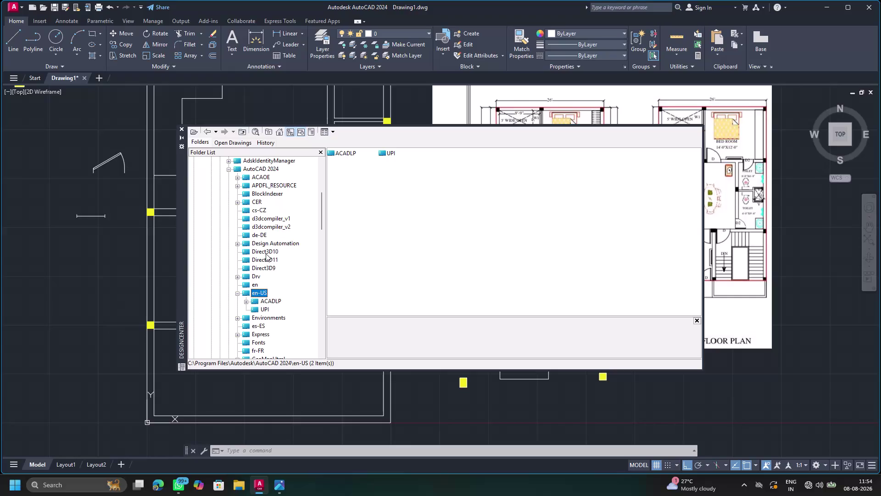
Scroll DesignCenter's Folder List down to the AutoCAD 2024 Sample folder and expand it.
scroll(up, 3)
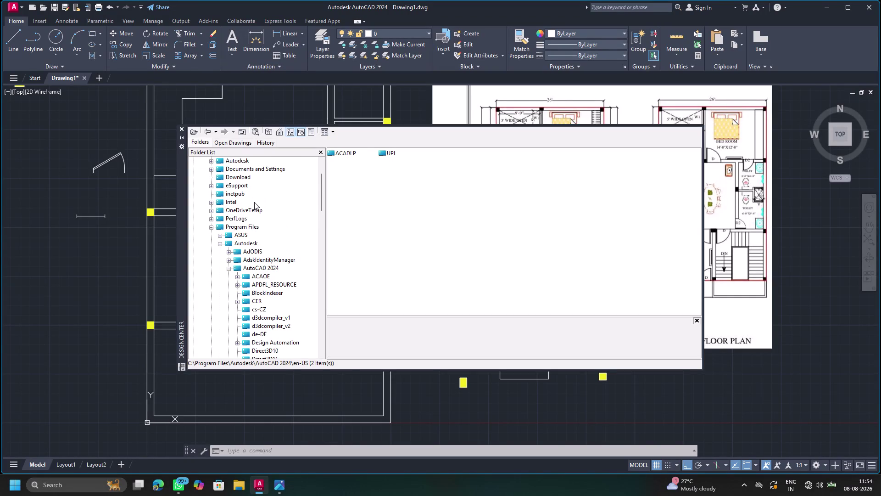
scroll(up, 3)
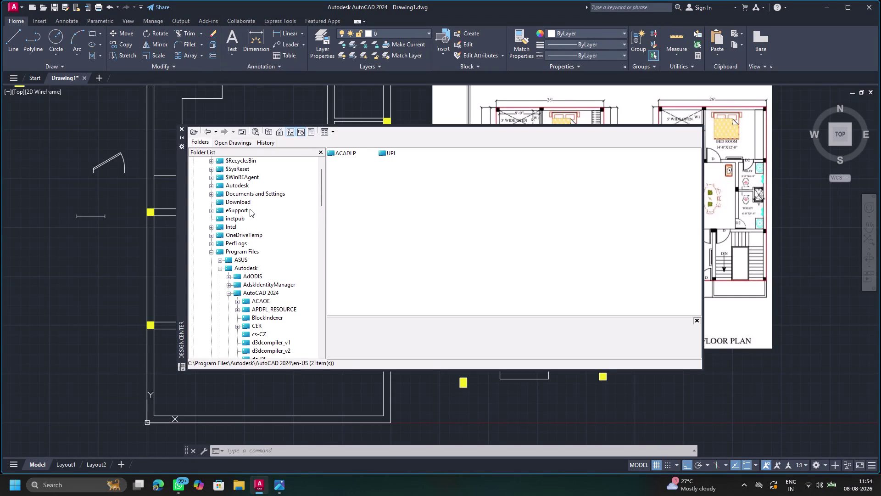
scroll(down, 3)
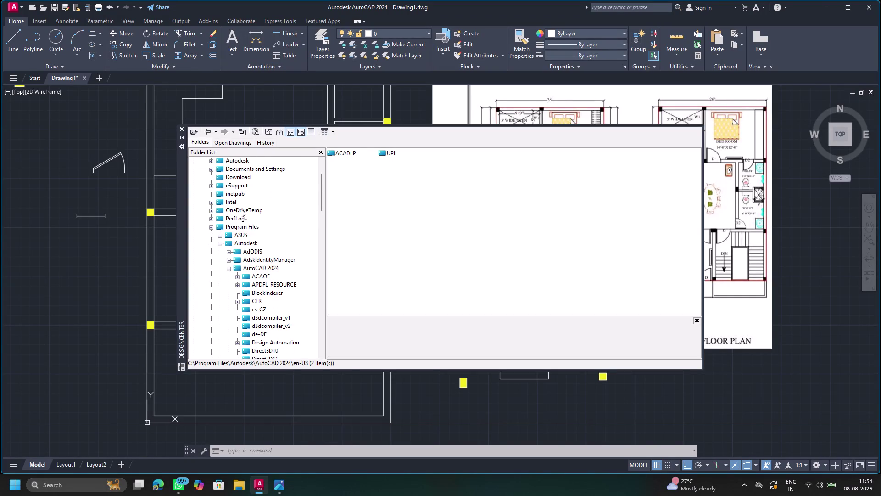
scroll(up, 3)
scroll(down, 3)
scroll(down, 3)
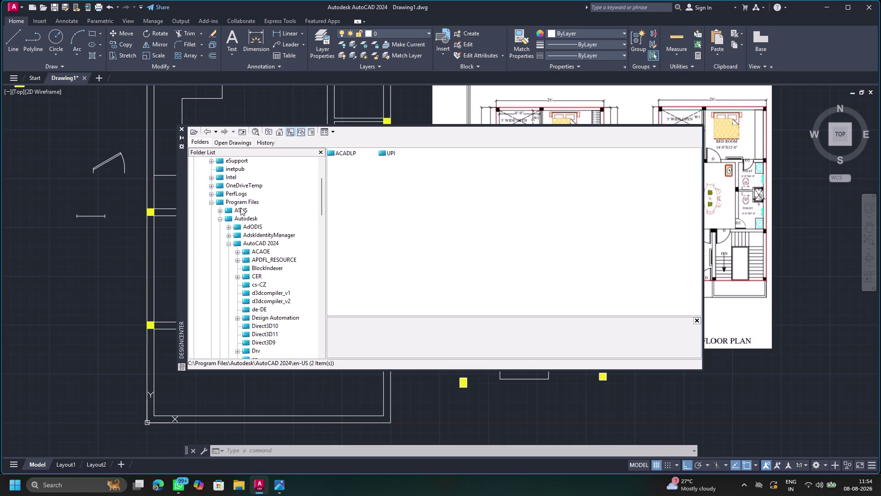
scroll(down, 3)
scroll(down, 3)
scroll(down, 3)
scroll(down, 3)
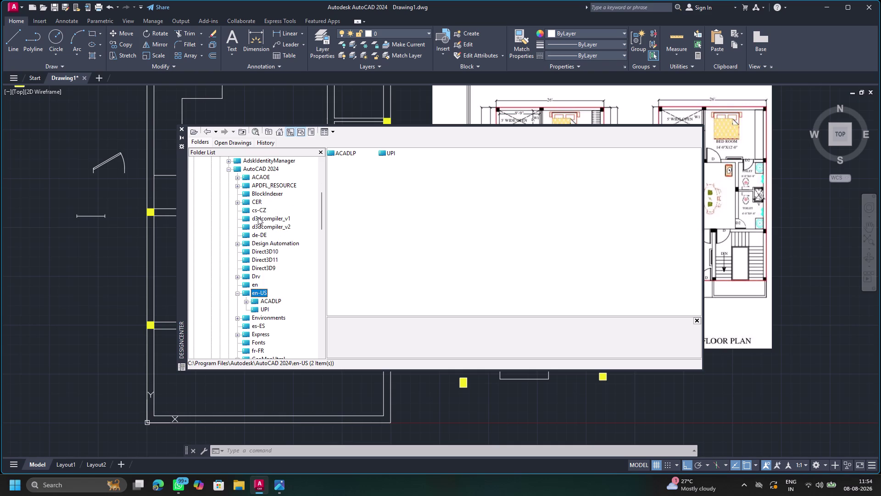
scroll(down, 3)
scroll(down, 3)
scroll(down, 3)
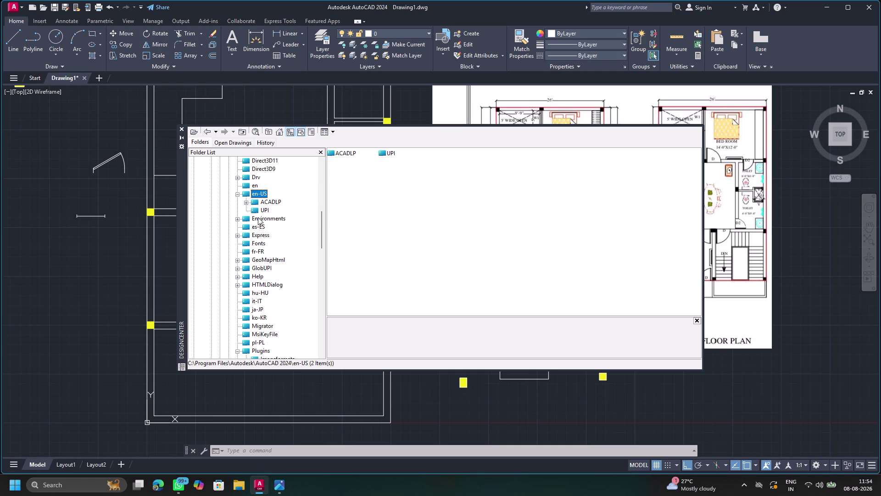
scroll(down, 3)
scroll(down, 3)
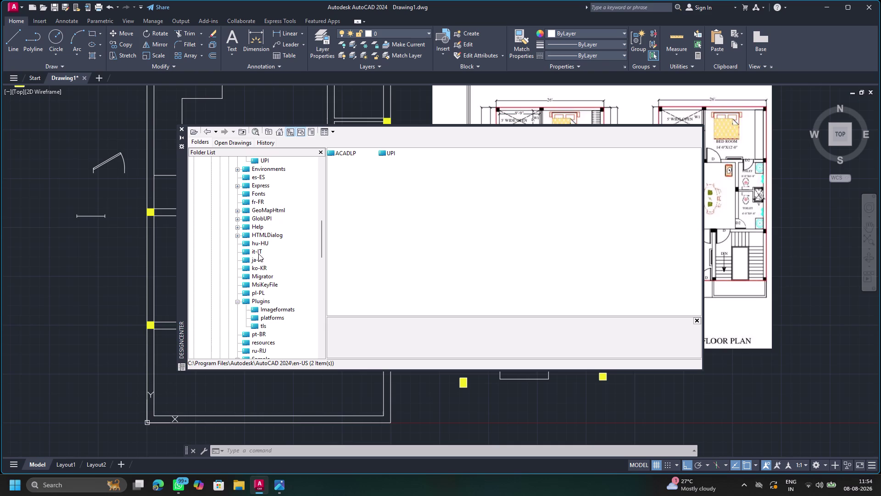
scroll(down, 3)
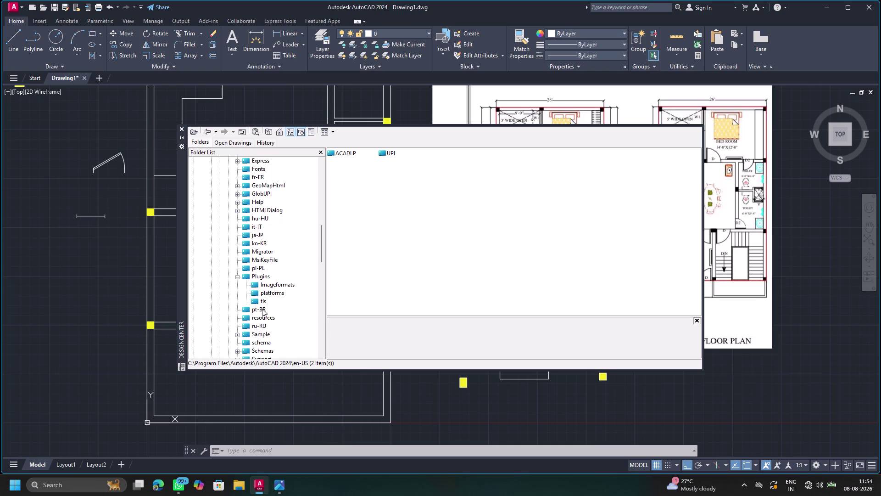
click(263, 335)
click(503, 151)
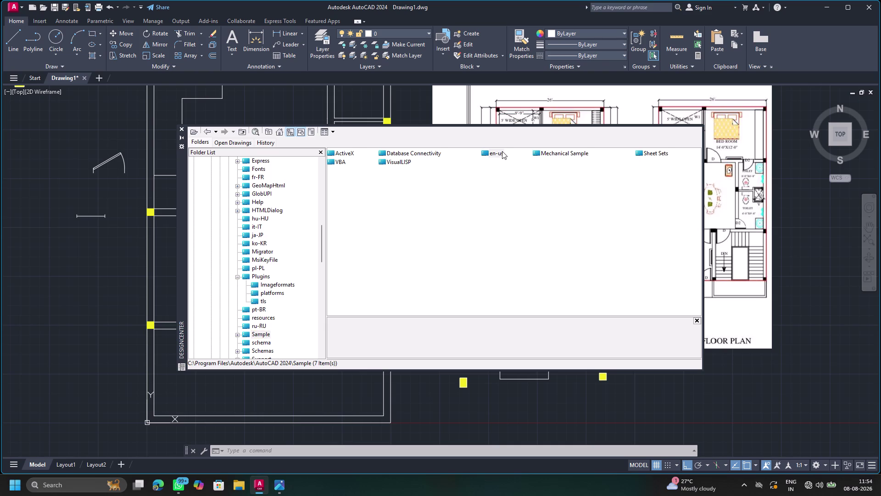
Browse en-us > DesignCenter > House Designer.dwg > Blocks, then show Home - Space Planner's blocks.
double_click(501, 151)
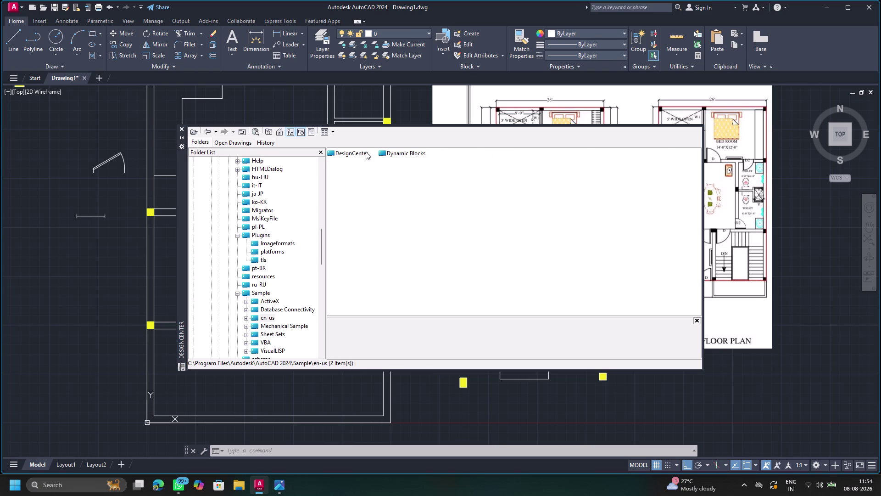
double_click(354, 150)
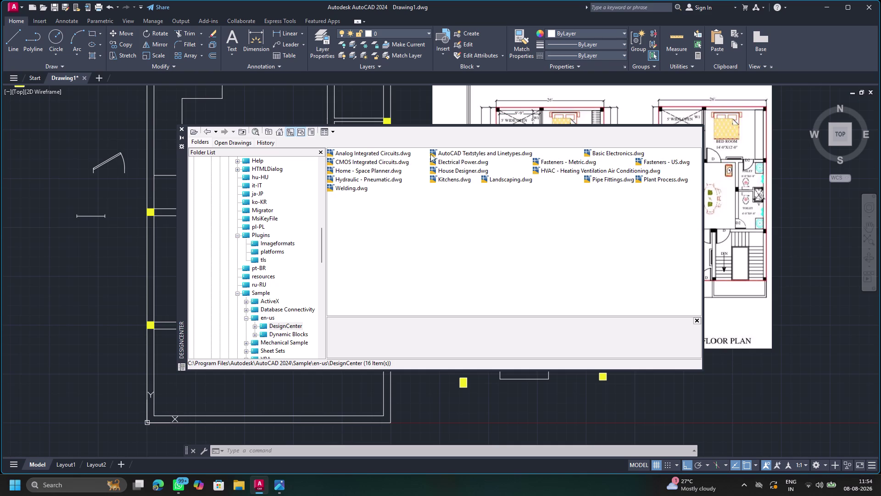
double_click(452, 170)
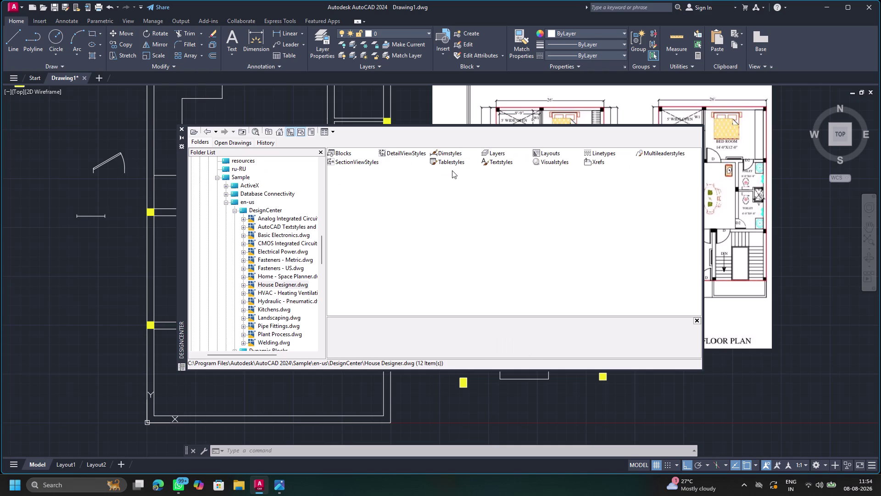
double_click(353, 151)
double_click(343, 152)
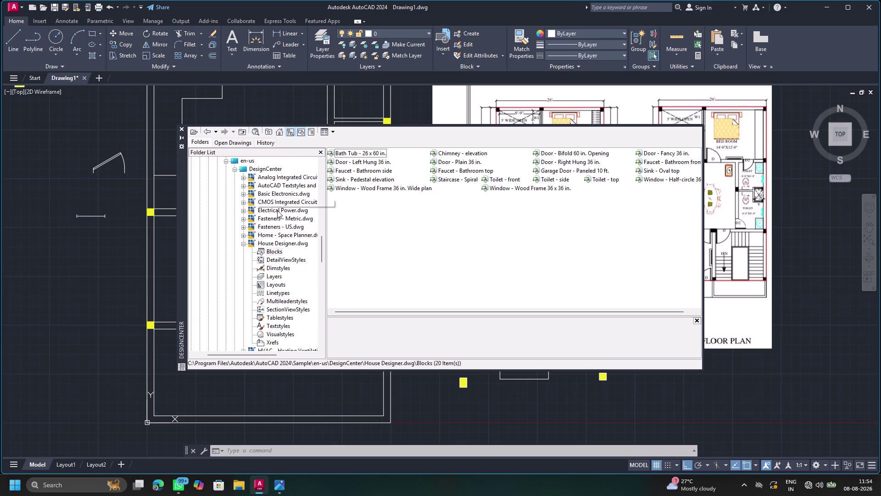
double_click(280, 234)
Drag the Bed - Queen and Dining Set blocks into the drawing below the floor plan.
double_click(333, 156)
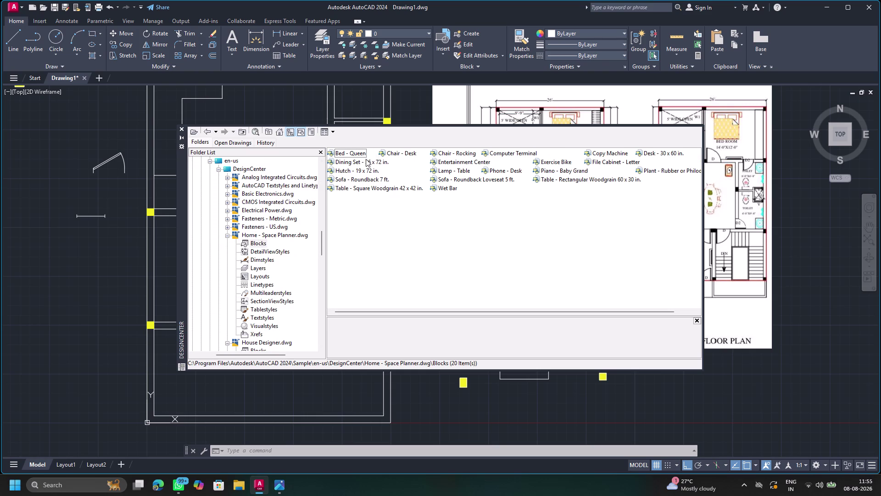
drag(351, 152, 525, 303)
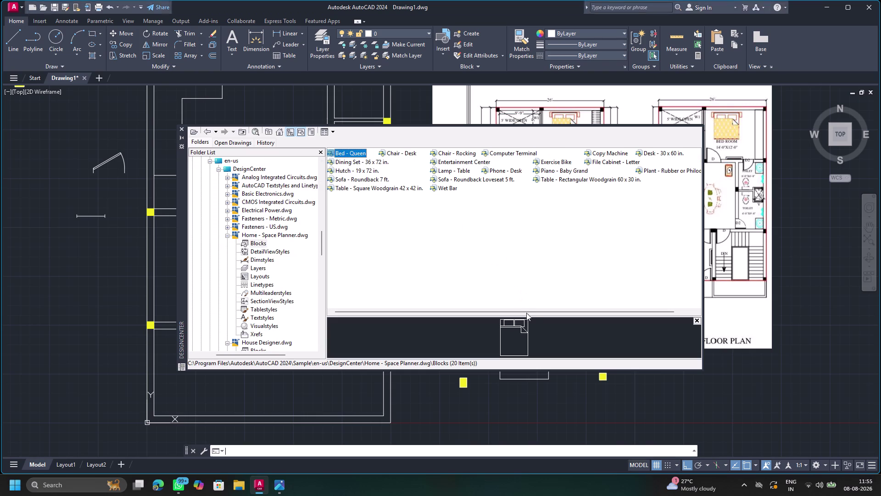
drag(522, 327, 752, 387)
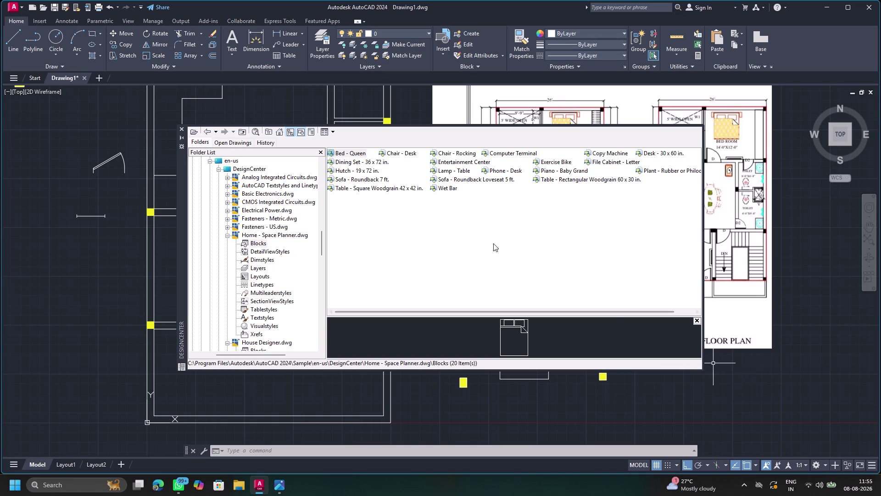
drag(350, 151, 723, 359)
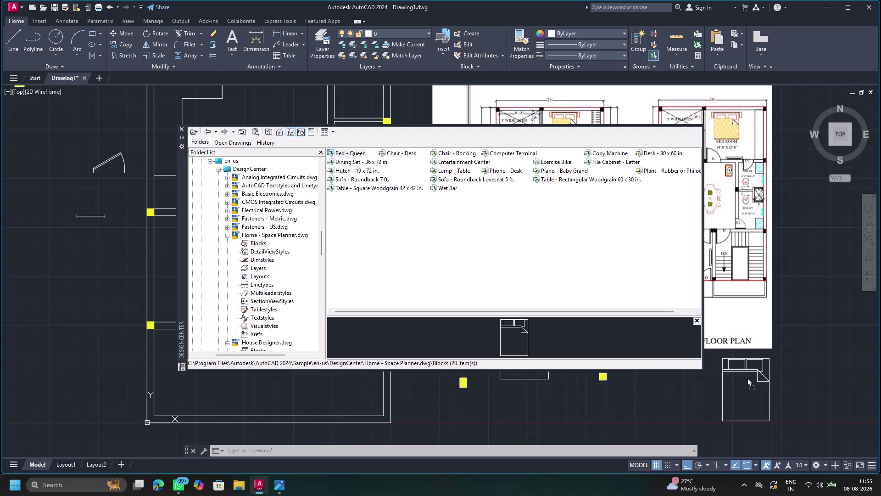
drag(722, 359, 772, 391)
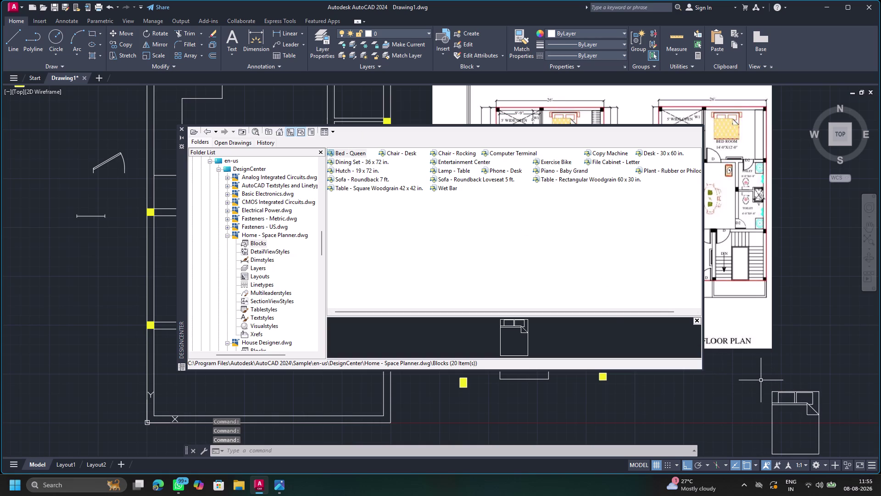
click(354, 162)
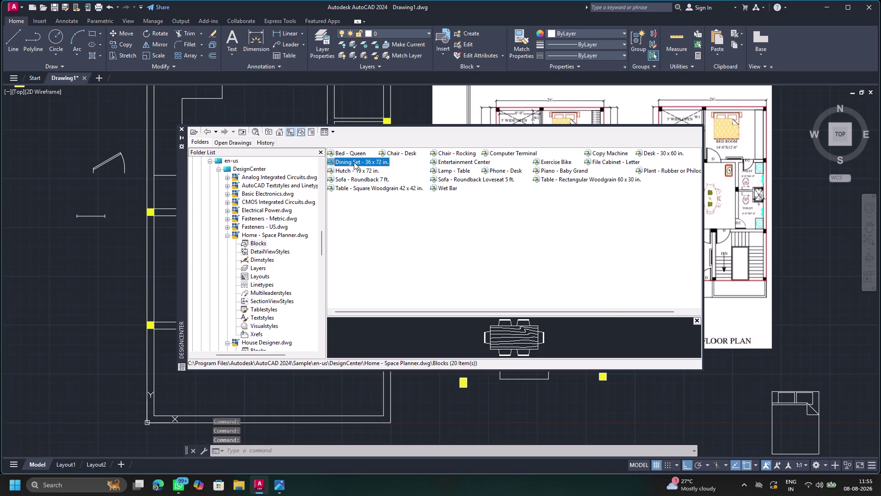
drag(512, 330, 731, 416)
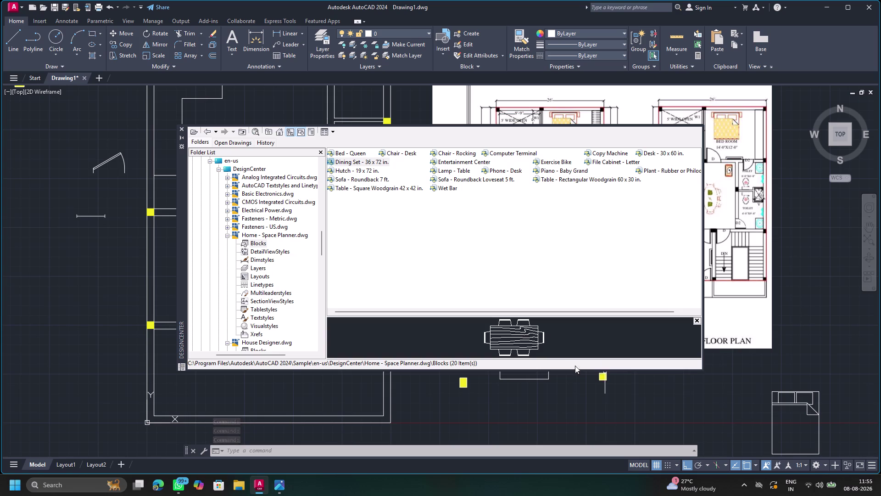
drag(514, 333, 739, 429)
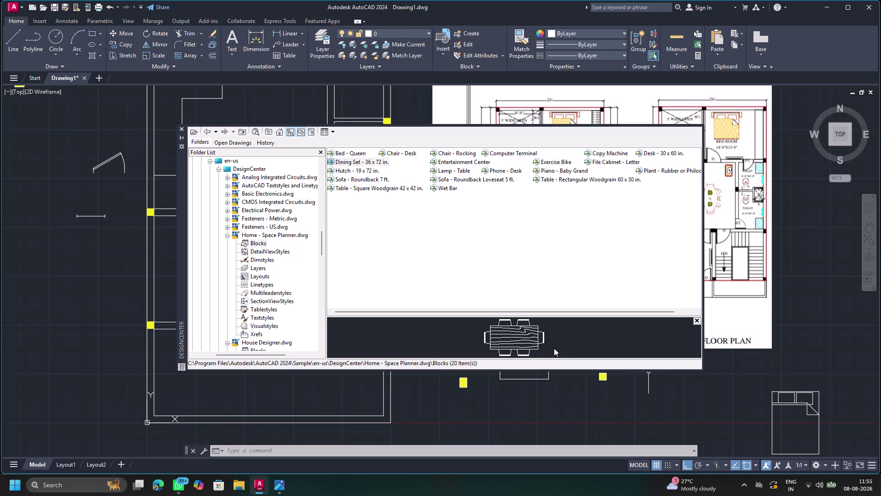
right_drag(501, 328, 724, 407)
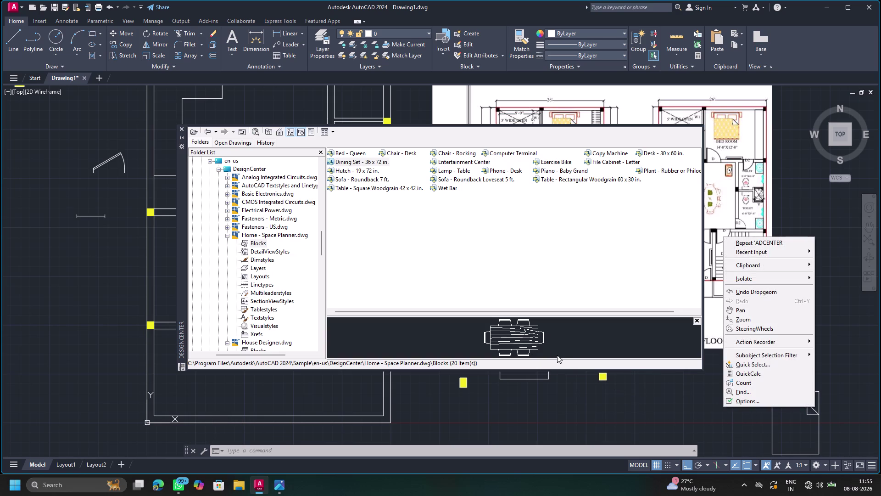
drag(518, 335, 645, 391)
click(517, 334)
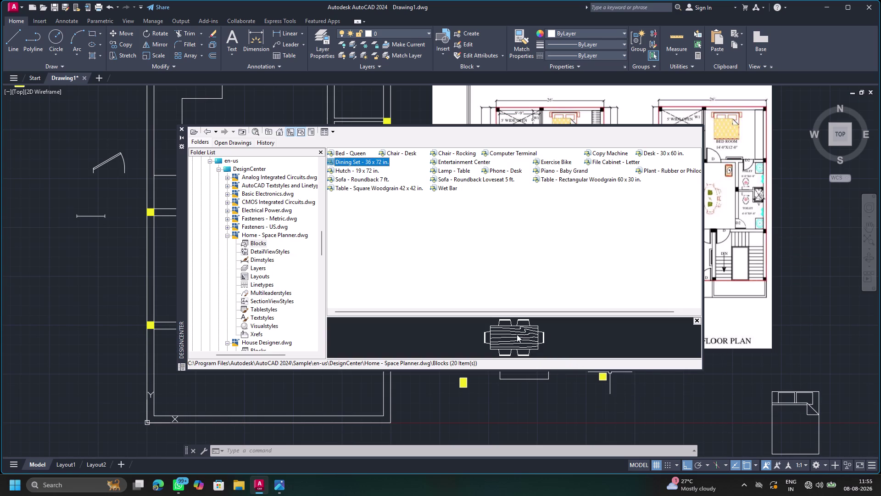
drag(517, 334, 669, 409)
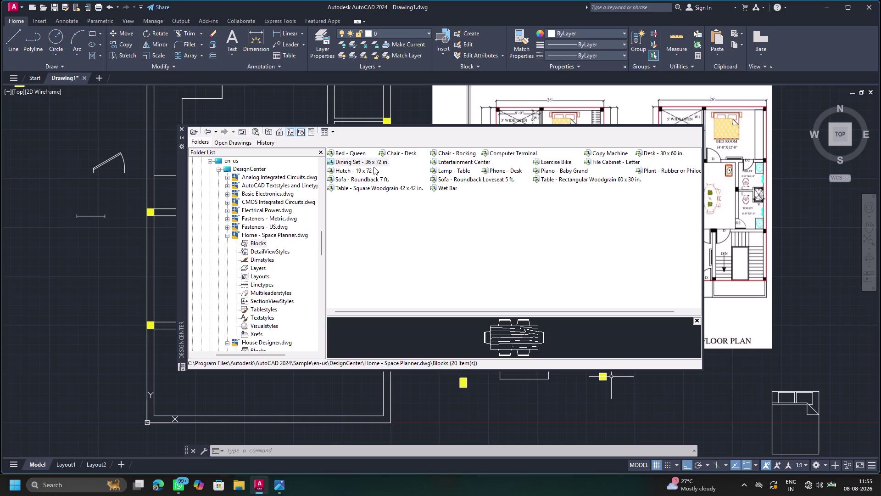
drag(372, 161, 687, 421)
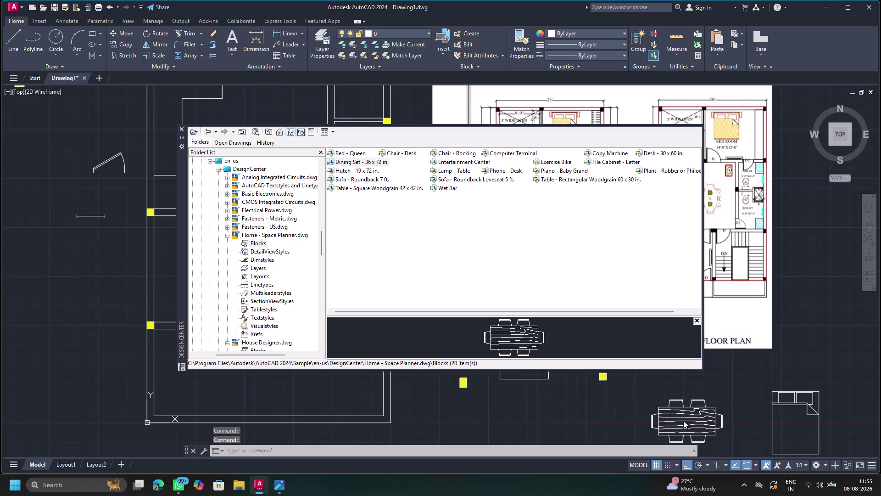
Place Sofa - Roundback 7 ft. and Table - Square Woodgrain to the left, then close DesignCenter.
drag(687, 421, 685, 421)
click(353, 179)
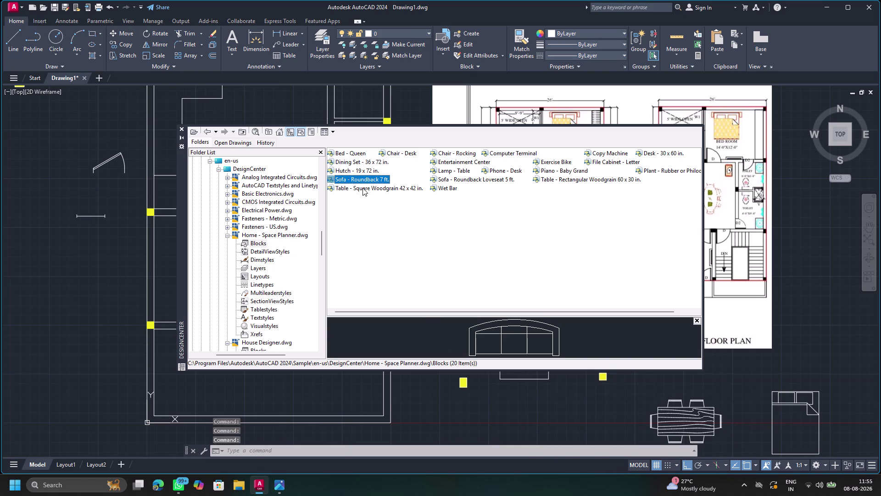
drag(504, 339, 561, 406)
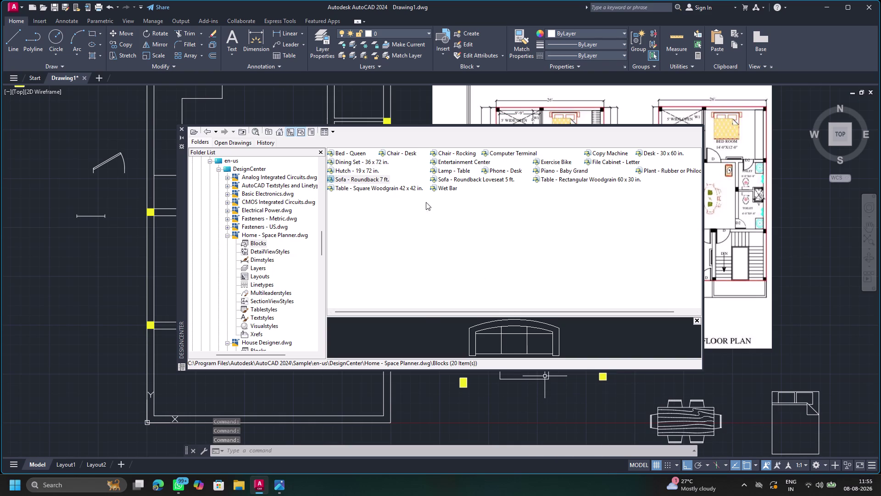
drag(368, 177, 613, 408)
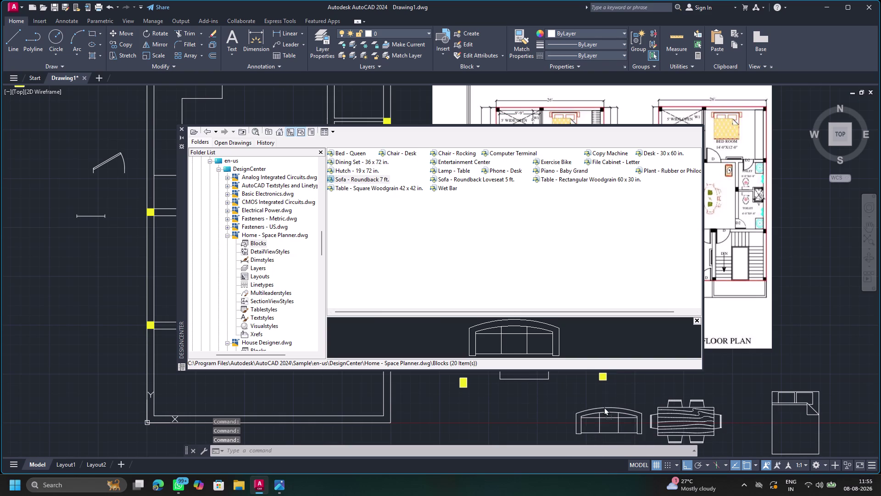
drag(612, 408, 598, 406)
click(390, 187)
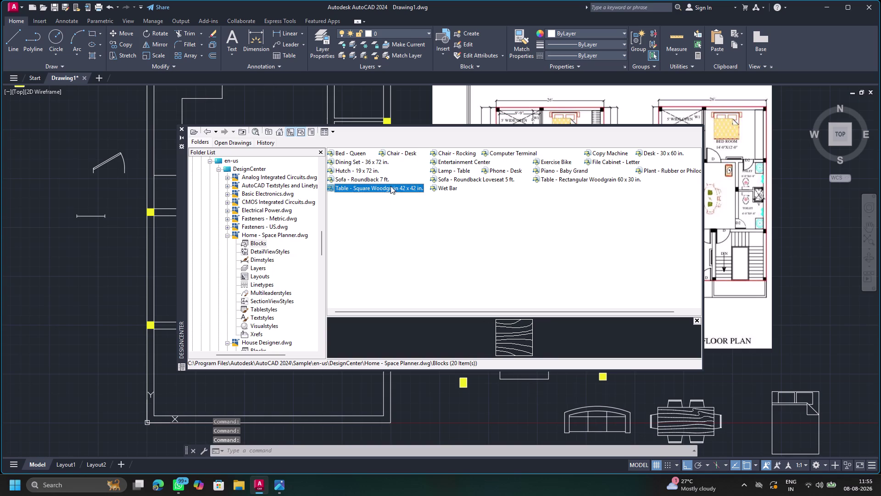
drag(511, 341, 507, 413)
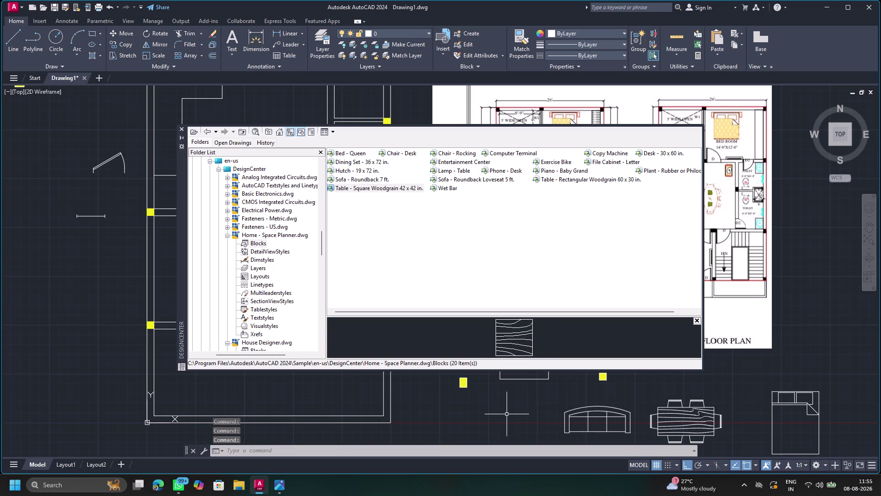
drag(506, 412, 505, 420)
drag(394, 189, 457, 405)
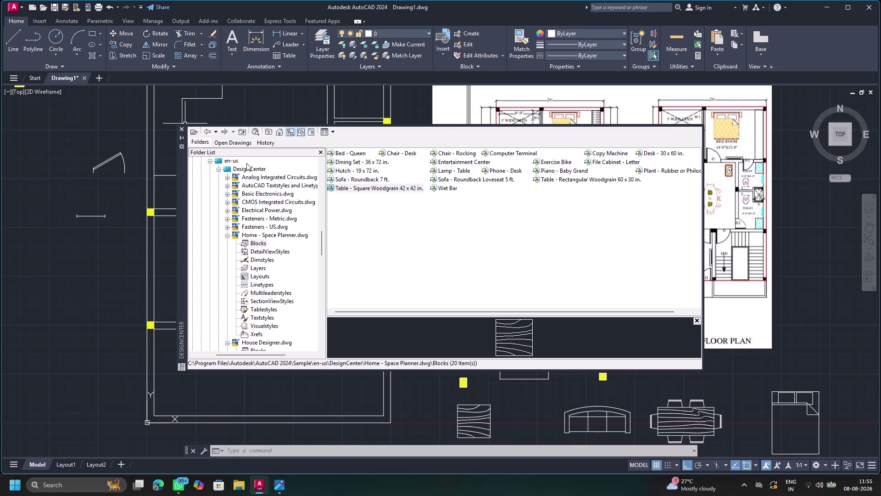
click(182, 128)
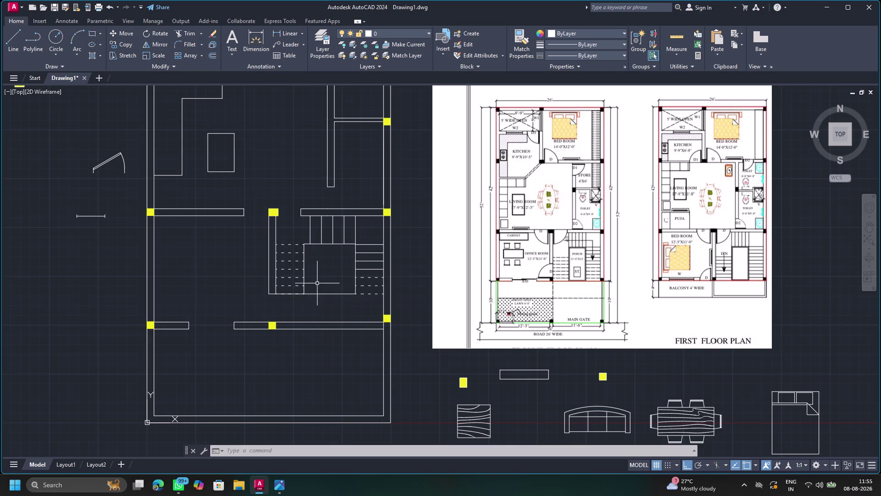
scroll(down, 3)
scroll(down, 3)
middle_drag(332, 237, 349, 289)
scroll(down, 3)
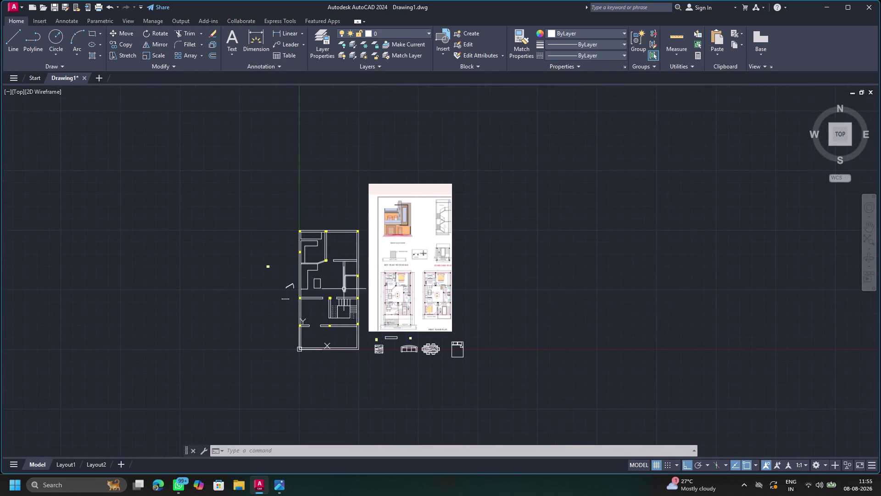
scroll(up, 3)
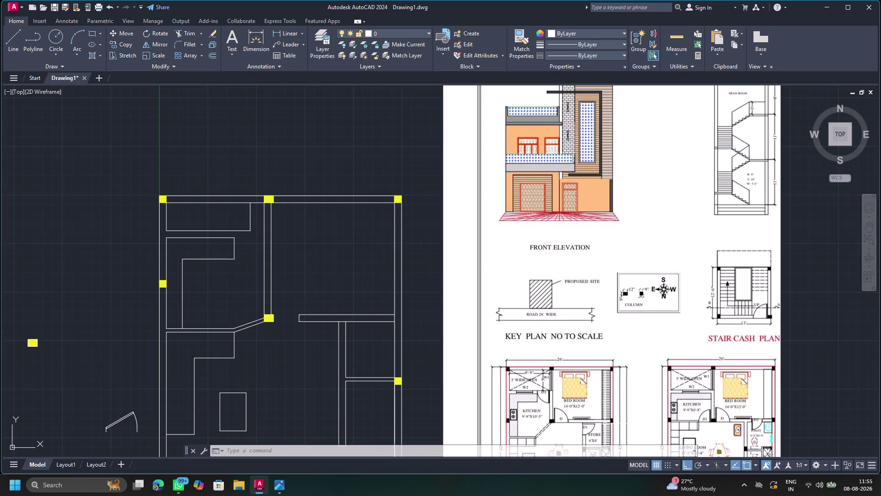
scroll(up, 3)
scroll(down, 3)
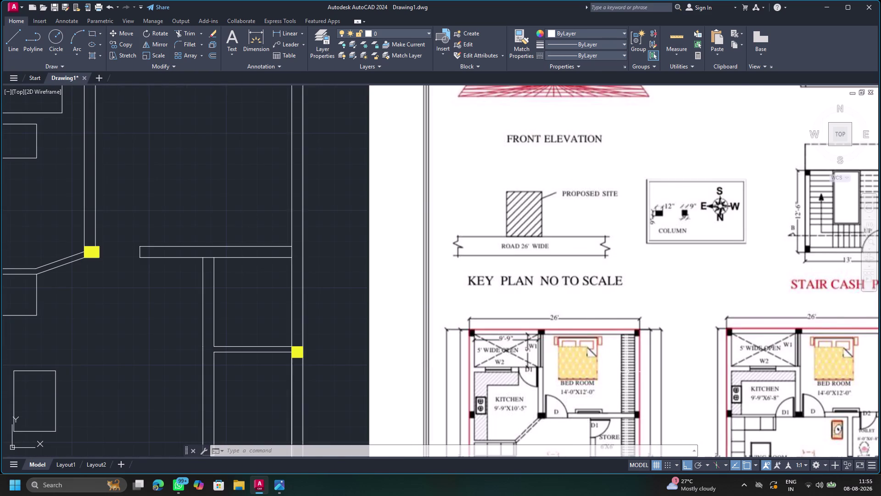
scroll(down, 3)
middle_drag(635, 404, 640, 320)
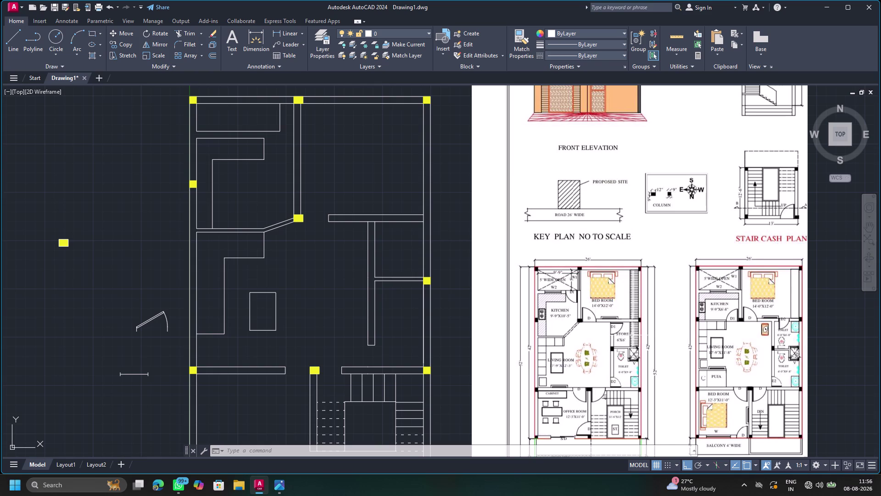
scroll(up, 3)
scroll(up, 3)
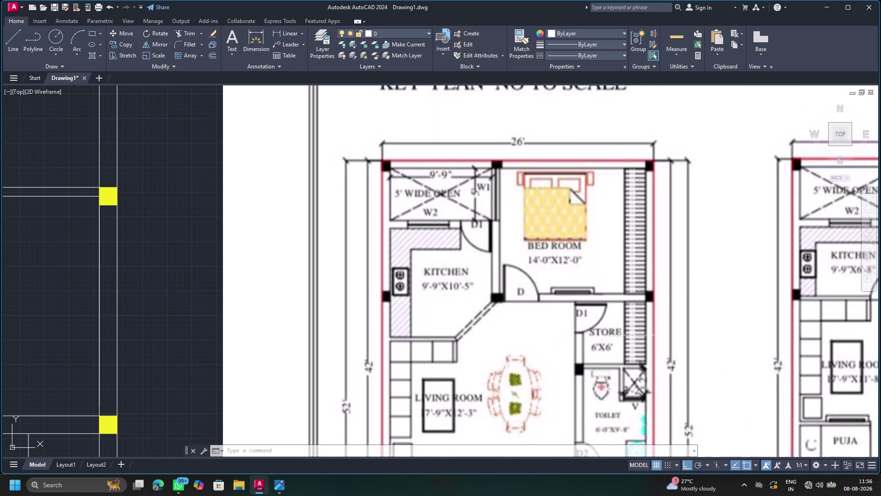
scroll(down, 3)
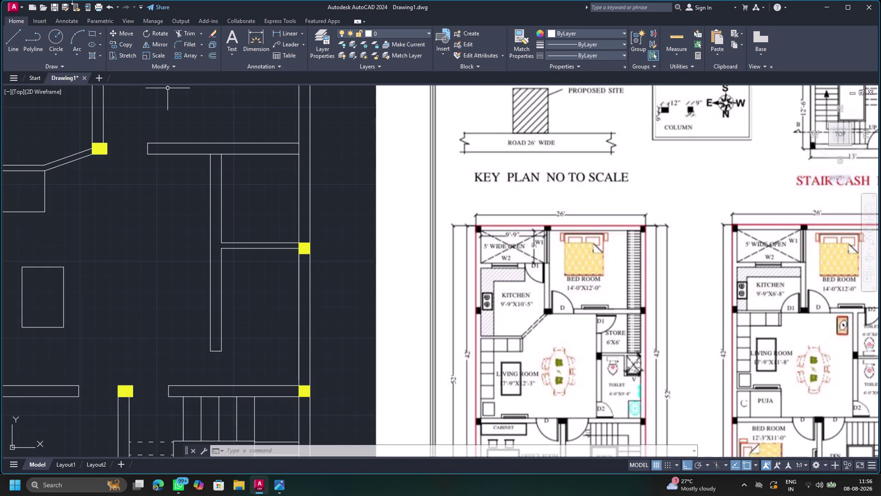
middle_drag(222, 113, 246, 276)
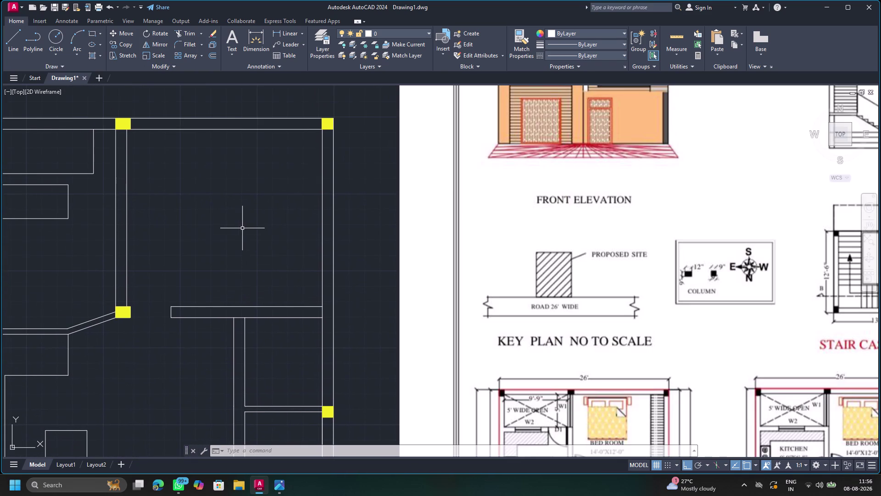
key(o)
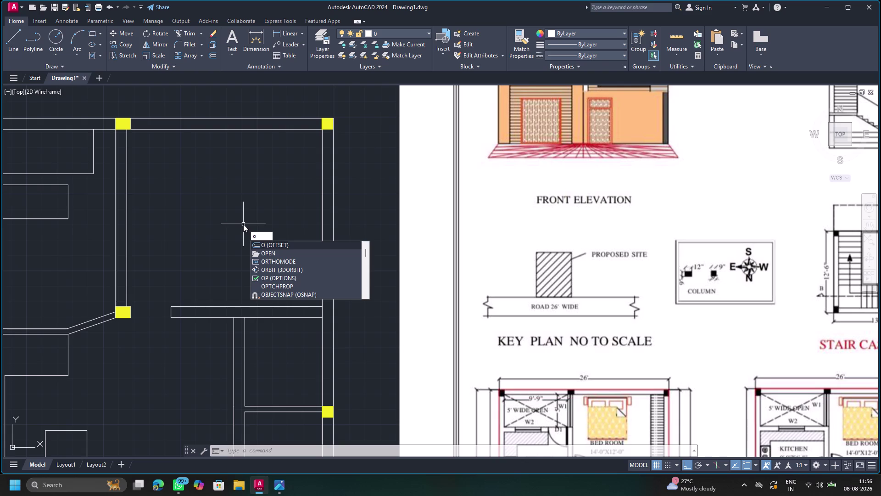
Offset the right outer wall line 2'5" inward into the top-right room.
key(Return)
key(Return)
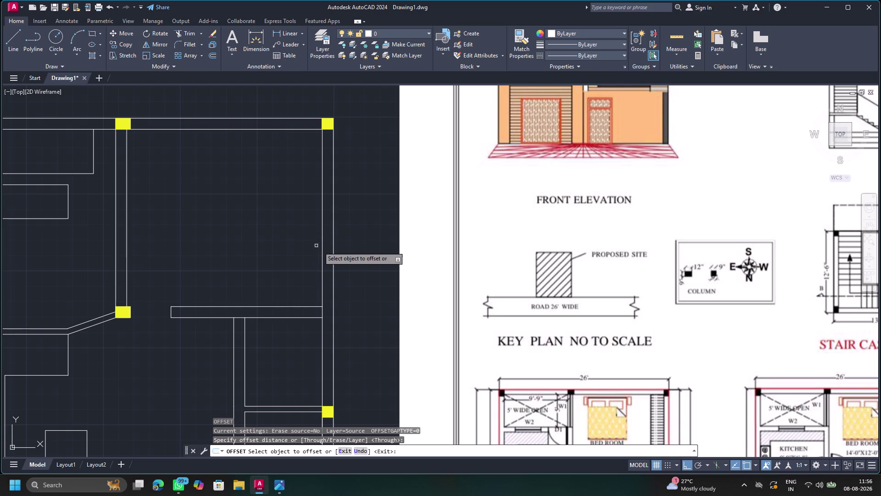
click(322, 250)
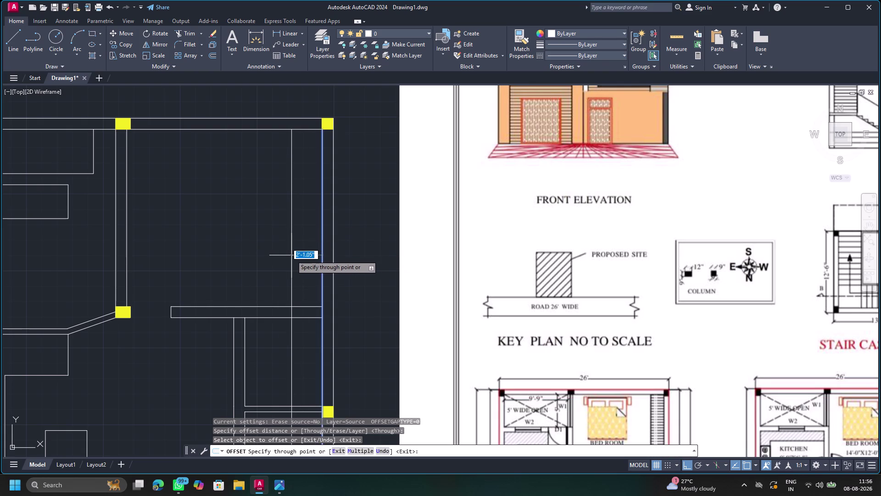
text(2.)
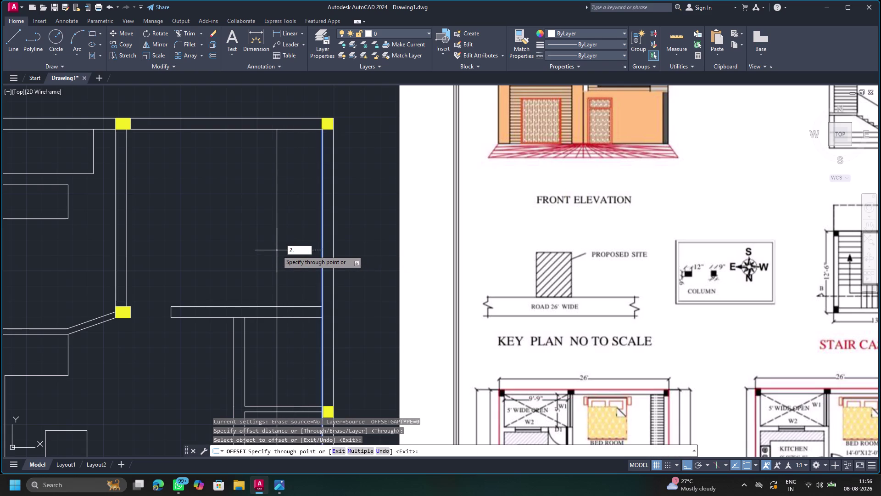
key(BackSpace)
key(apostrophe)
key(5)
key(shift+quotedbl)
key(Return)
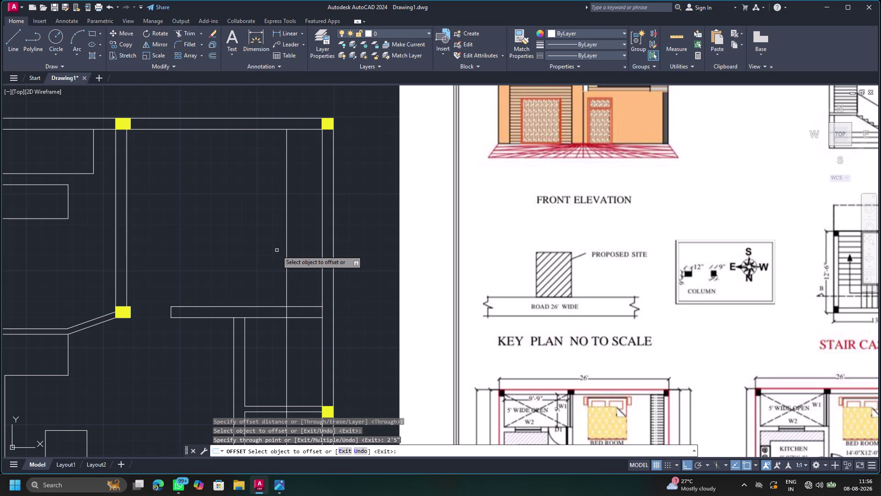
middle_drag(305, 343, 351, 61)
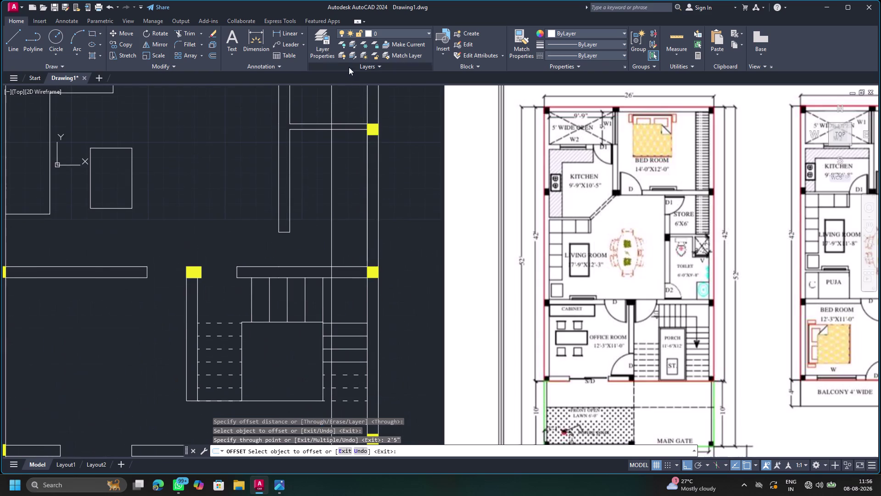
scroll(down, 3)
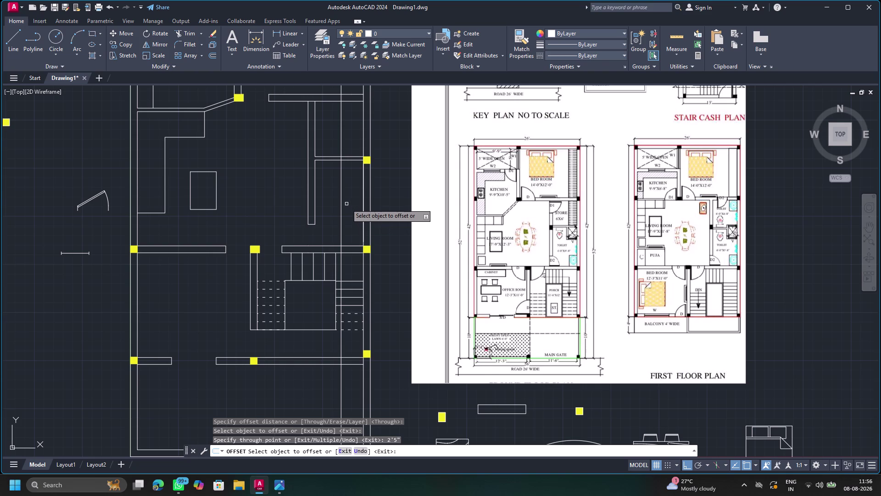
Trim the four stray overlapping line pieces beside the staircase.
key(Escape)
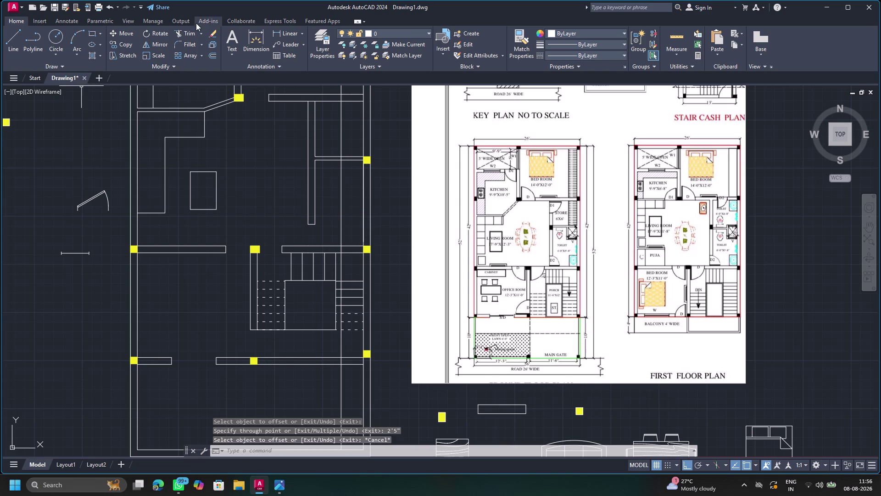
click(189, 34)
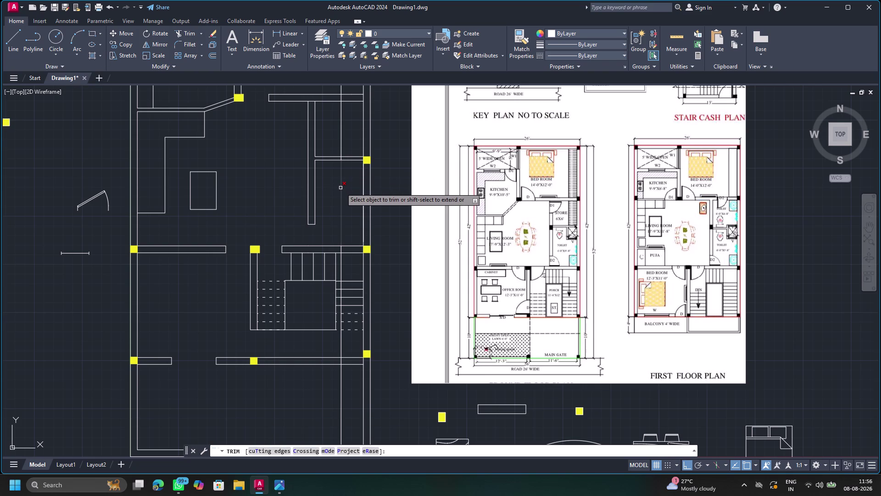
click(341, 188)
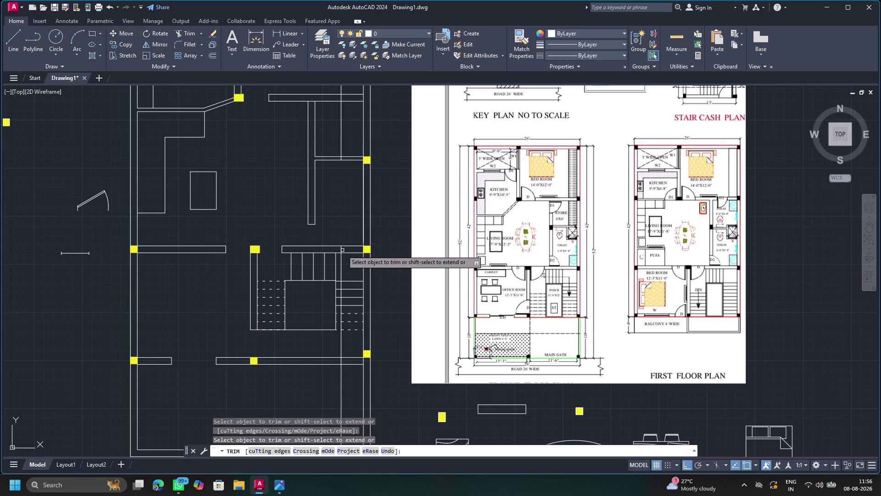
click(340, 251)
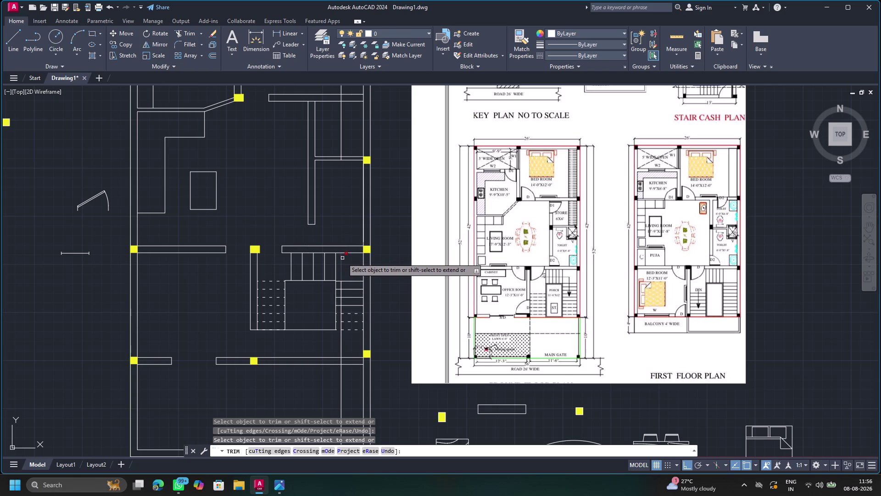
click(343, 258)
click(341, 286)
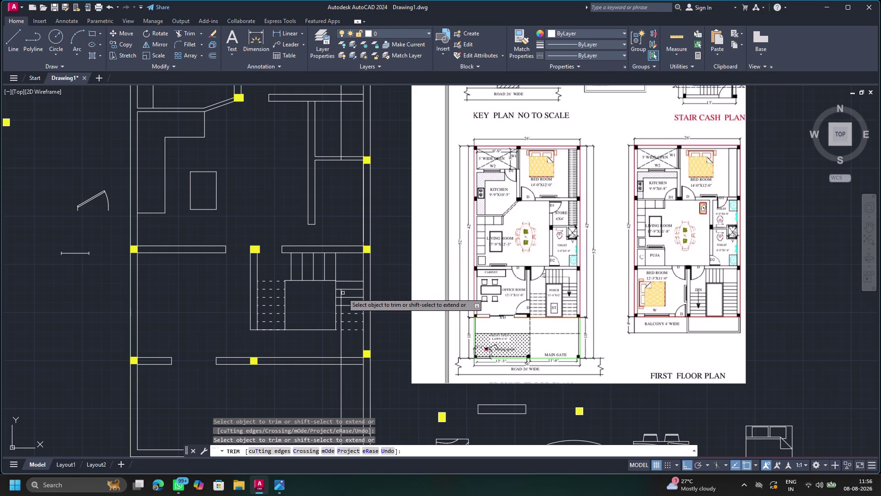
key(Escape)
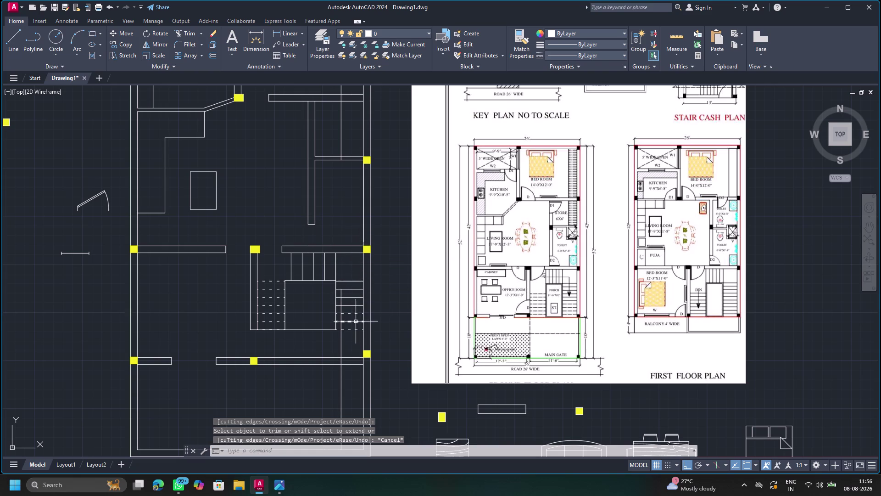
Erase the leftover vertical line below the stairs.
click(341, 348)
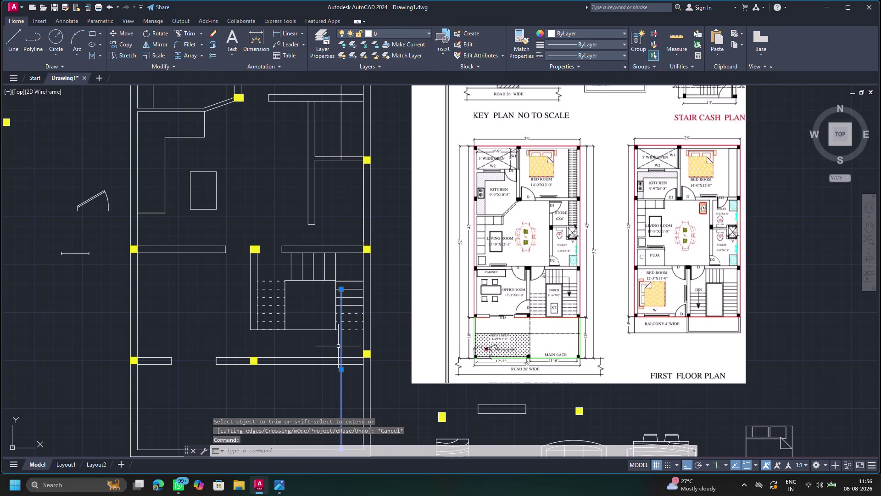
key(Delete)
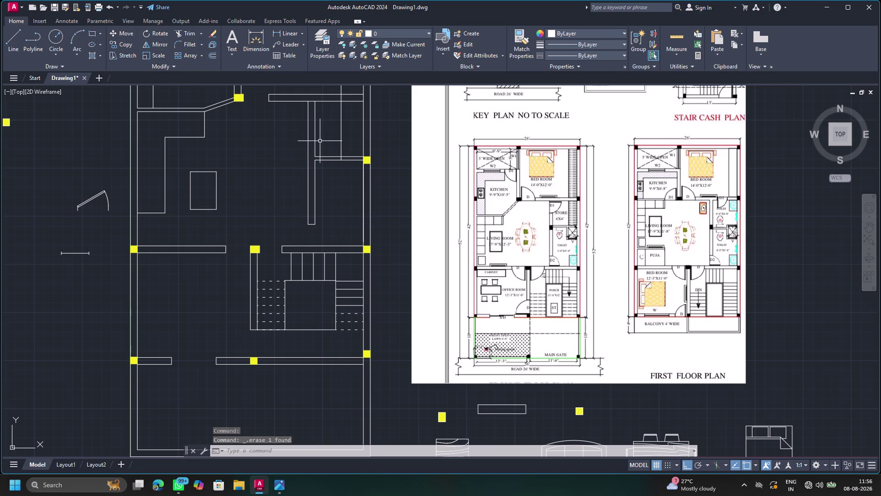
middle_drag(316, 145, 297, 246)
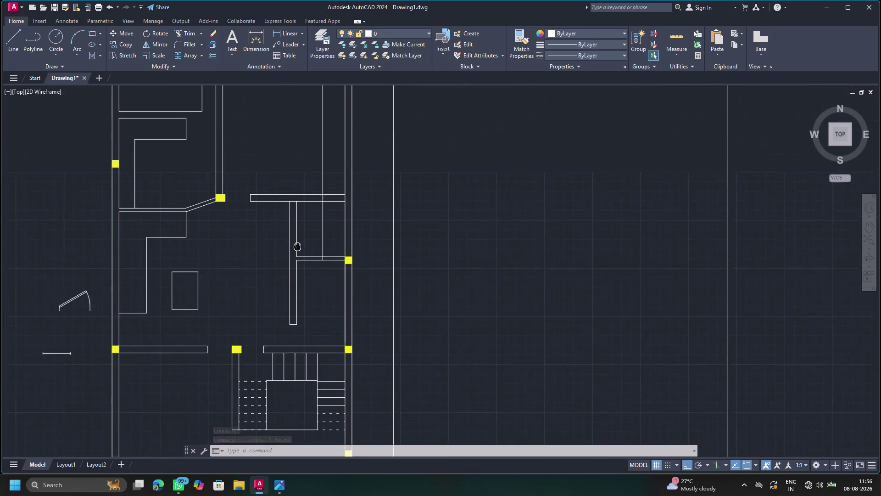
Draw a short tread line across the stair strip at the horizontal wall.
middle_drag(298, 246, 284, 320)
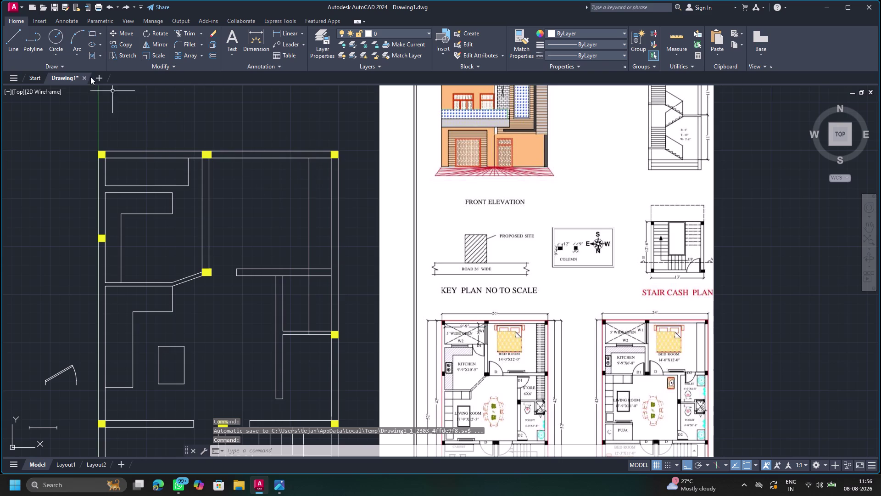
click(17, 39)
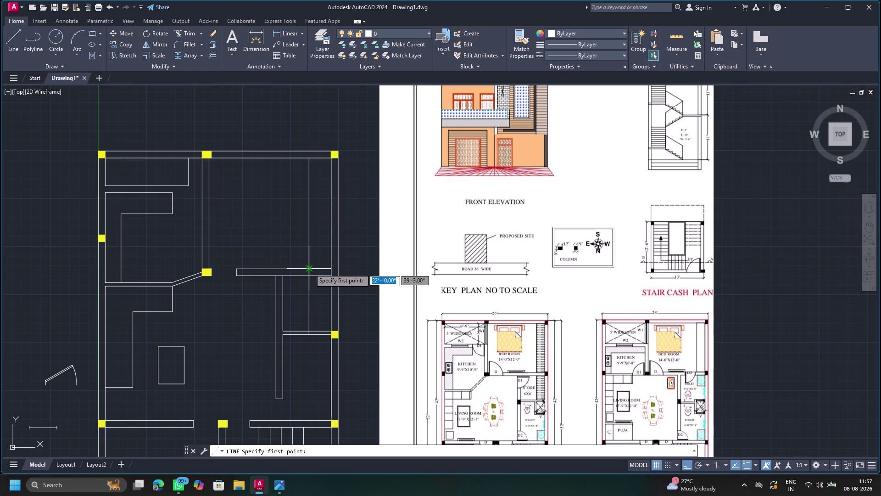
click(310, 269)
click(330, 269)
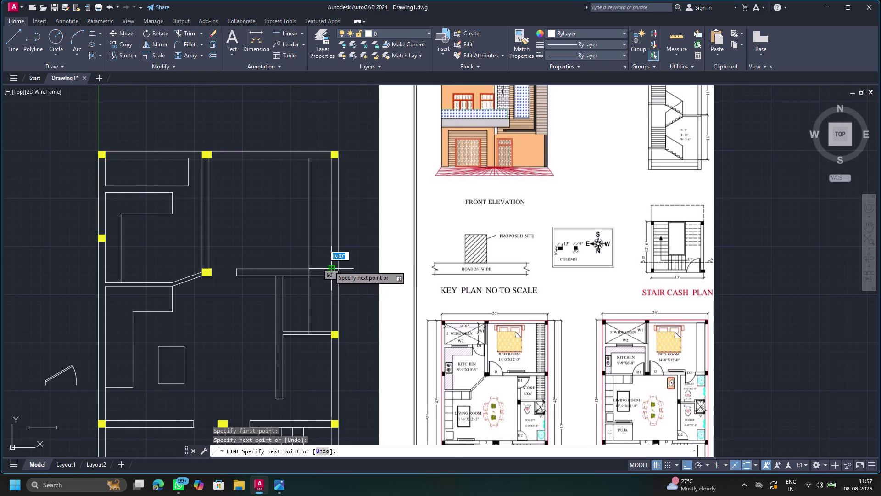
key(Escape)
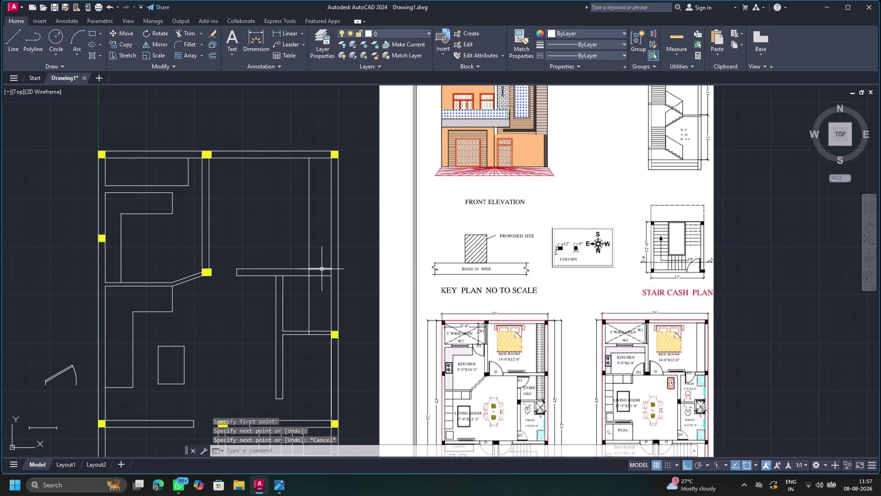
Copy the tread line as a 20-item array along the upper flight.
click(322, 269)
key(c)
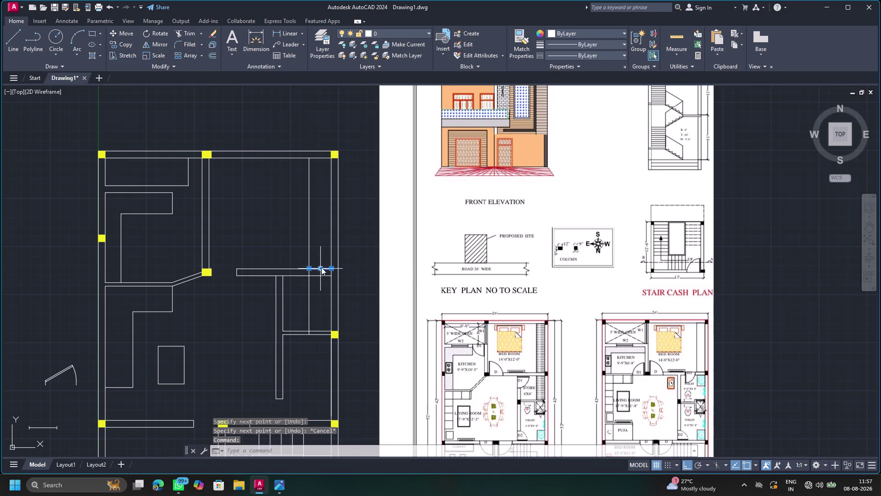
click(345, 293)
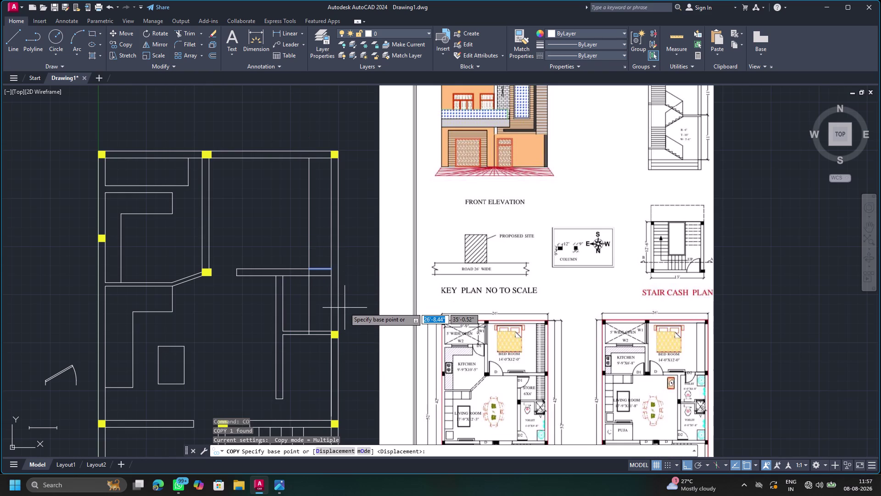
click(311, 269)
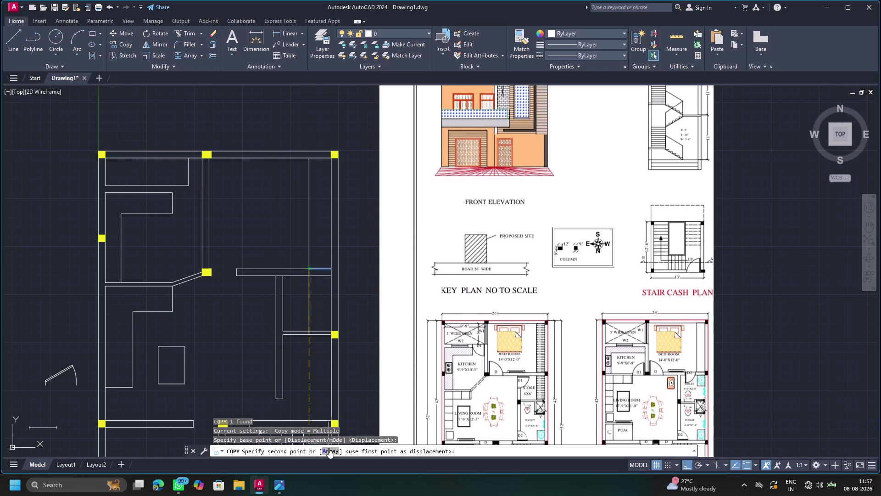
click(328, 448)
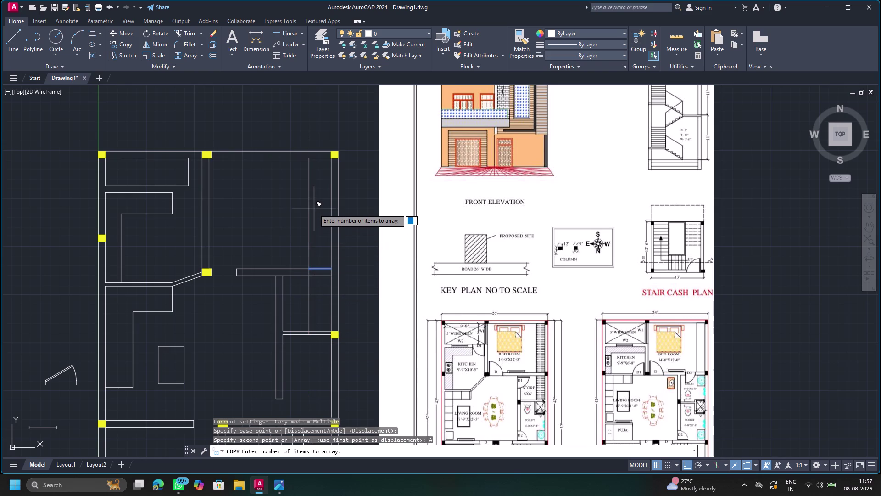
key(2)
key(0)
key(Return)
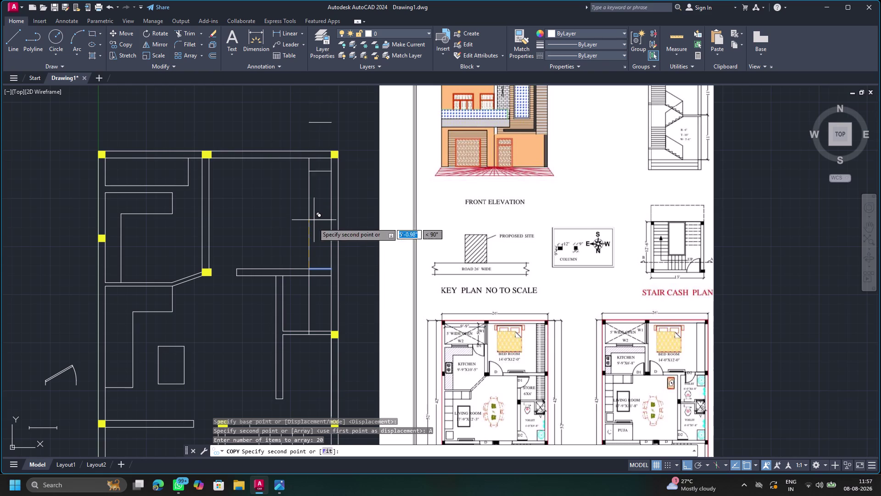
click(310, 263)
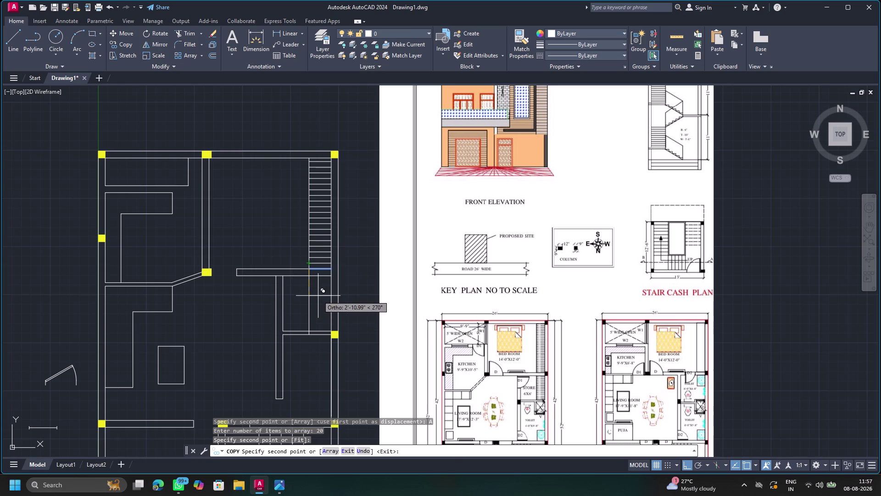
key(Escape)
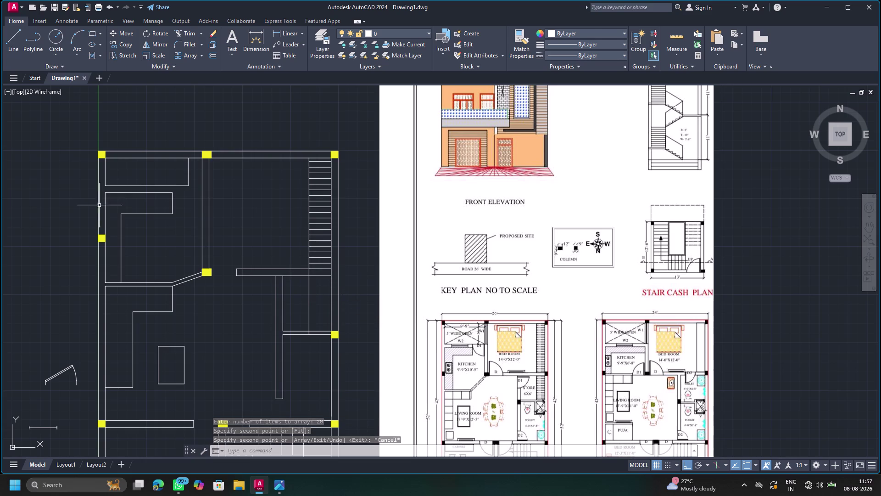
Draw a tread line across the stair at the landing corner.
click(10, 41)
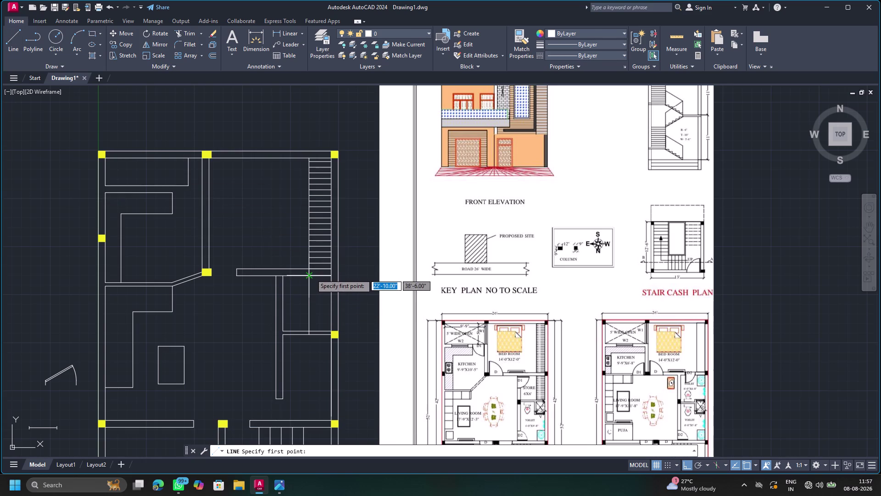
click(311, 274)
click(334, 278)
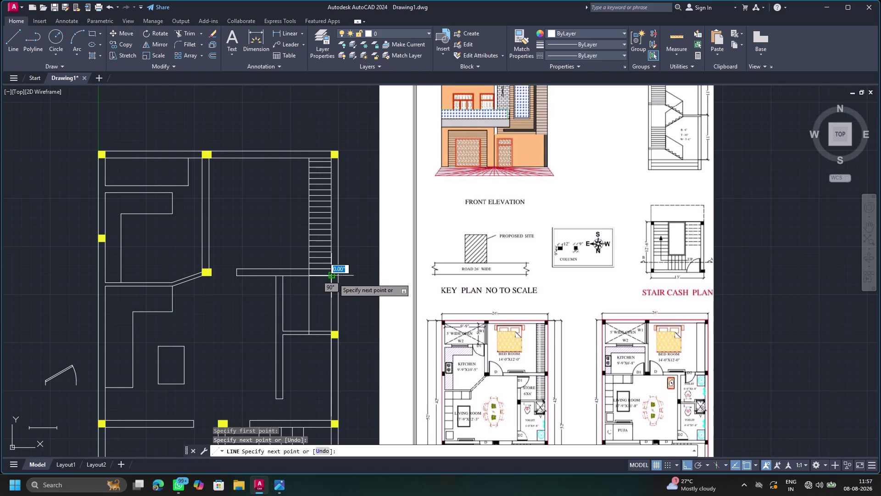
key(Escape)
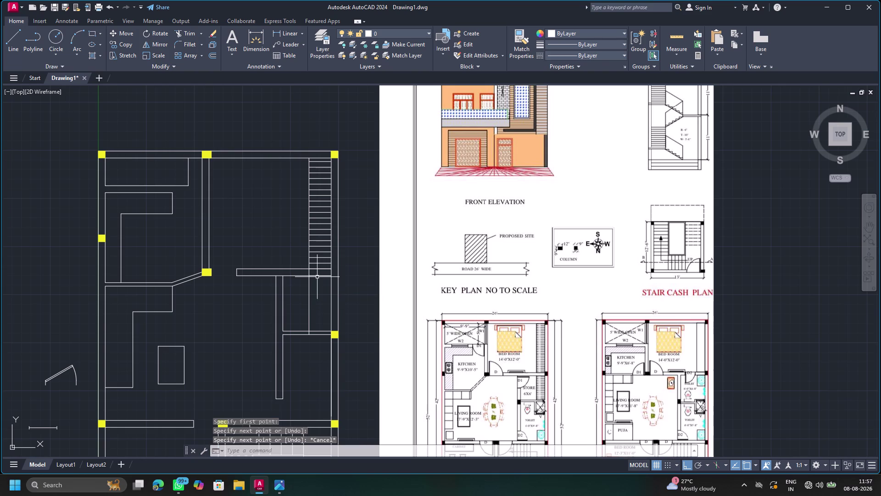
Copy the landing tread as a 12-item array down the lower flight.
click(317, 275)
key(c)
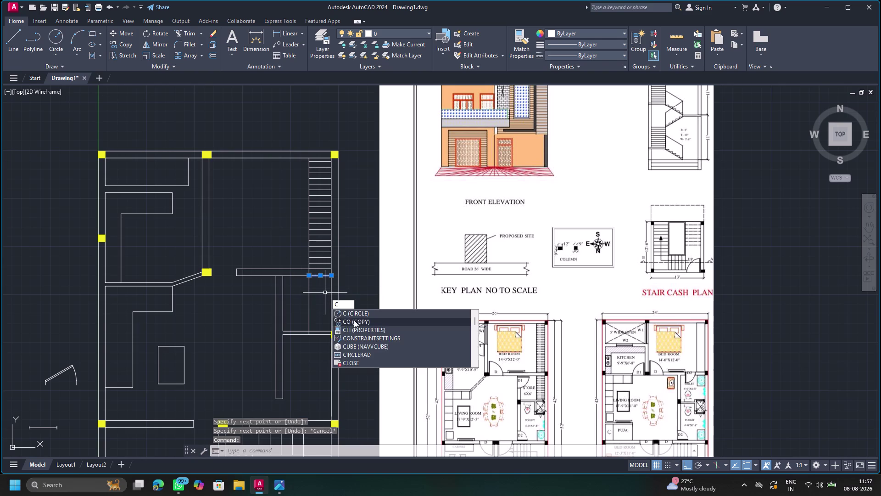
click(353, 320)
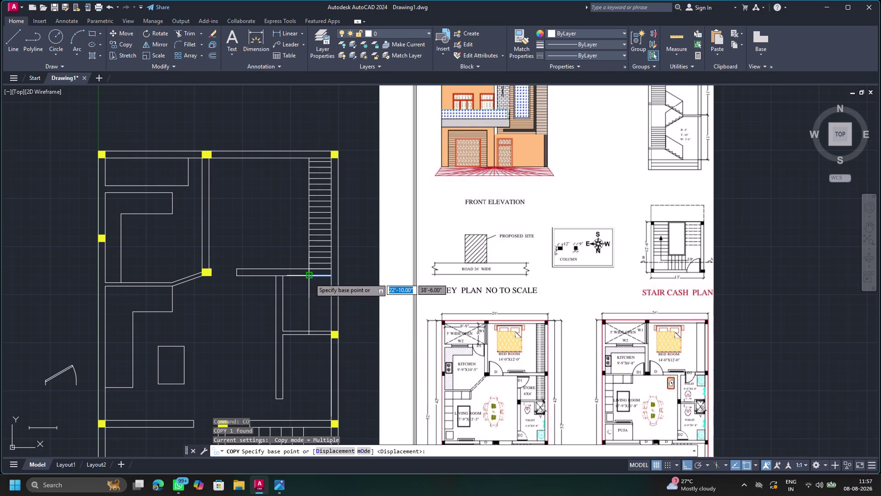
click(309, 278)
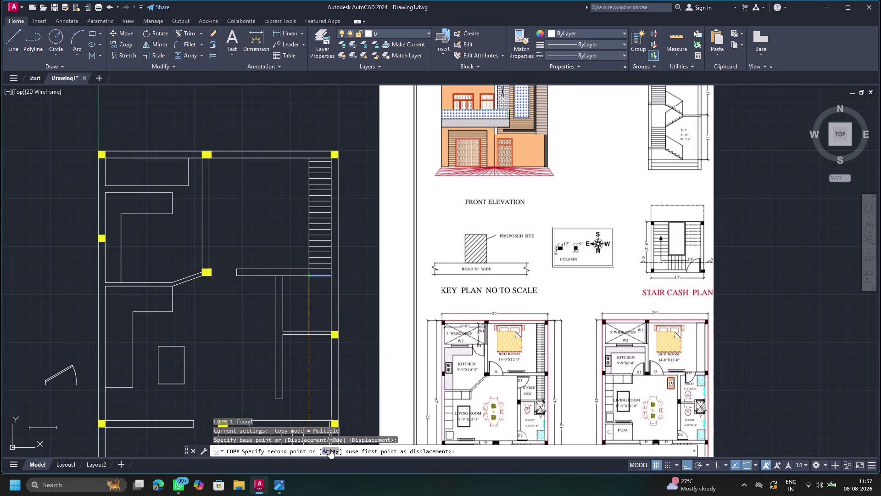
click(329, 448)
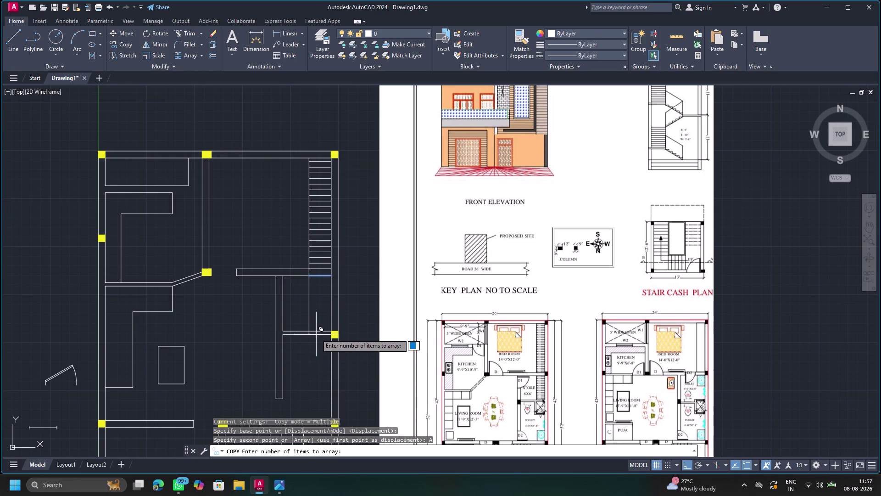
text(12)
key(Return)
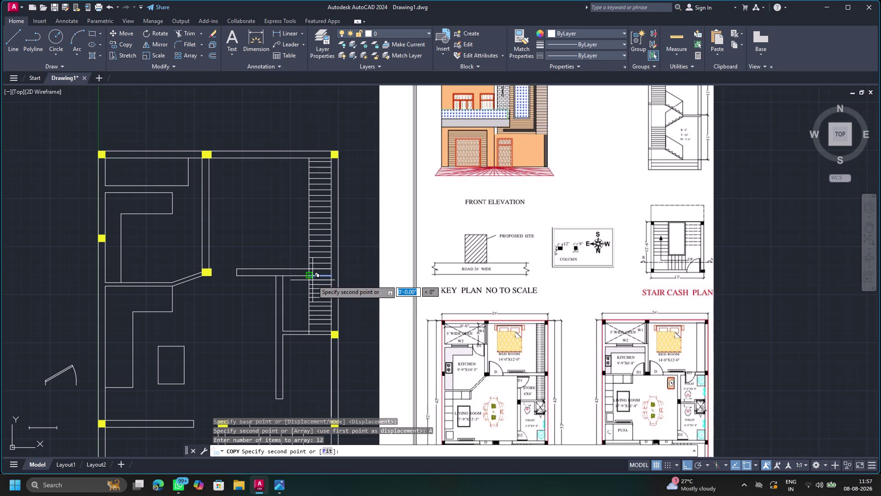
scroll(up, 3)
scroll(up, 3)
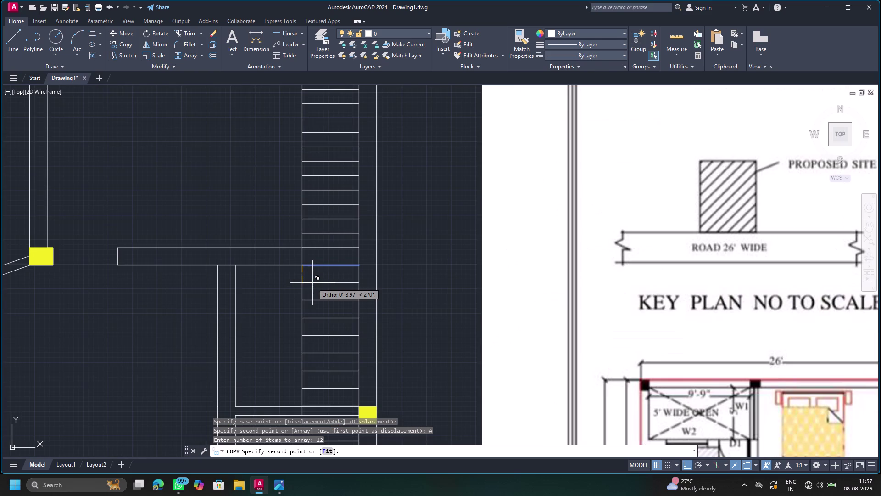
middle_drag(313, 283, 327, 155)
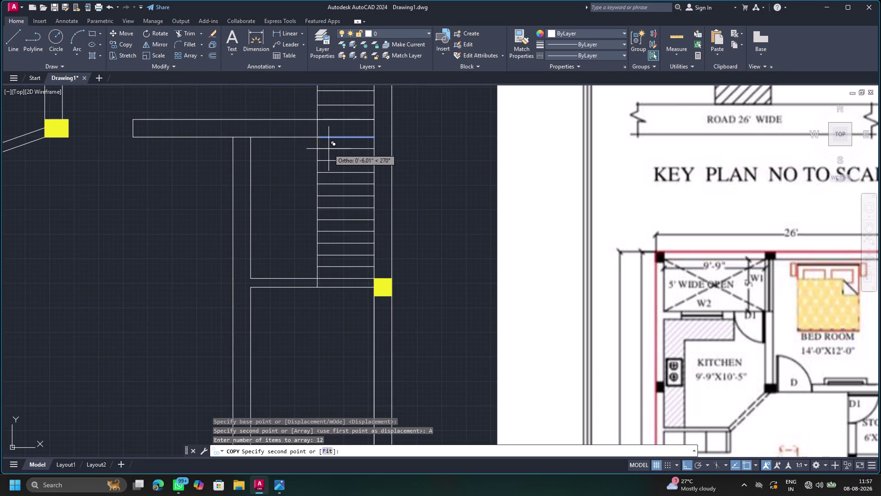
click(329, 149)
key(Escape)
scroll(down, 3)
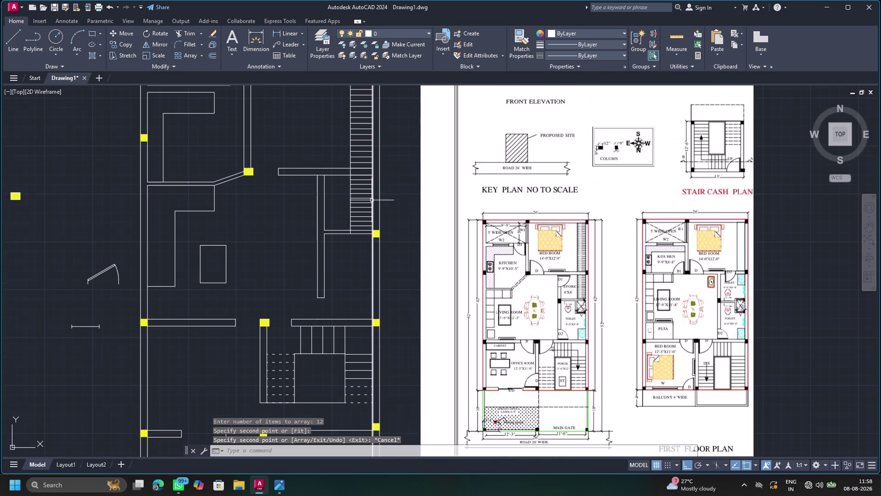
scroll(down, 3)
middle_drag(386, 161, 351, 221)
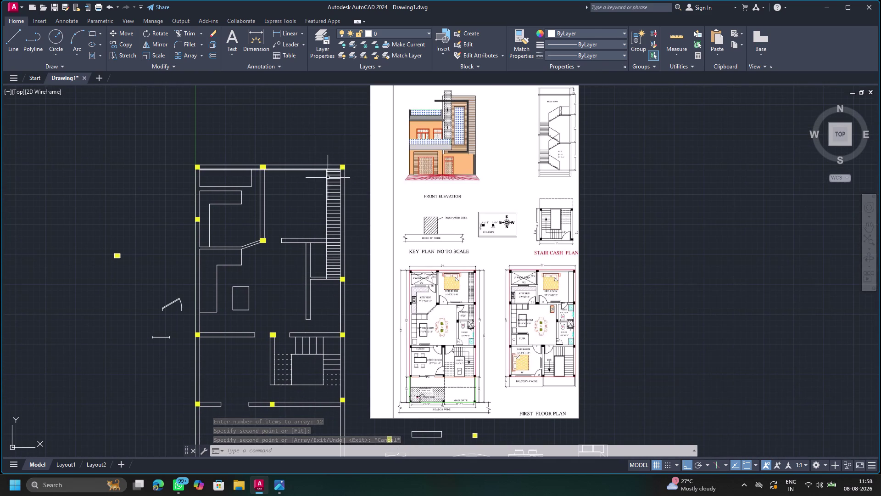
scroll(down, 3)
scroll(up, 3)
click(341, 153)
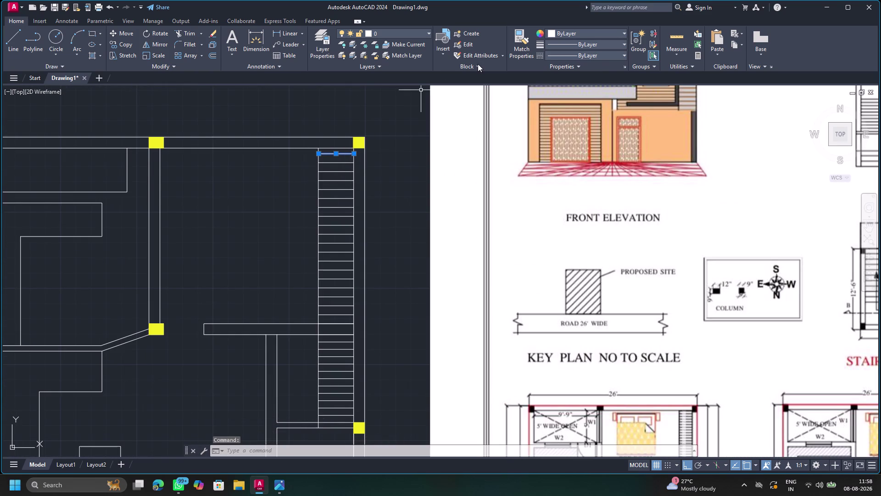
From the Linetype dropdown's Other option, browse the Load list to find ACAD_ISO06W100.
click(623, 55)
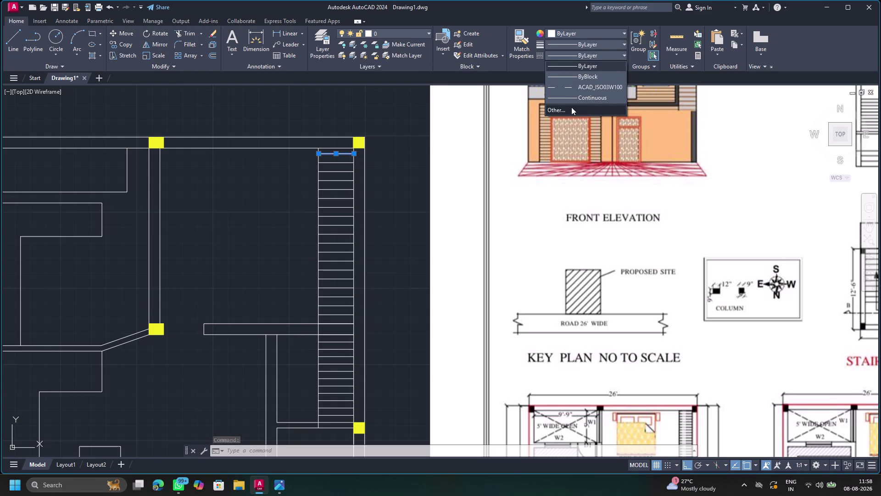
click(571, 107)
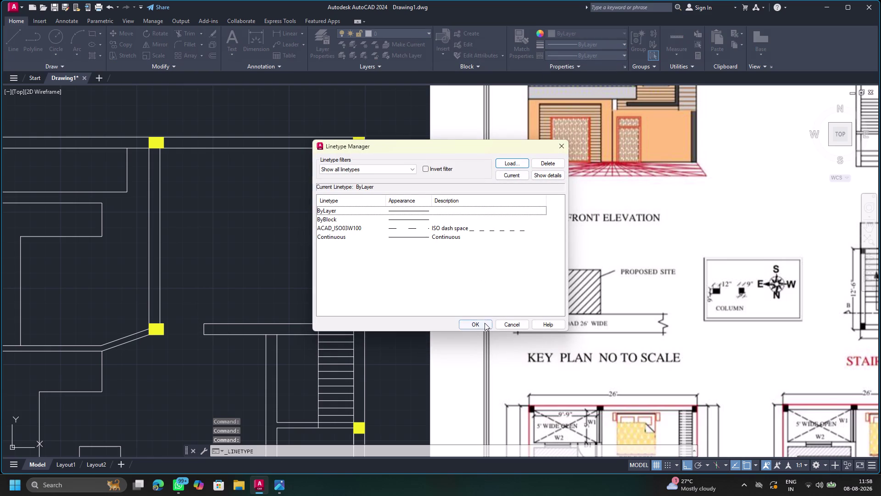
click(509, 161)
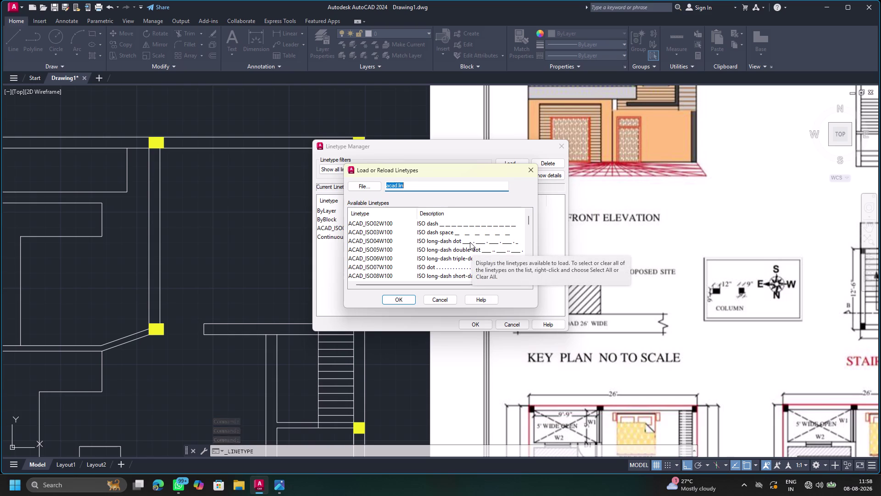
scroll(down, 3)
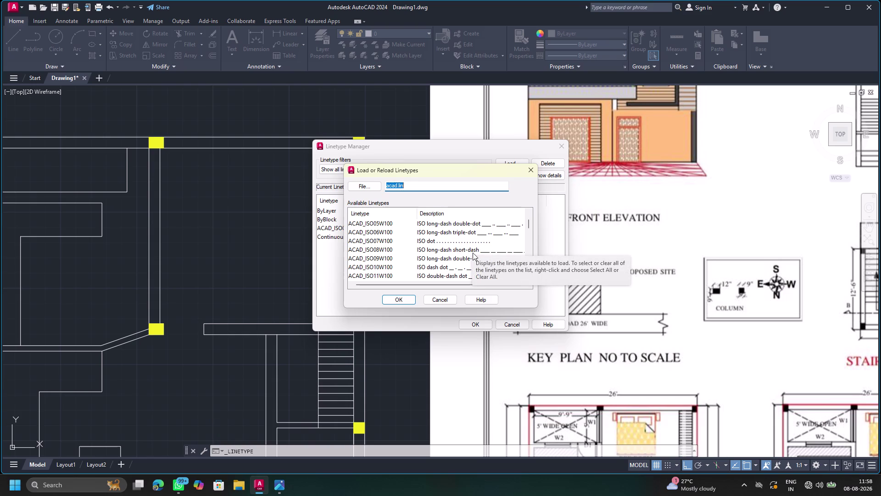
scroll(down, 3)
scroll(down, 3)
scroll(down, 3)
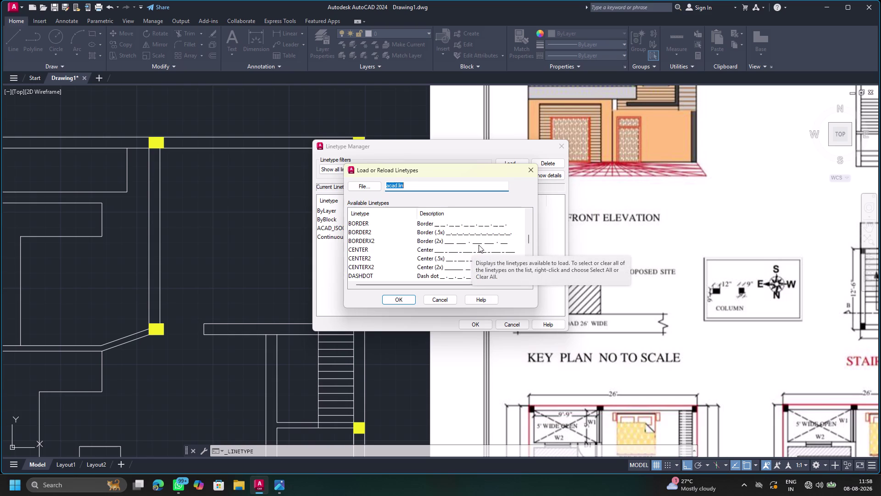
scroll(down, 3)
scroll(up, 3)
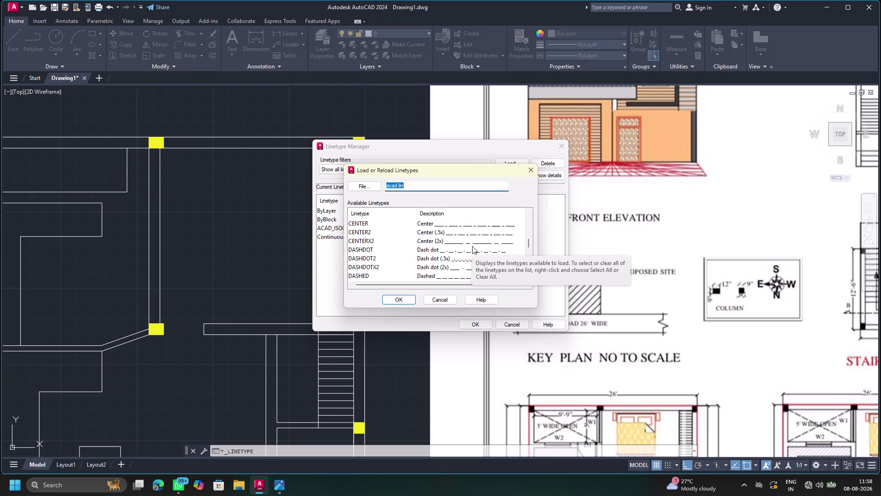
scroll(down, 3)
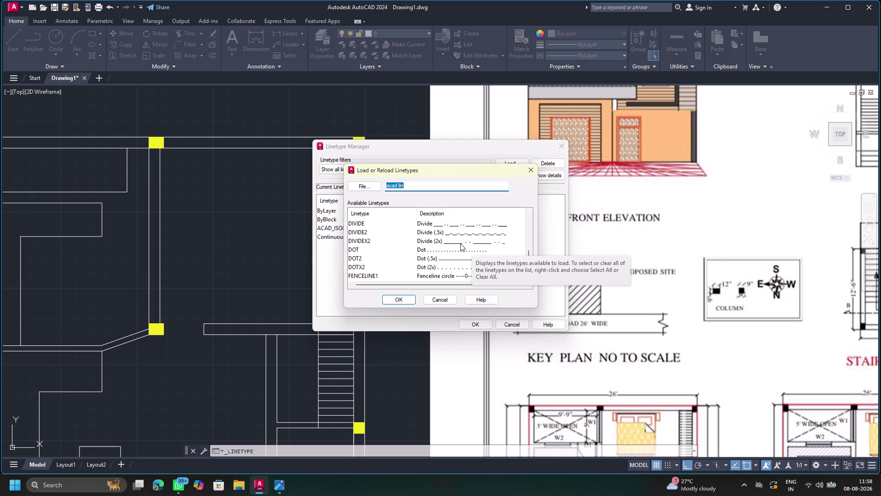
scroll(down, 3)
scroll(down, 3)
scroll(down, 3)
scroll(down, 3)
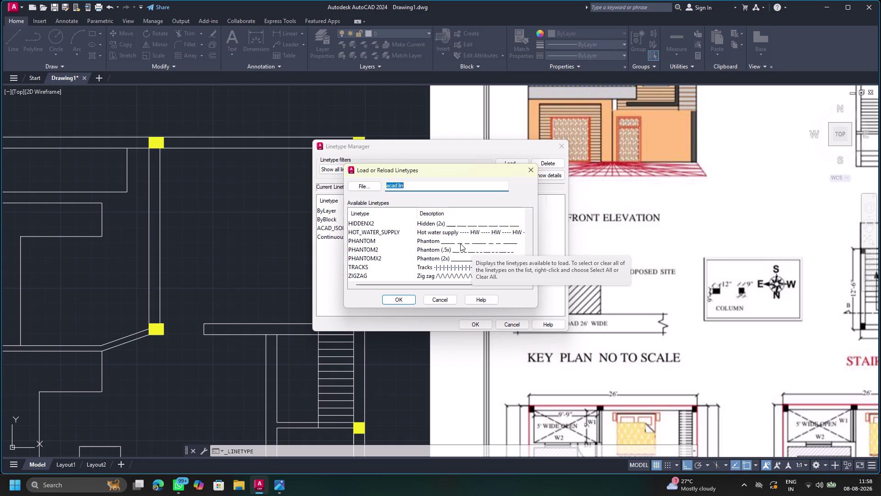
scroll(down, 3)
scroll(up, 3)
scroll(up, 3)
scroll(up, 3)
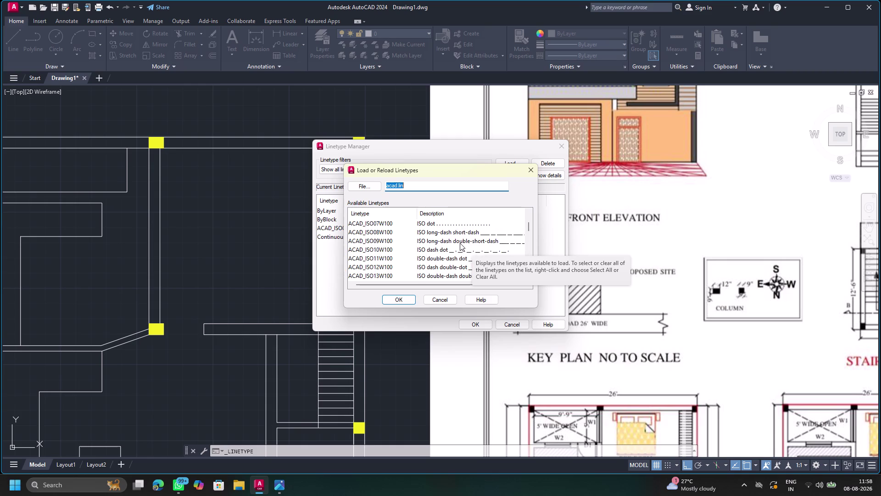
scroll(up, 3)
scroll(up, 3)
scroll(up, 3)
scroll(down, 3)
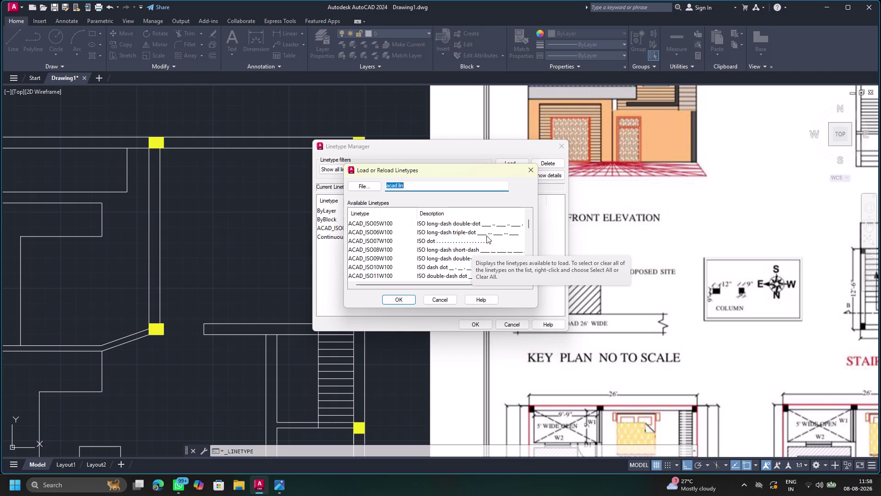
Load the ACAD_ISO06W100 long-dash triple-dot linetype and make it current.
double_click(487, 235)
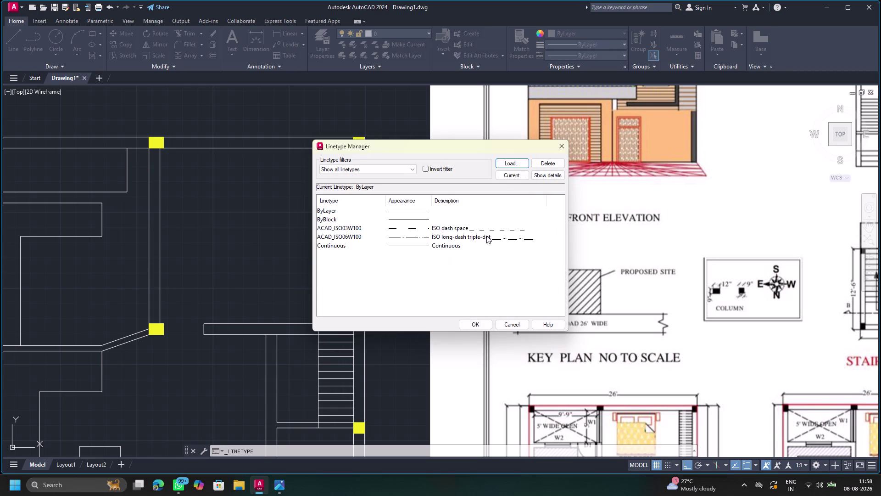
double_click(407, 236)
click(478, 323)
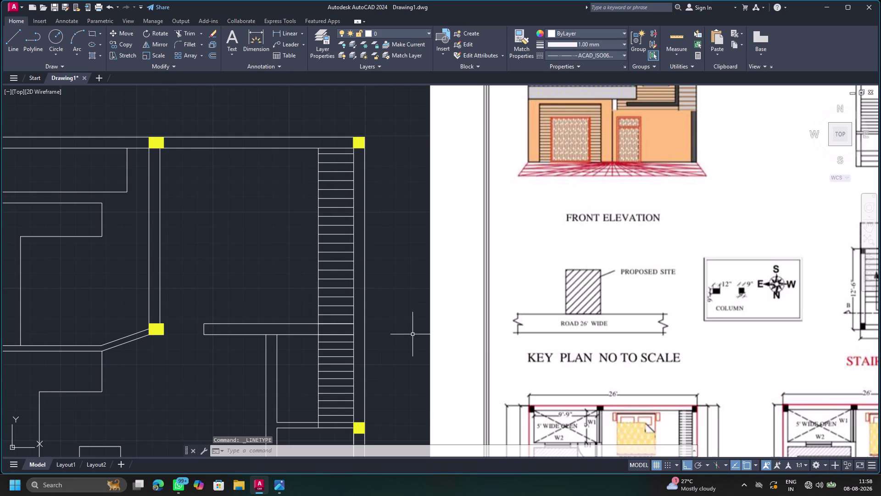
click(340, 154)
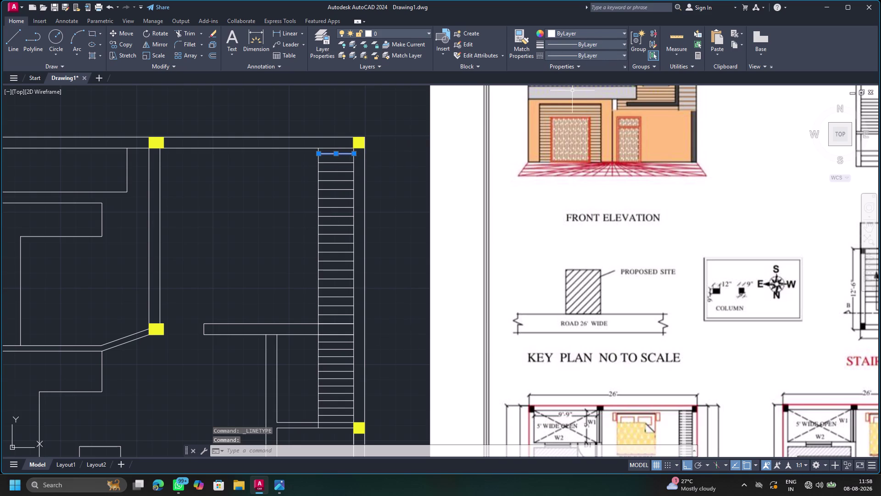
Select the short line at the top of the stairs and open its Properties palette with PR.
click(600, 54)
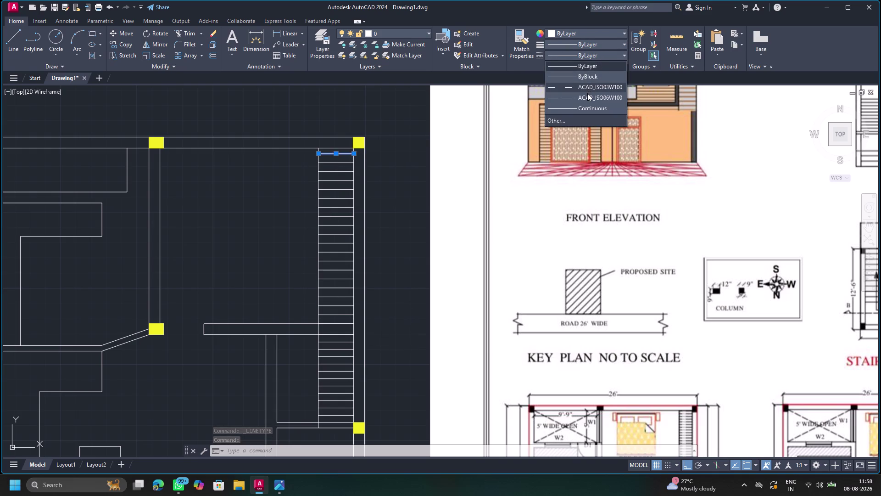
click(587, 94)
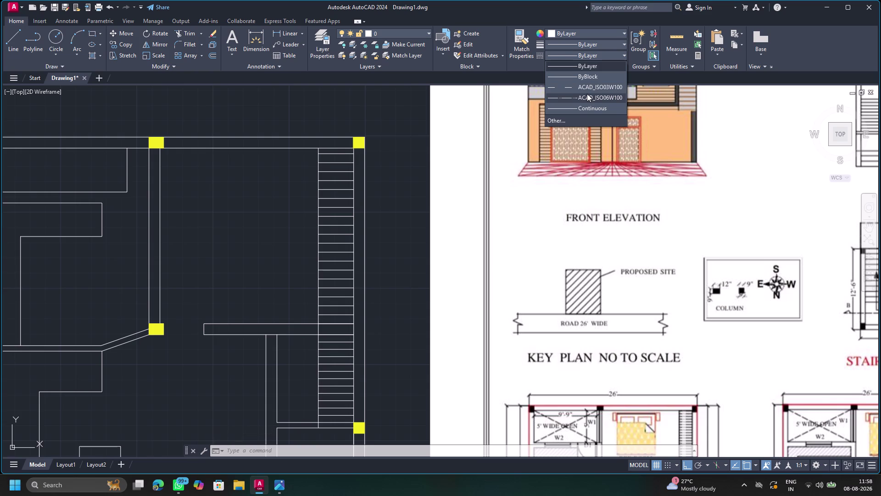
key(Escape)
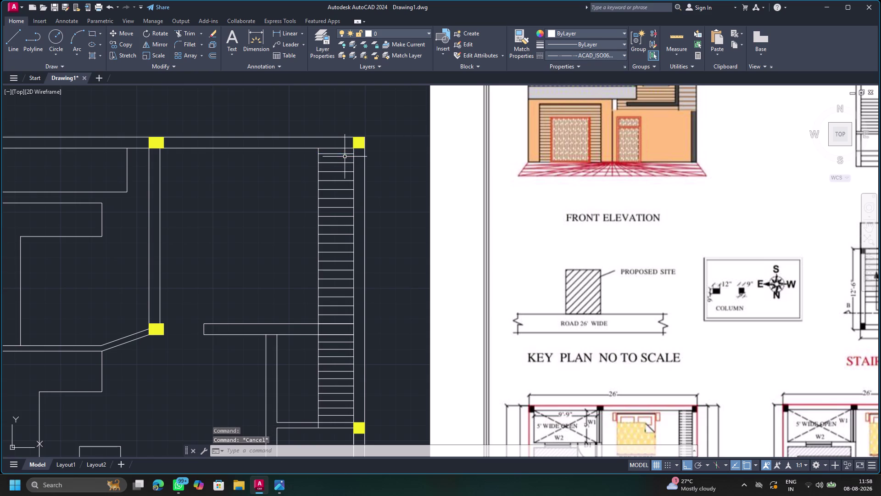
click(339, 154)
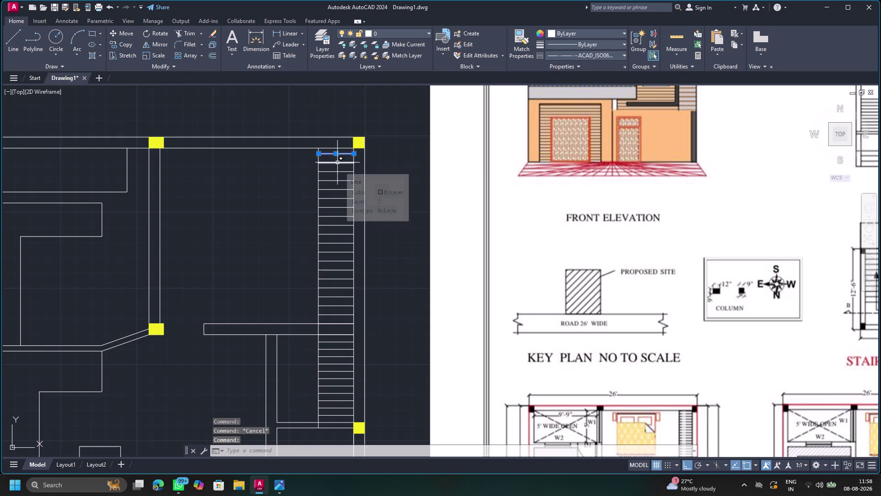
key(p)
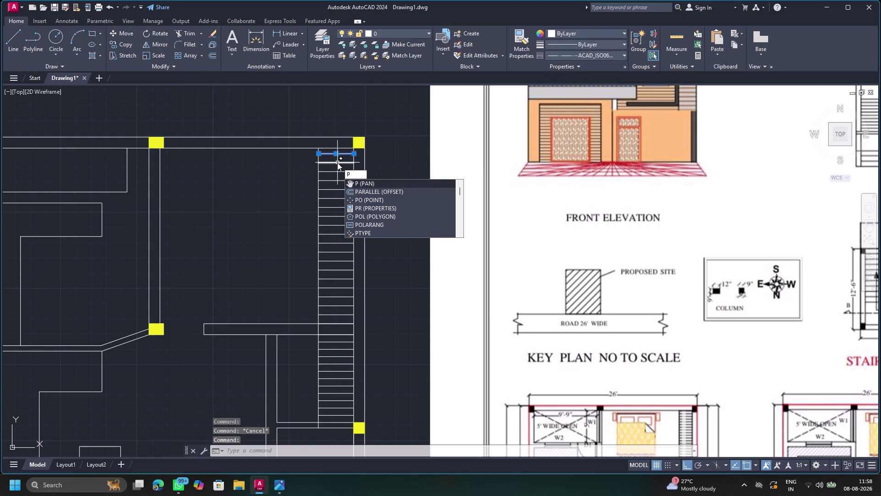
key(e)
key(BackSpace)
key(r)
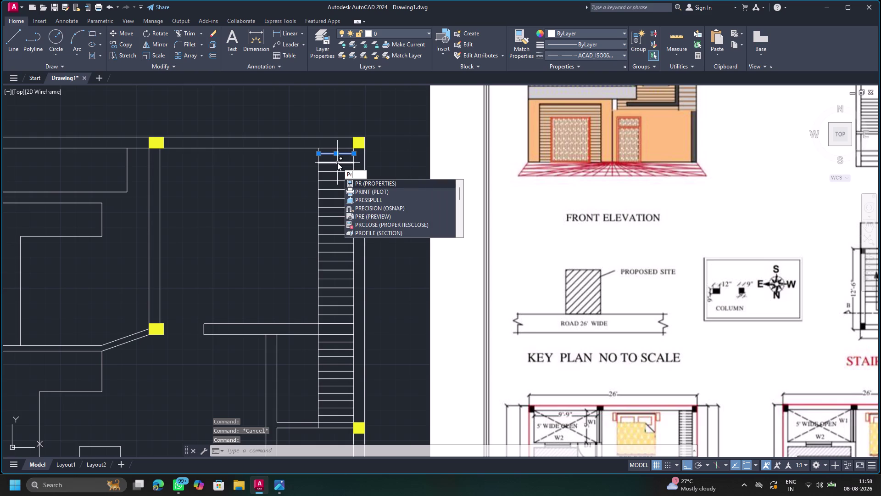
key(Return)
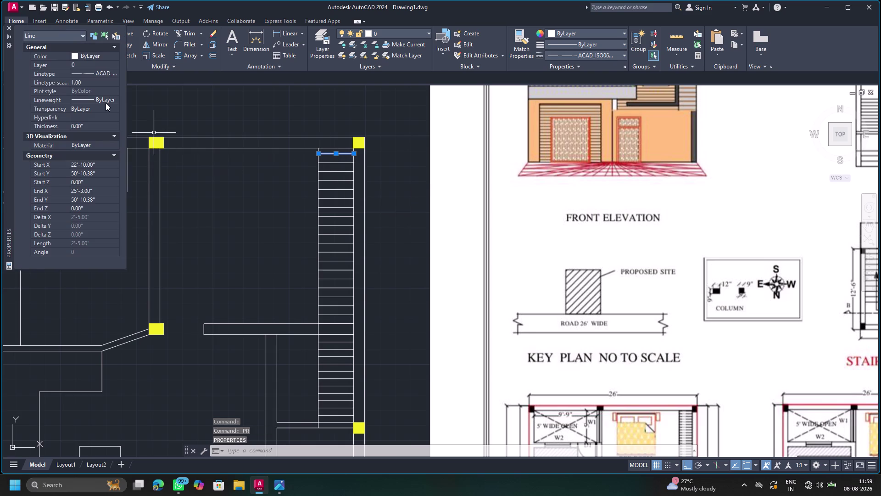
Set the top stair line's linetype scale to 0.30, deselect it, and close the Properties palette.
click(91, 82)
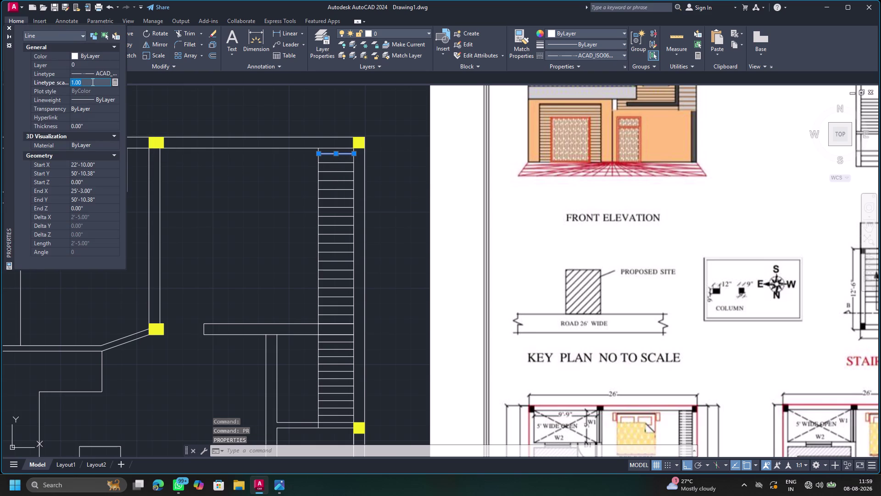
key(Delete)
text(0)
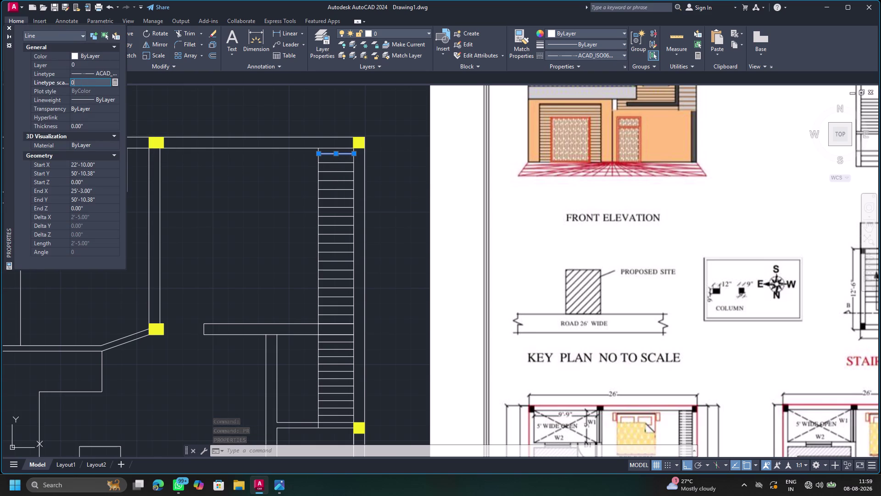
text(.3)
key(Return)
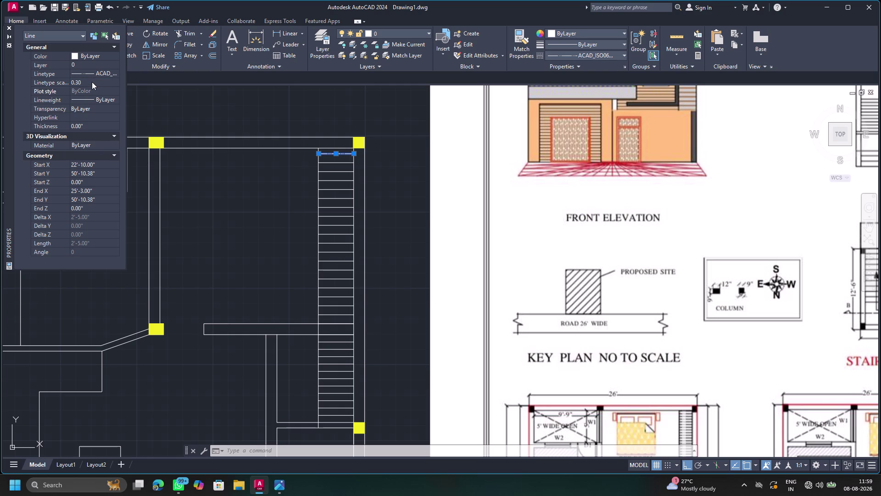
key(Escape)
key(Escape)
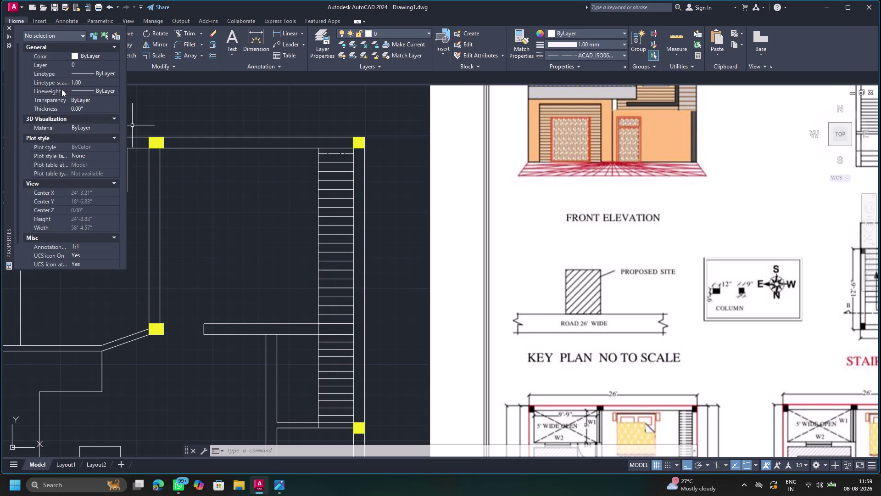
click(7, 25)
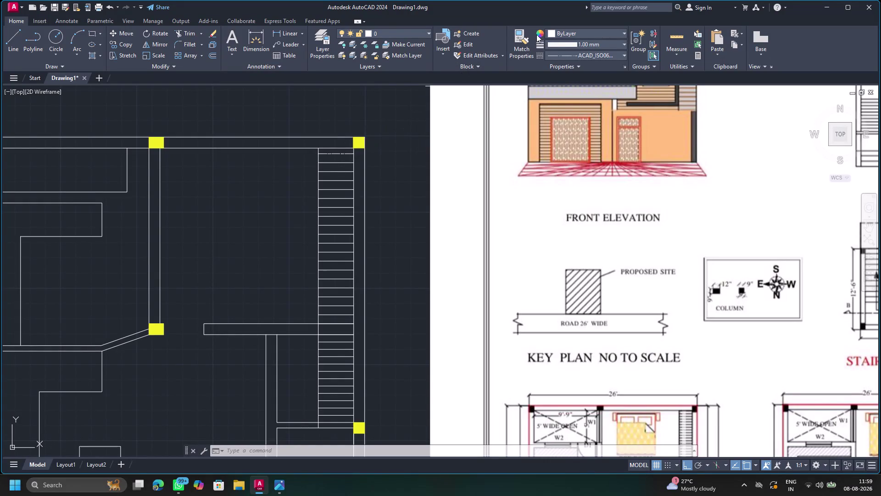
Match the dashed top stair line's properties onto the upper flight's tread lines.
click(524, 37)
click(341, 154)
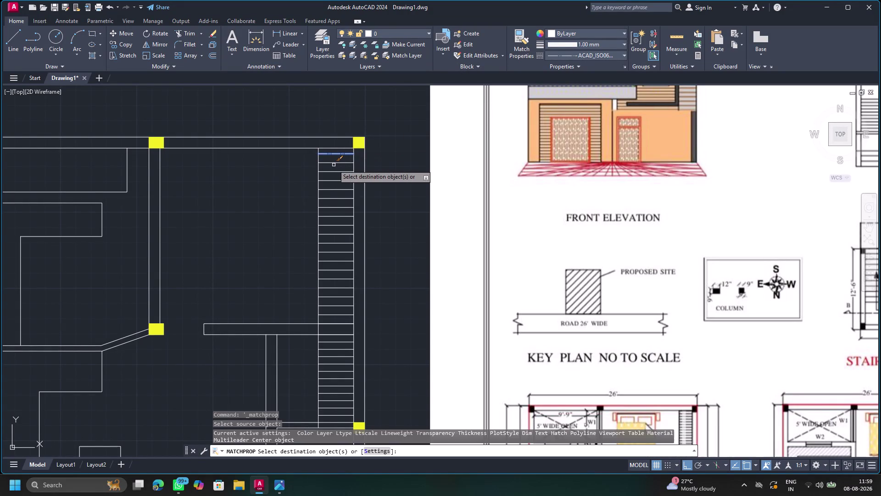
click(334, 162)
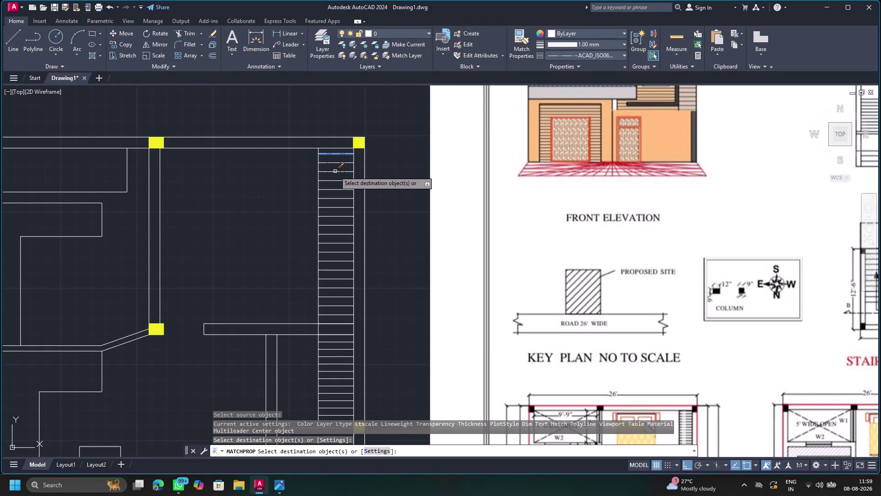
click(335, 171)
drag(336, 179, 338, 188)
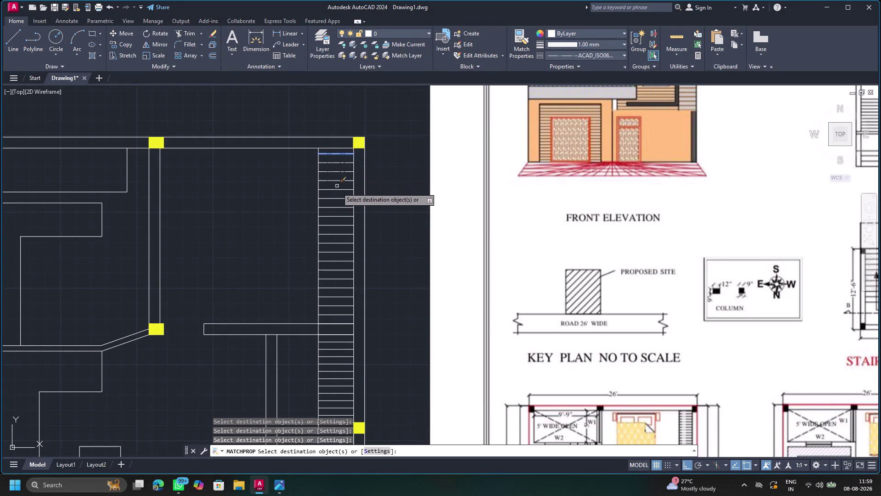
drag(338, 189, 337, 208)
drag(331, 173, 346, 294)
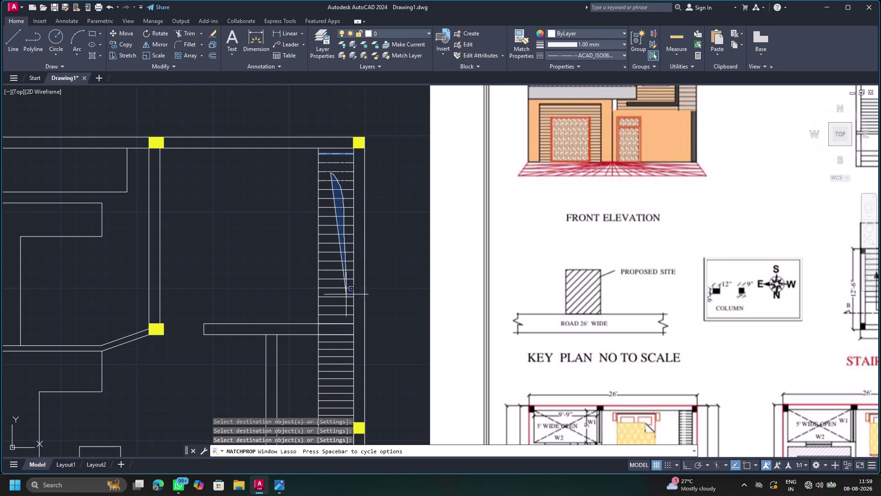
drag(345, 294, 342, 321)
click(340, 319)
click(337, 223)
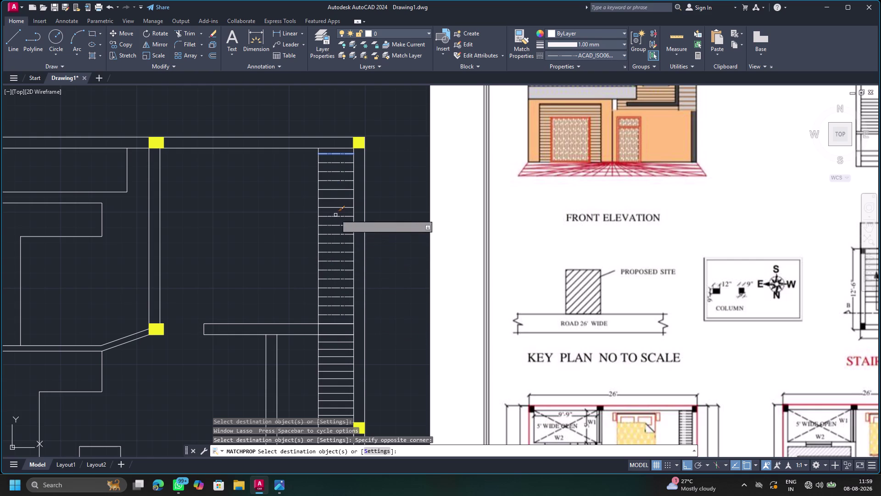
click(336, 189)
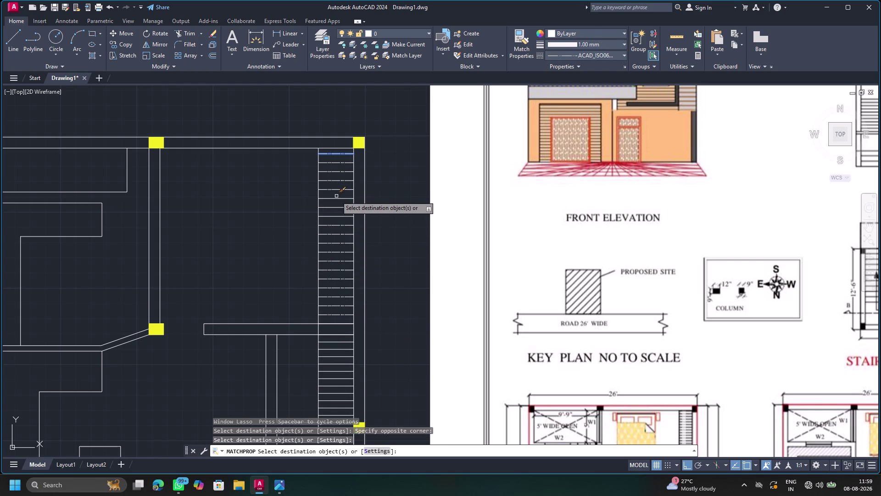
click(336, 199)
click(336, 209)
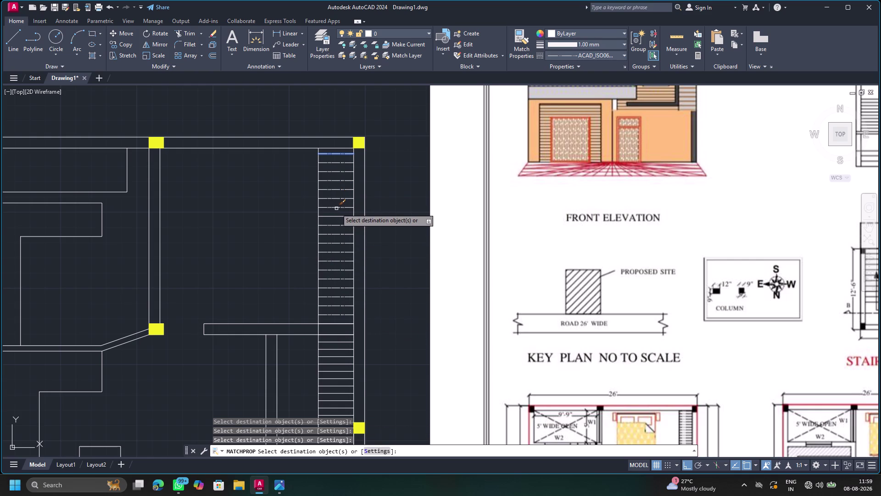
click(336, 215)
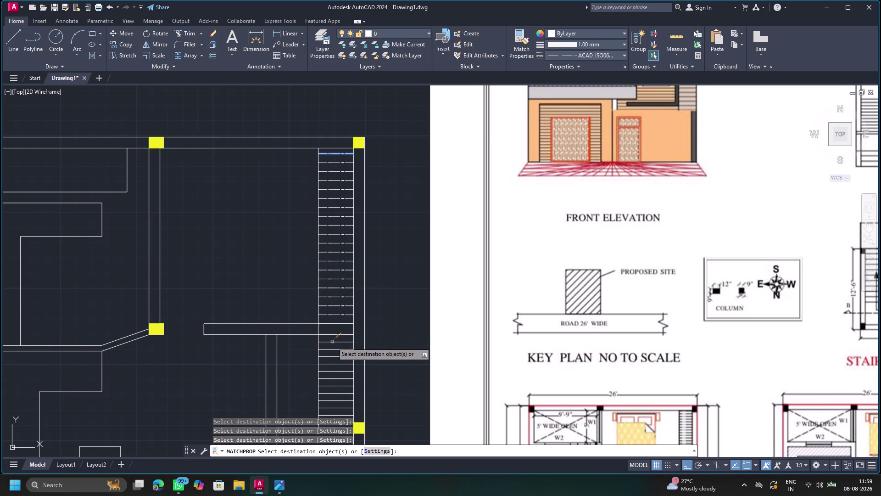
Make the lower flight's tread lines dashed too, then end Match Properties.
middle_drag(332, 344, 341, 233)
drag(337, 226, 337, 225)
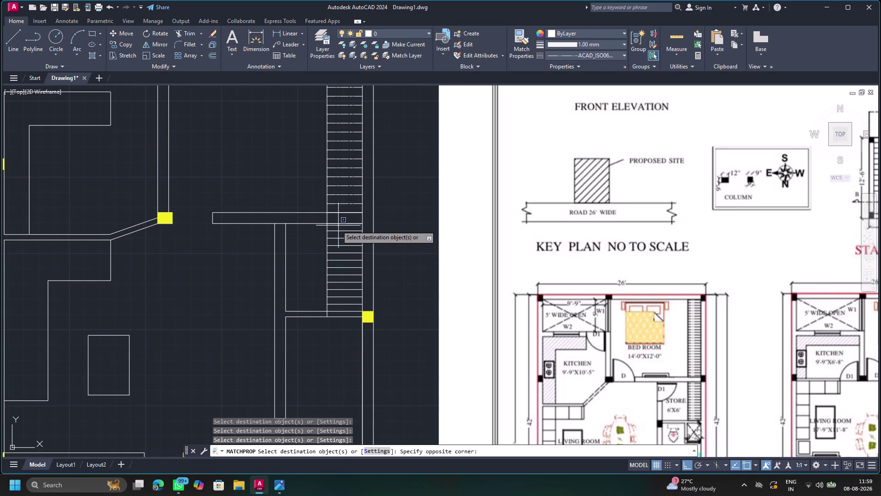
drag(337, 225, 341, 307)
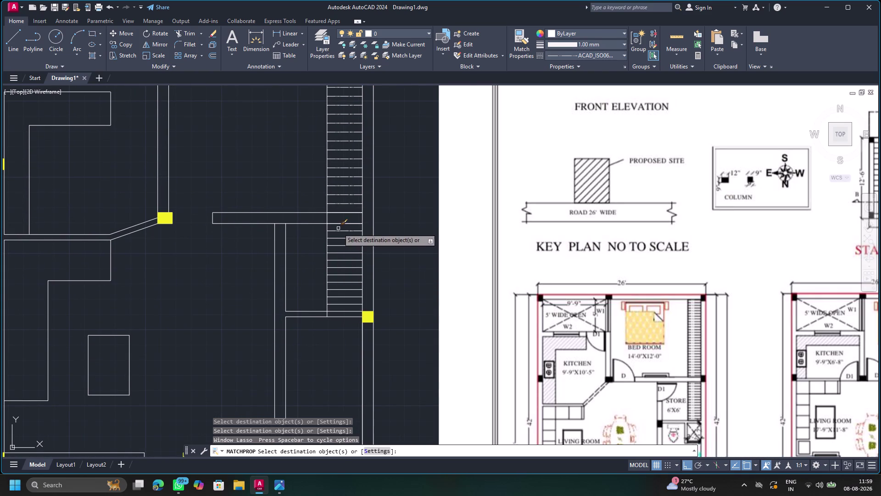
drag(338, 227, 348, 265)
click(347, 266)
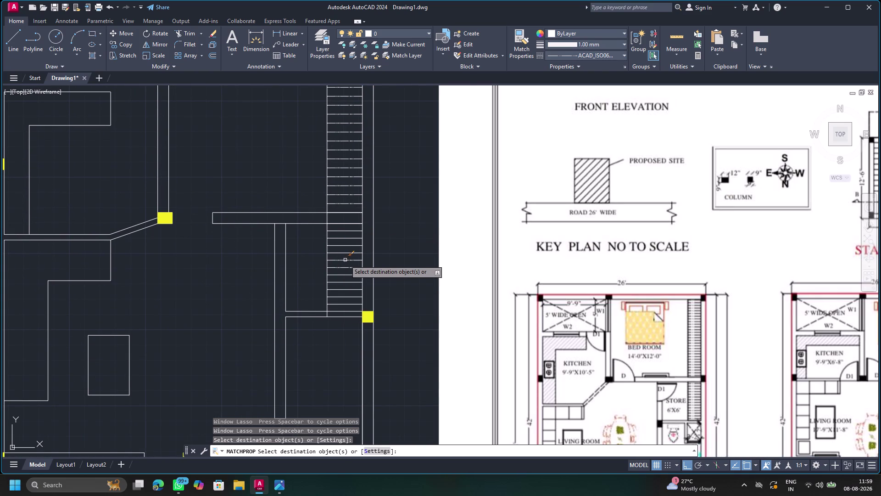
click(345, 261)
click(345, 253)
click(346, 247)
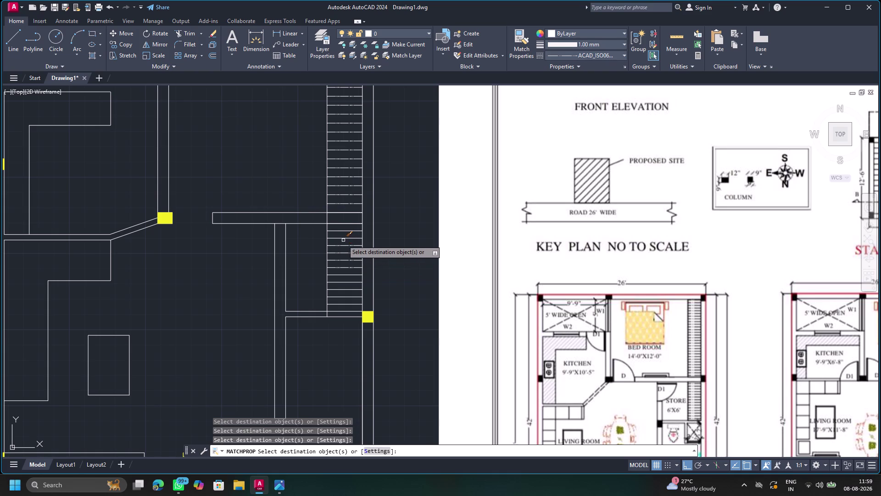
click(343, 238)
click(343, 230)
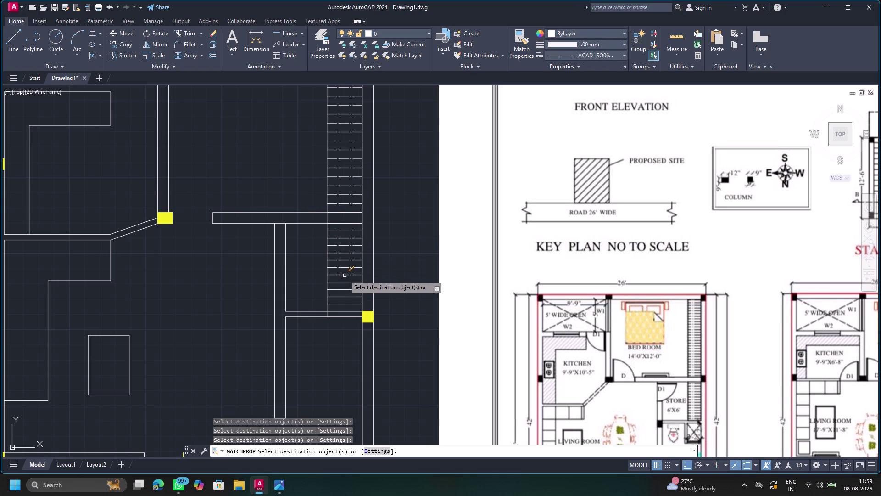
click(344, 274)
click(345, 281)
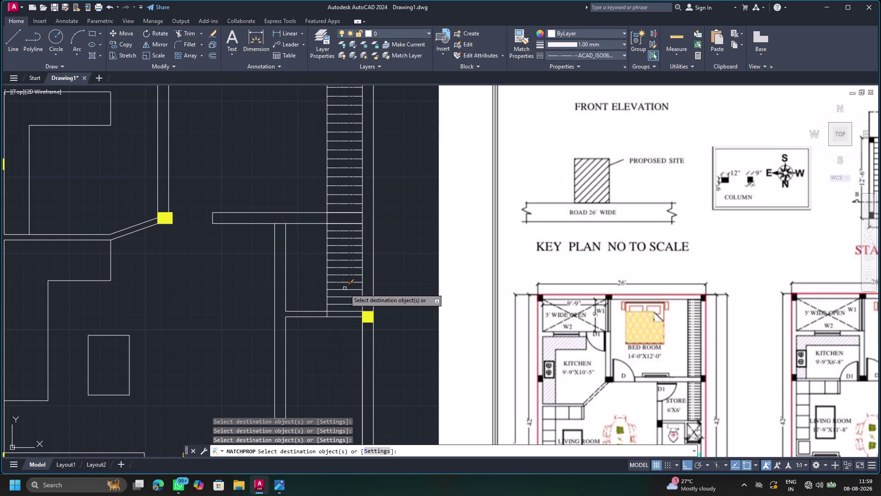
click(345, 289)
click(345, 296)
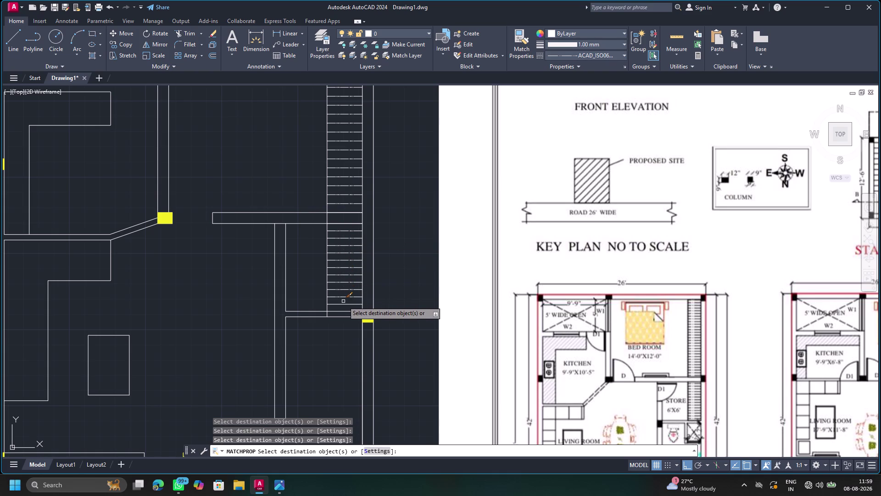
click(343, 305)
key(Escape)
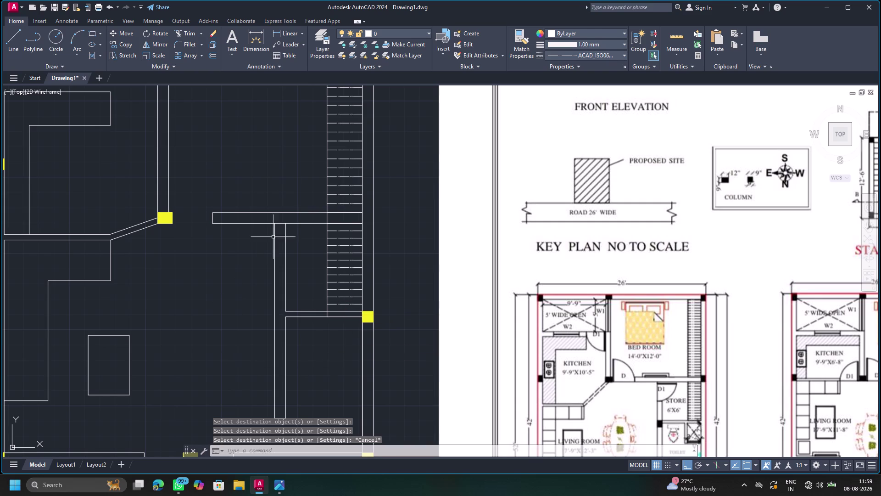
Trim the three overhanging line pieces at the stair landing beside the column.
click(194, 34)
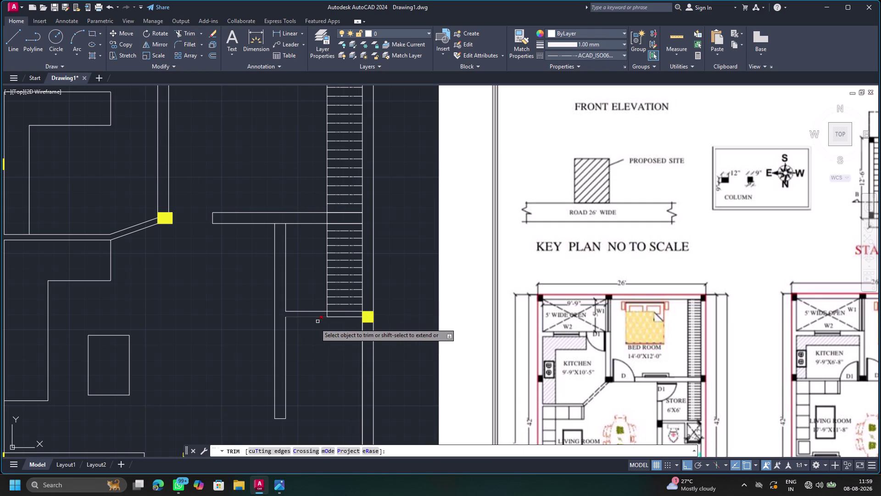
scroll(up, 3)
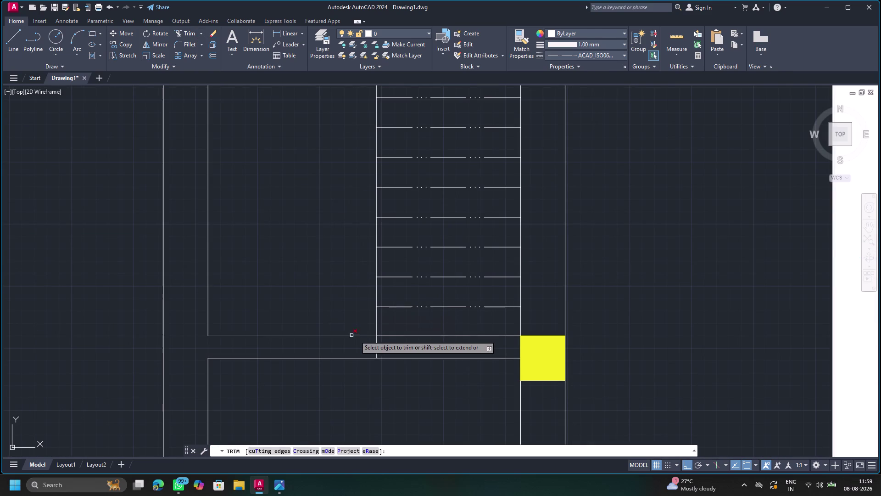
click(378, 348)
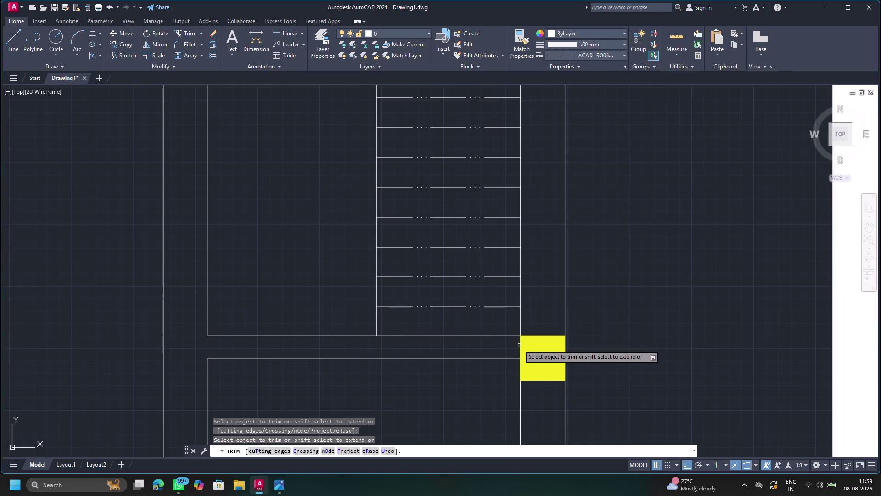
scroll(down, 3)
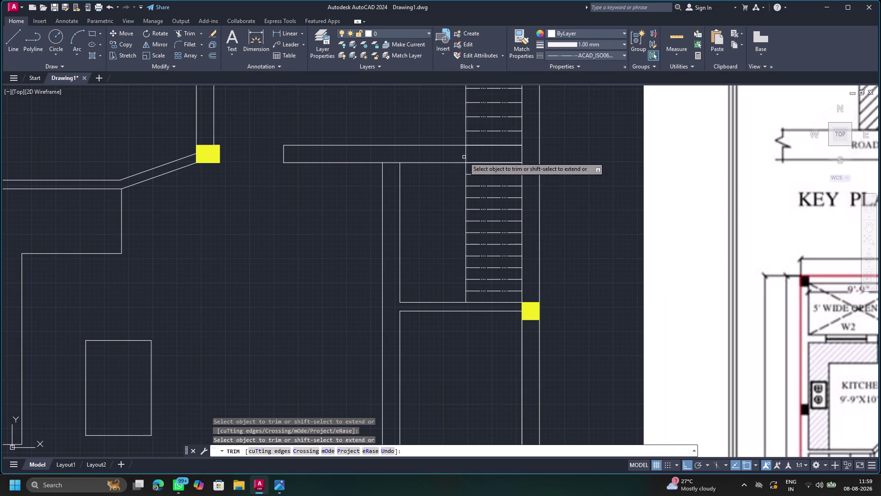
click(466, 154)
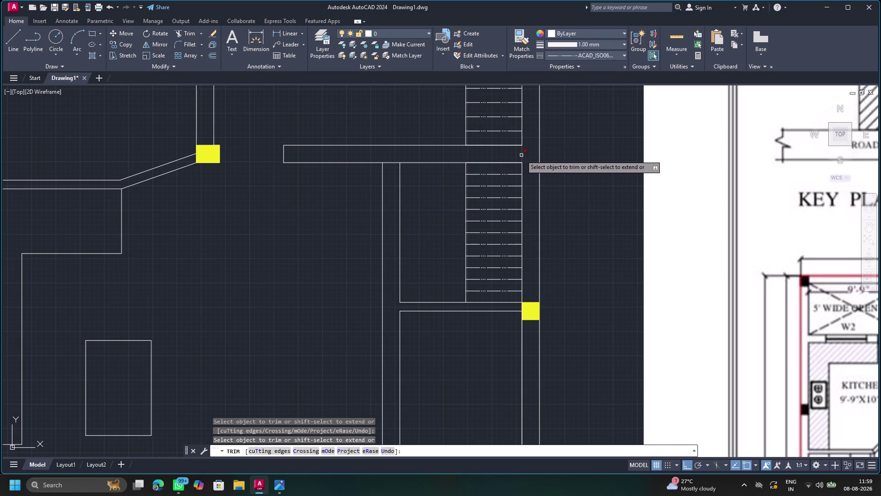
click(522, 155)
key(Escape)
scroll(down, 3)
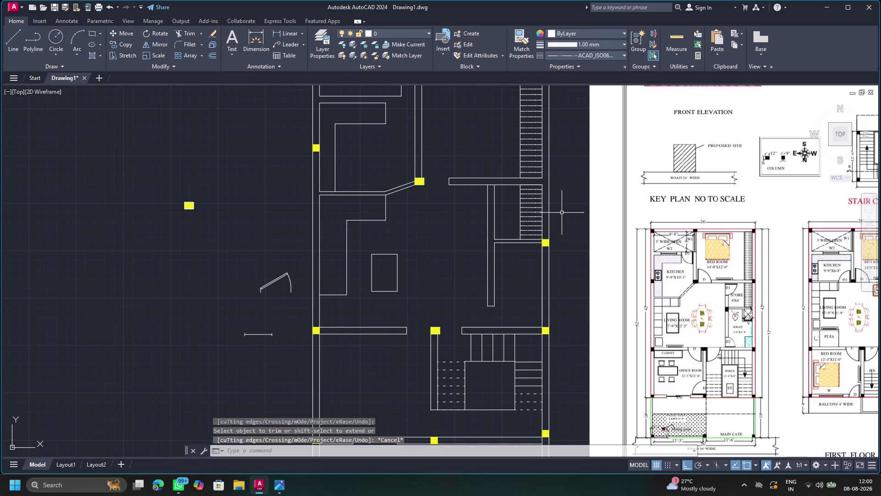
click(546, 244)
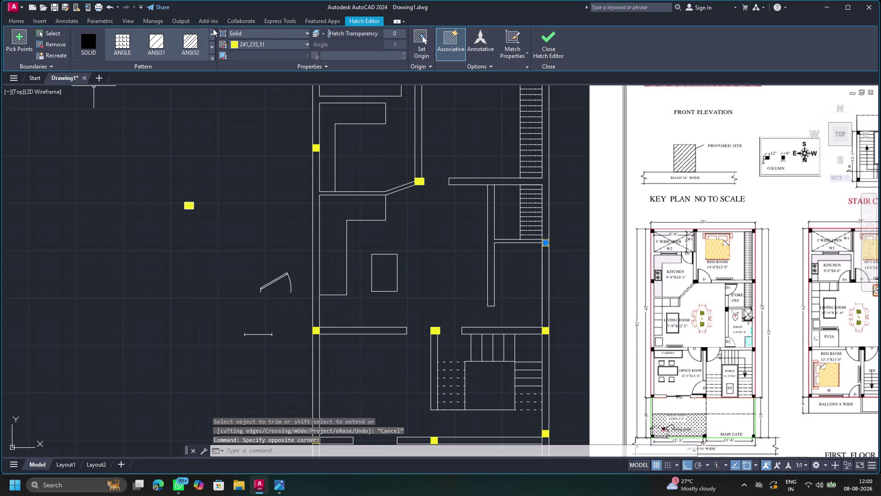
Copy the column up onto the right-hand wall near the top of the stairs.
click(20, 18)
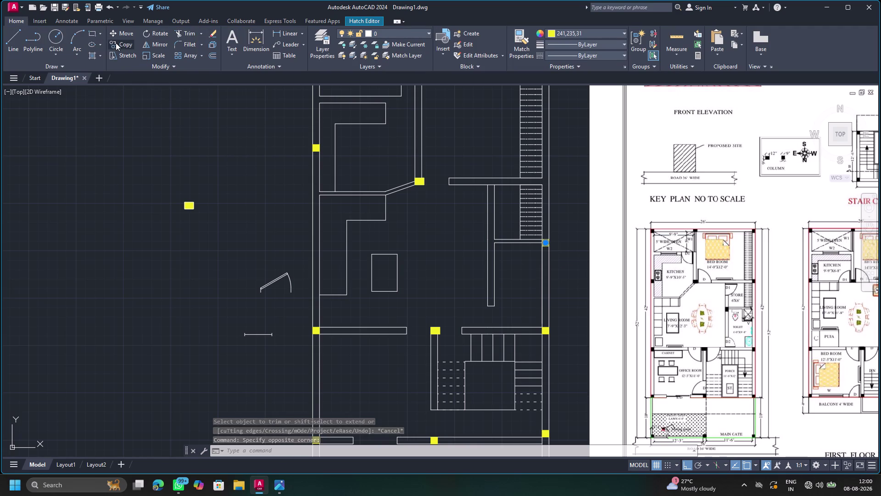
click(115, 43)
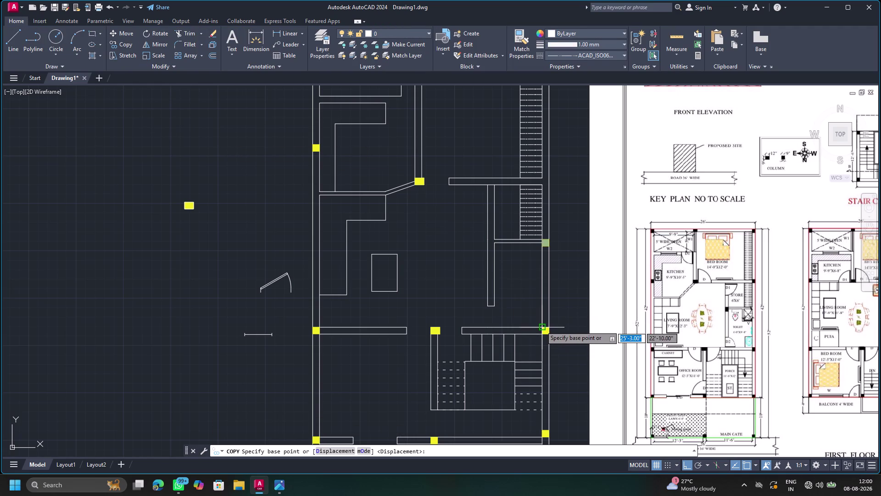
drag(541, 325, 537, 261)
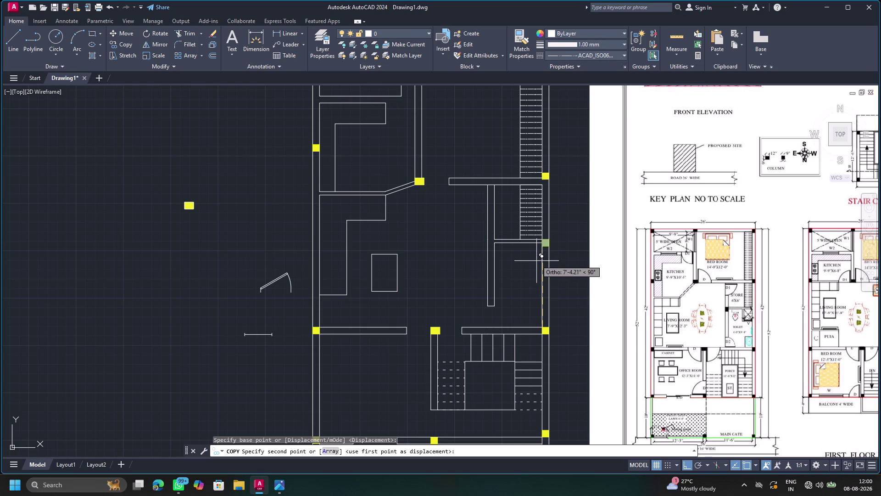
drag(536, 261, 537, 266)
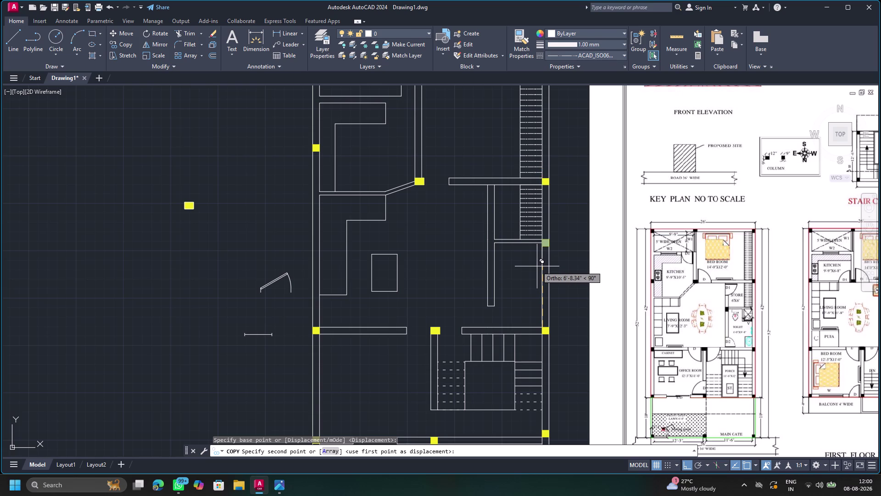
click(537, 266)
key(Escape)
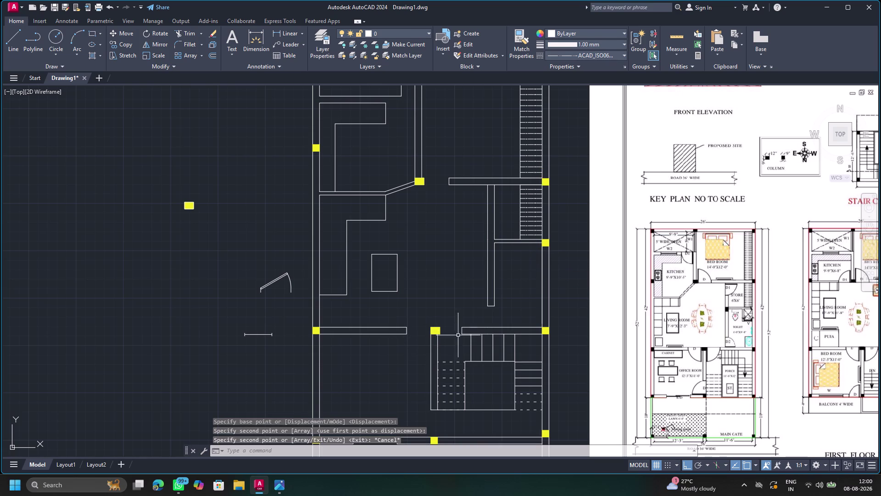
Delete the extra column fill on the right wall.
scroll(down, 3)
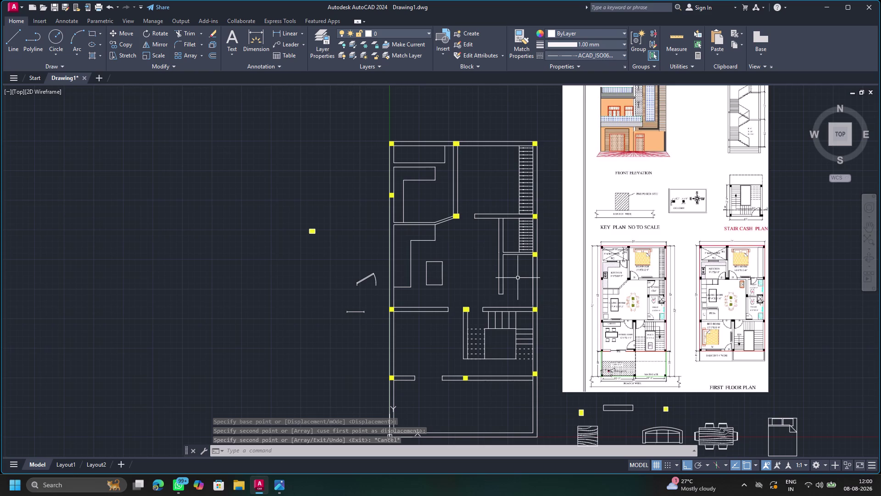
middle_drag(517, 278, 490, 281)
scroll(down, 3)
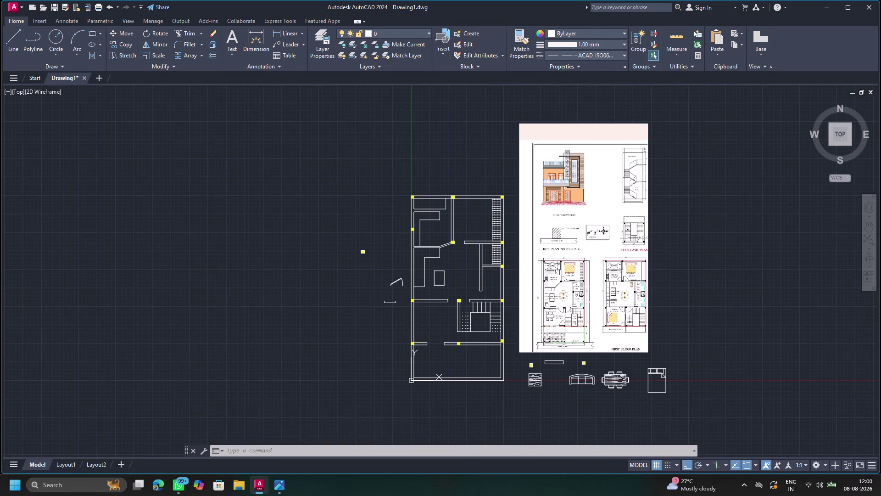
scroll(up, 3)
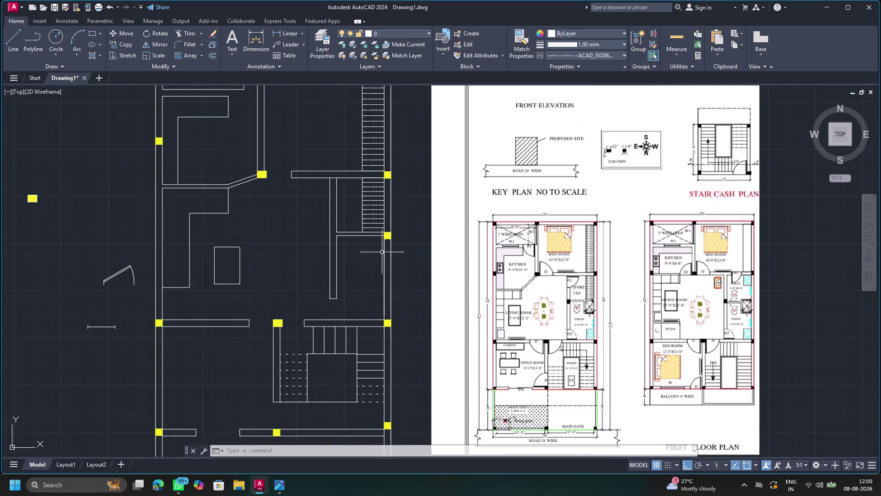
click(389, 237)
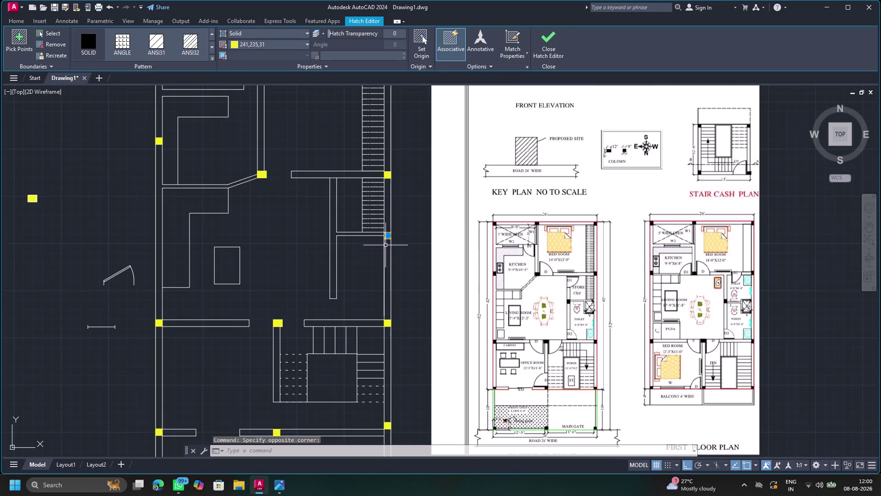
key(Delete)
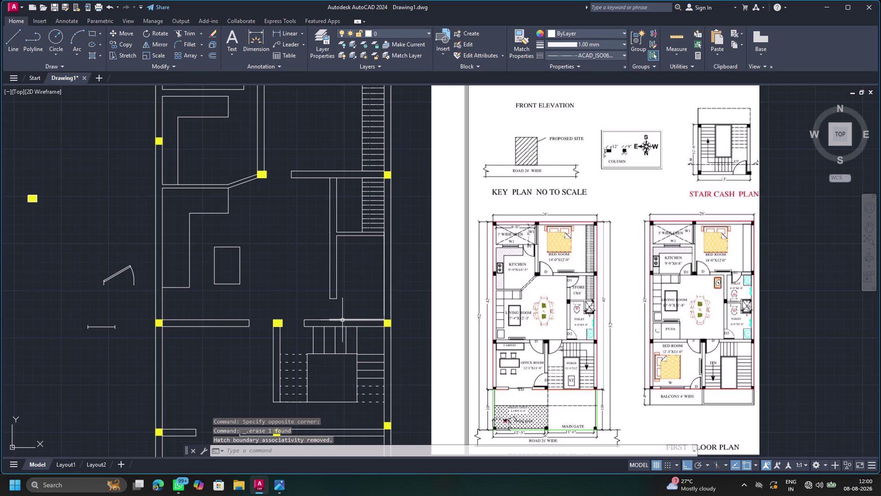
scroll(down, 3)
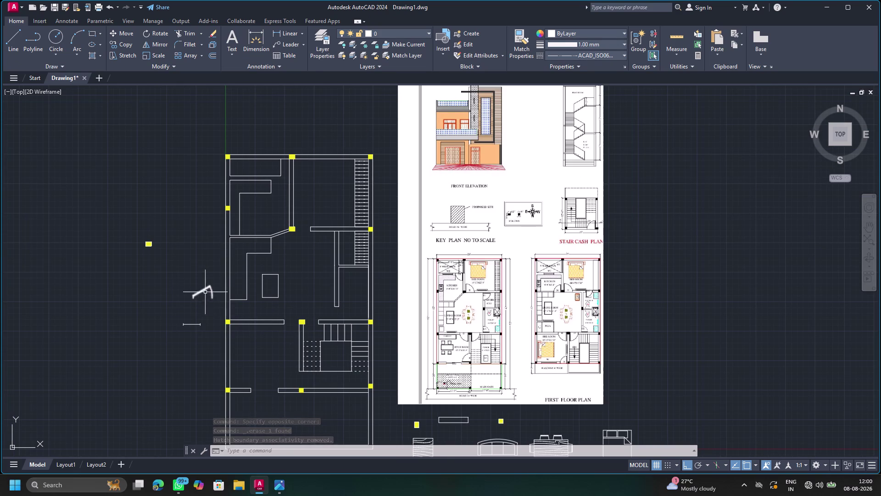
Set the door block's swing angle to 60 degrees from its grip menu.
click(207, 289)
click(193, 297)
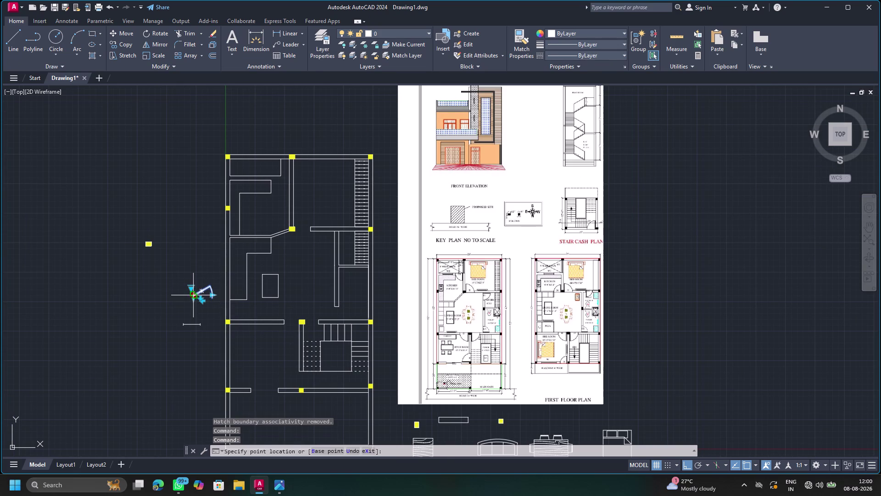
click(196, 293)
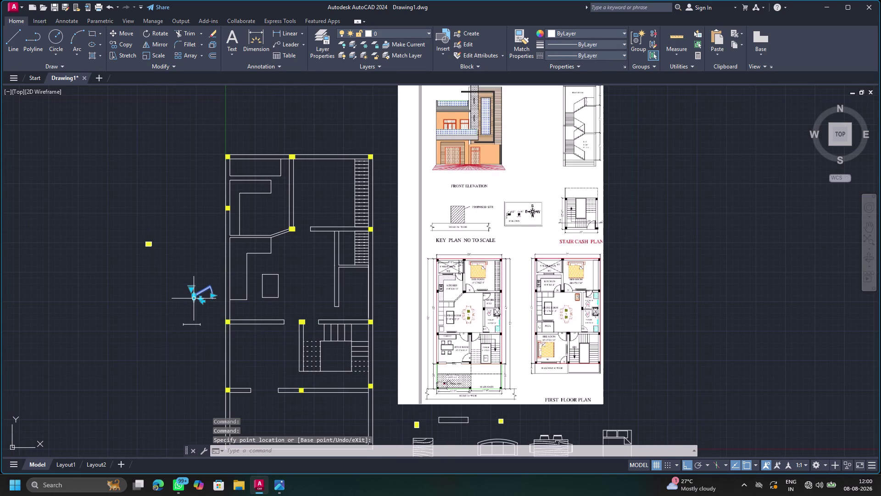
click(191, 287)
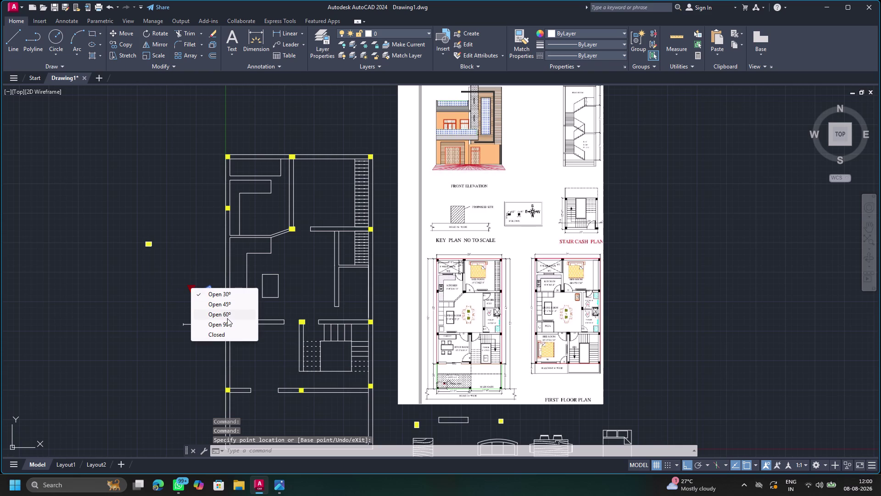
click(228, 319)
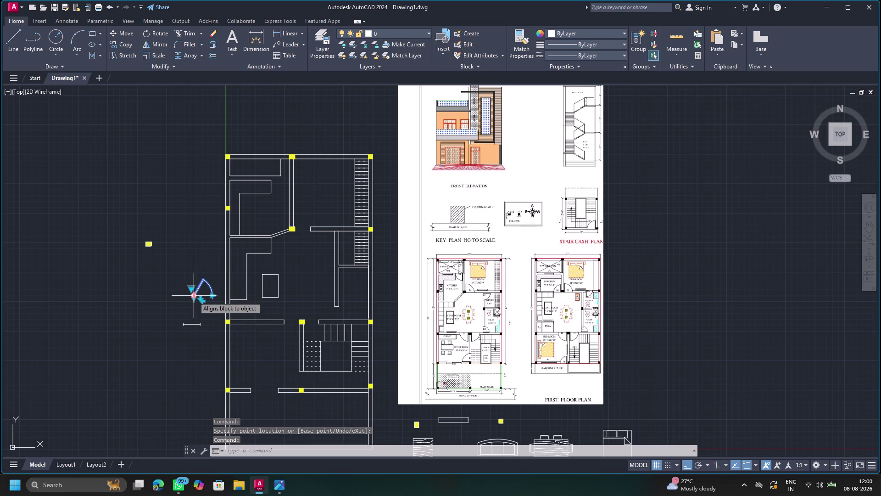
Change the door swing to open 90 degrees instead.
click(194, 297)
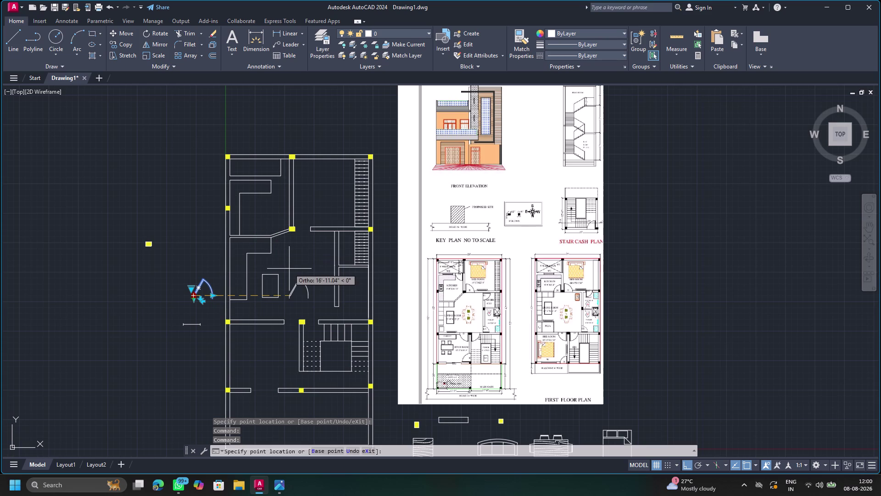
key(F8)
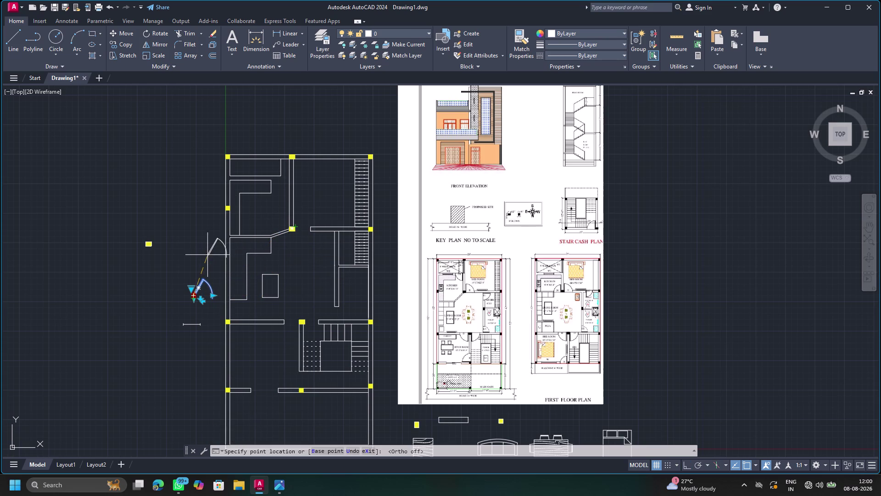
key(Escape)
click(192, 289)
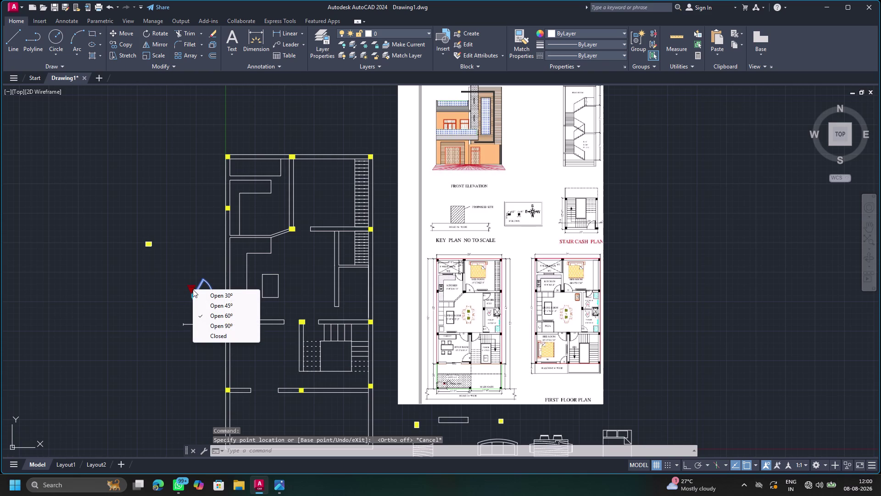
click(217, 323)
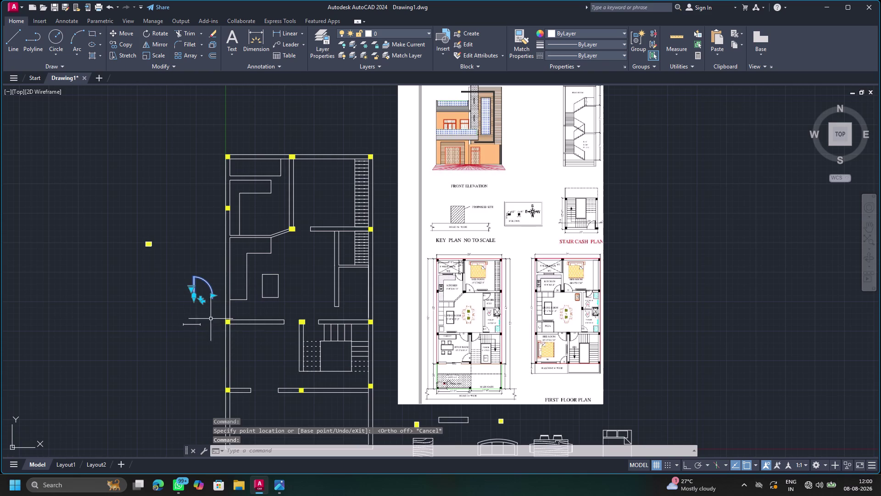
Reposition the door block with a grip drag and begin copying it.
drag(195, 299, 195, 299)
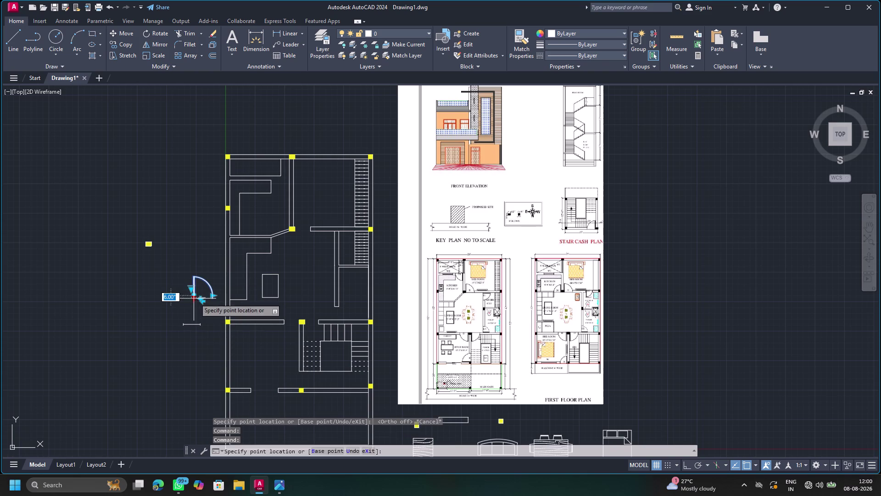
drag(195, 298, 306, 237)
click(299, 232)
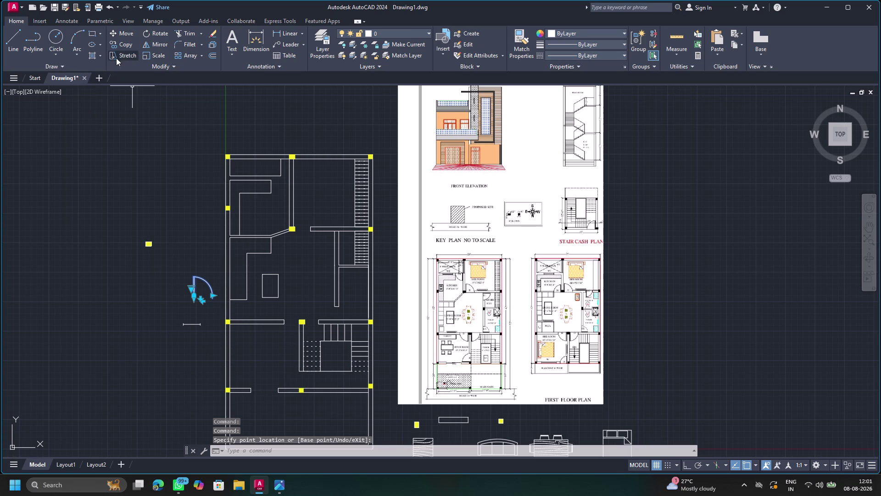
click(119, 47)
Copy the door from its hinge corner with a 3' displacement into the doorway.
scroll(up, 3)
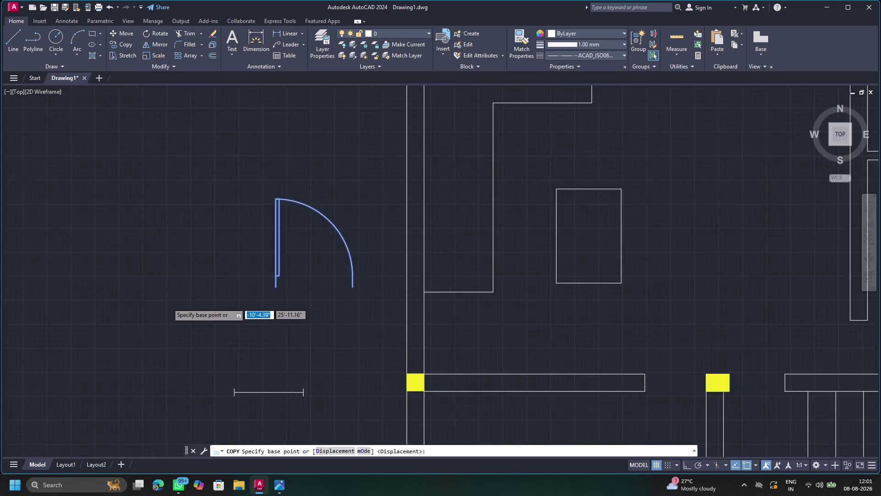
scroll(up, 3)
click(340, 278)
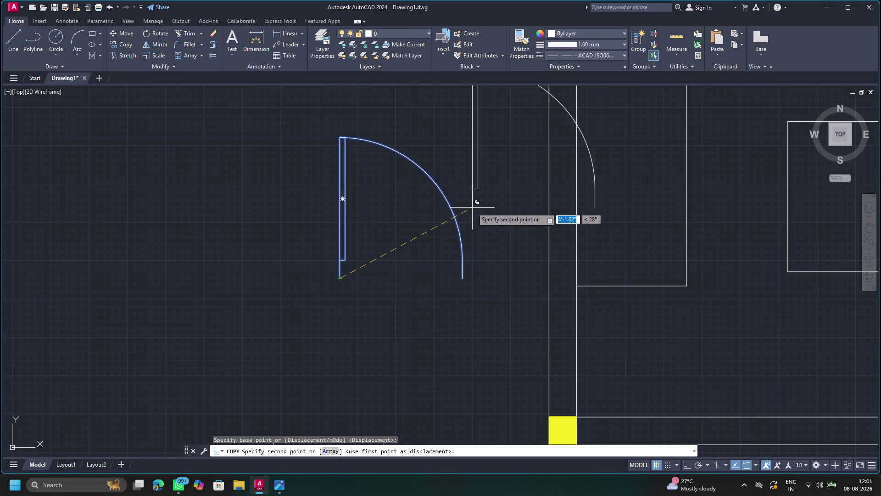
scroll(down, 3)
middle_drag(597, 208, 220, 302)
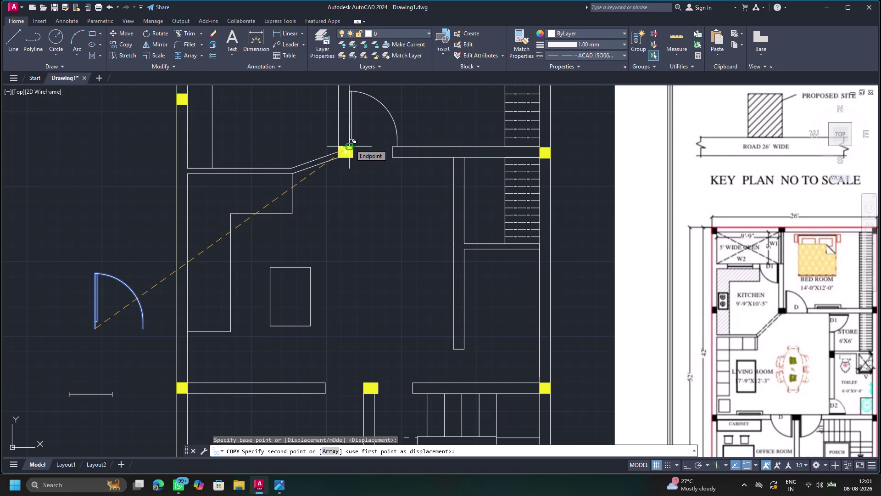
key(3)
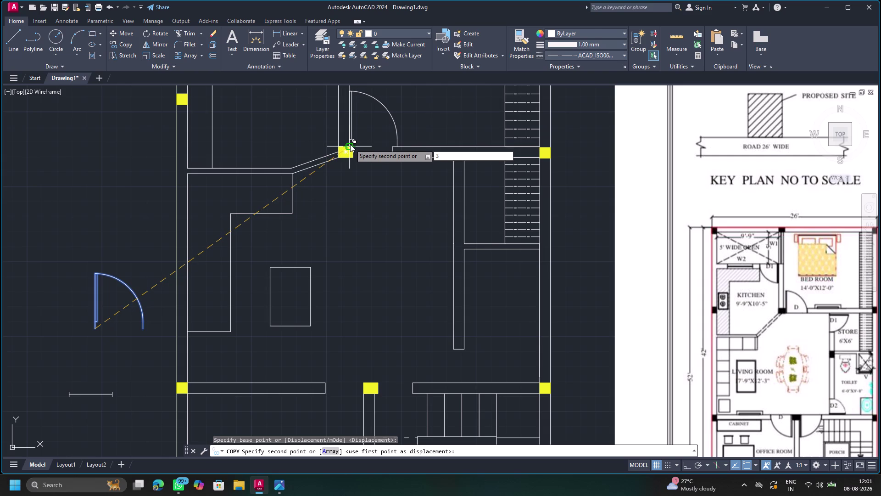
key(apostrophe)
key(Return)
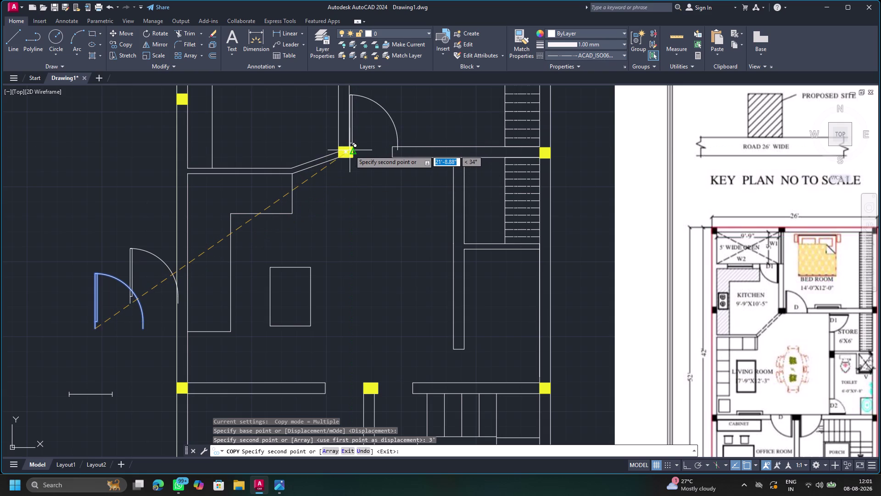
scroll(up, 3)
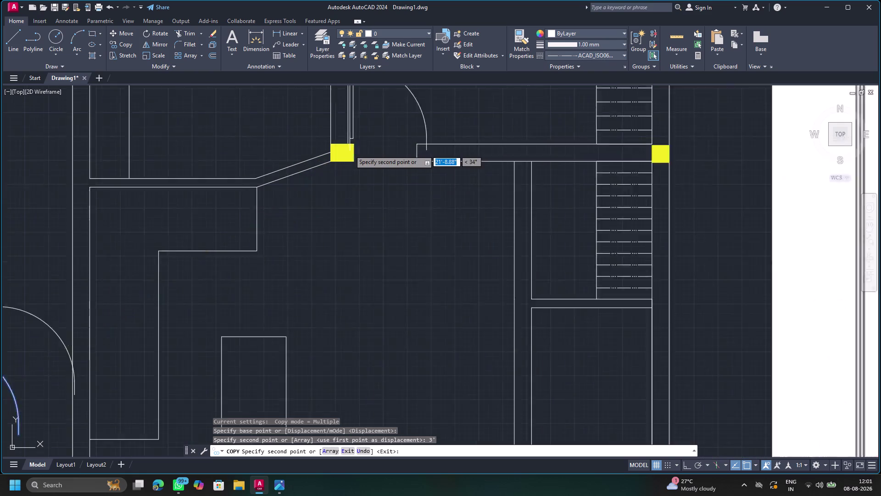
scroll(up, 3)
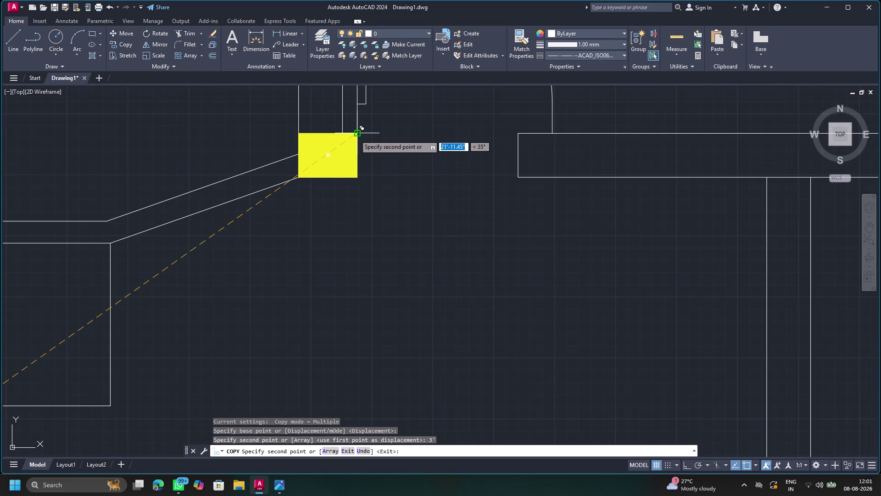
scroll(down, 3)
scroll(down, 3)
scroll(down, 3)
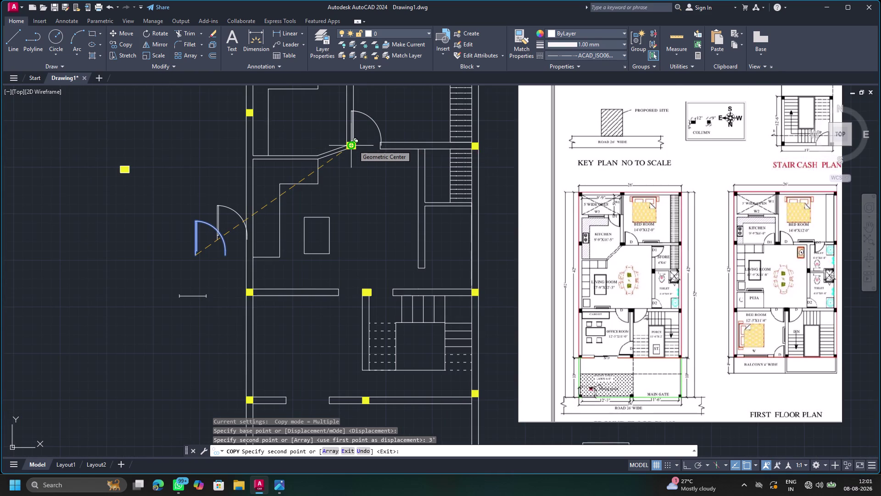
scroll(up, 3)
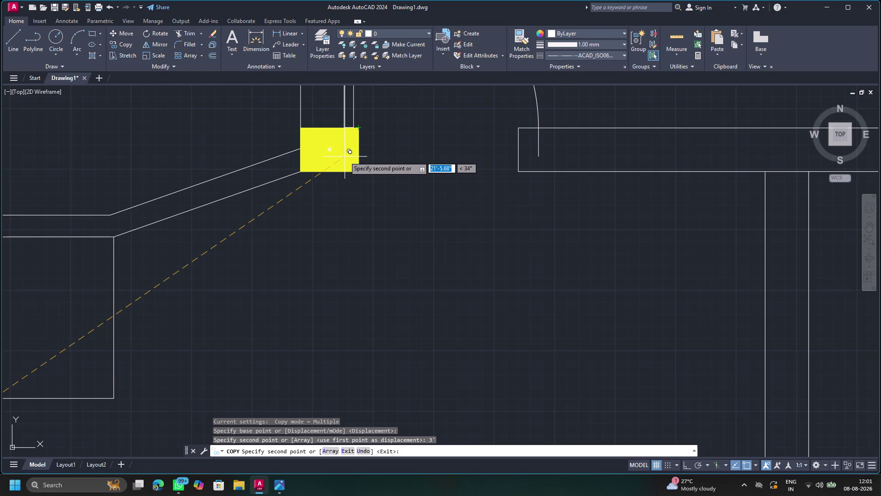
scroll(down, 3)
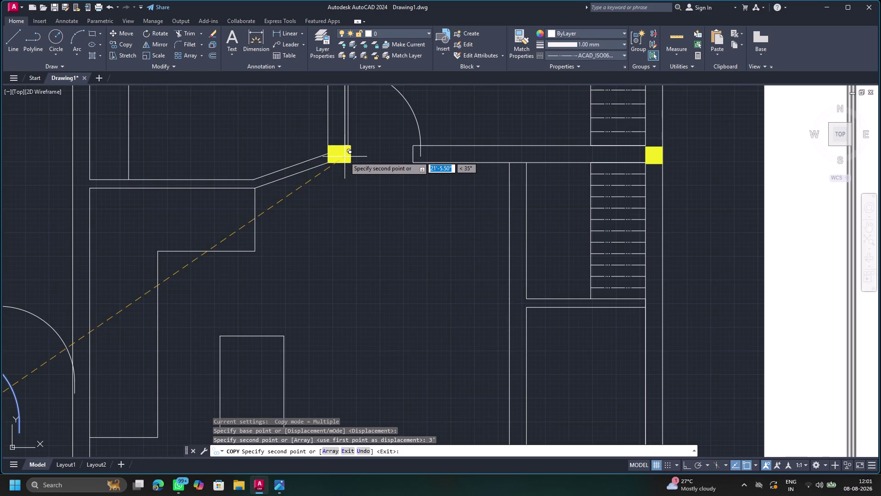
click(344, 157)
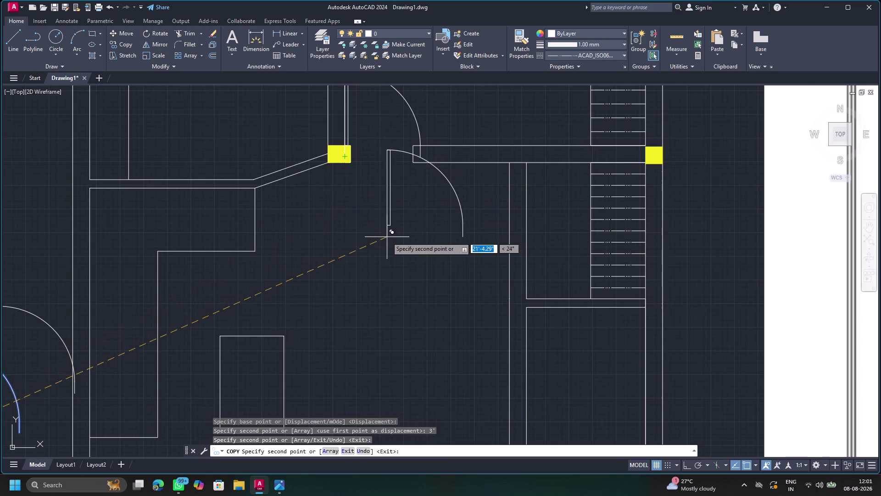
Place another door copy 2.5' away at the stairwell column, then end COPY.
scroll(down, 3)
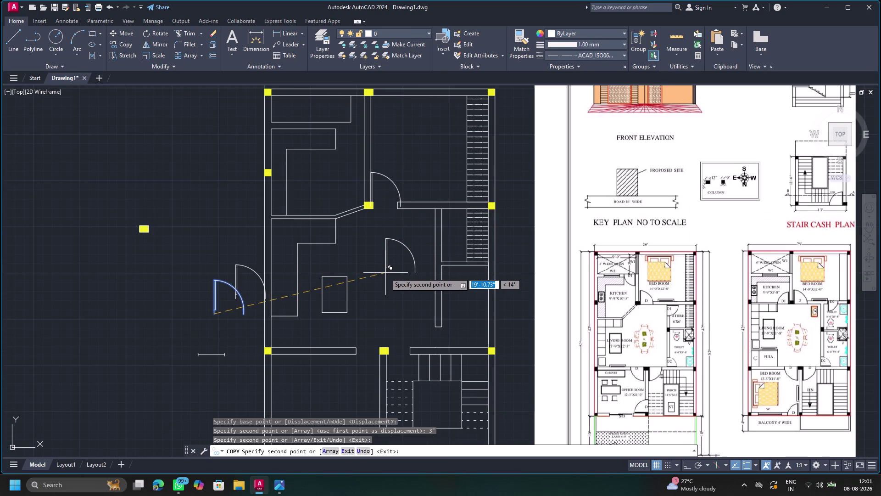
middle_drag(385, 273, 340, 175)
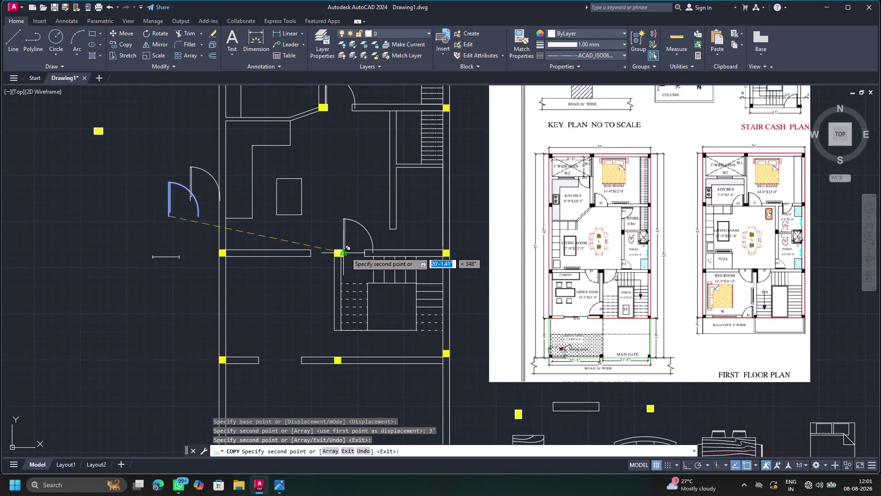
scroll(up, 3)
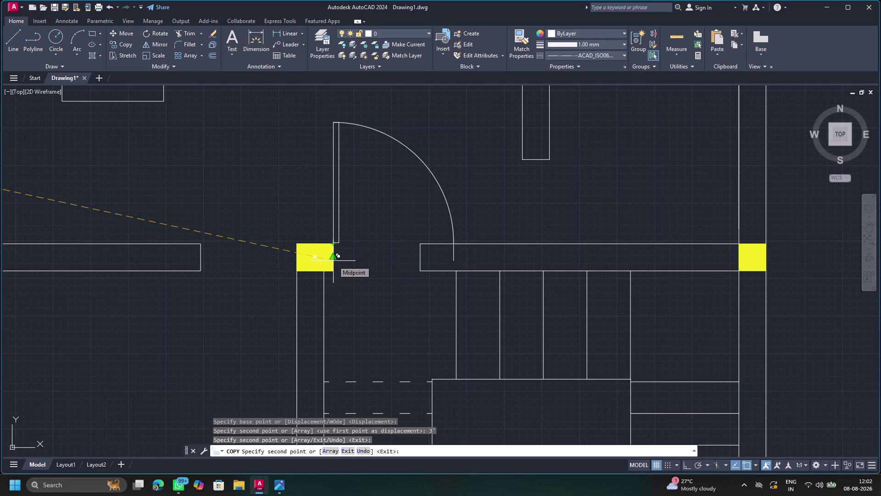
key(2)
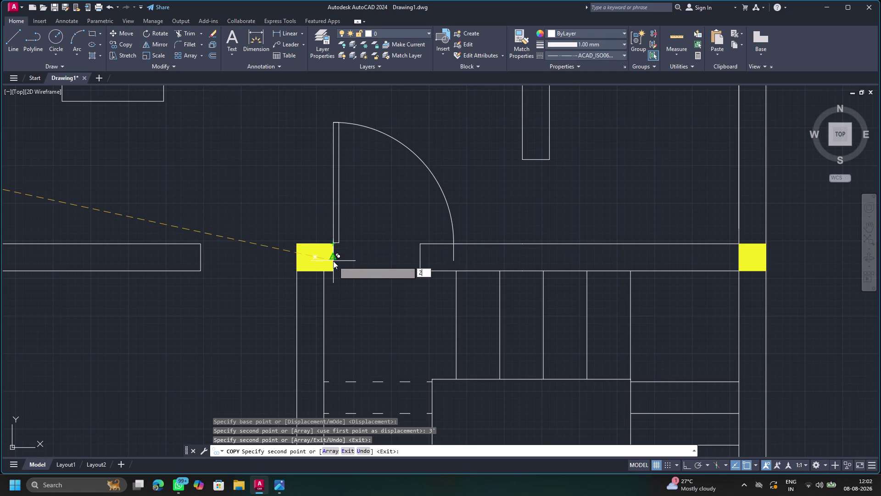
key(period)
key(5)
key(apostrophe)
key(Return)
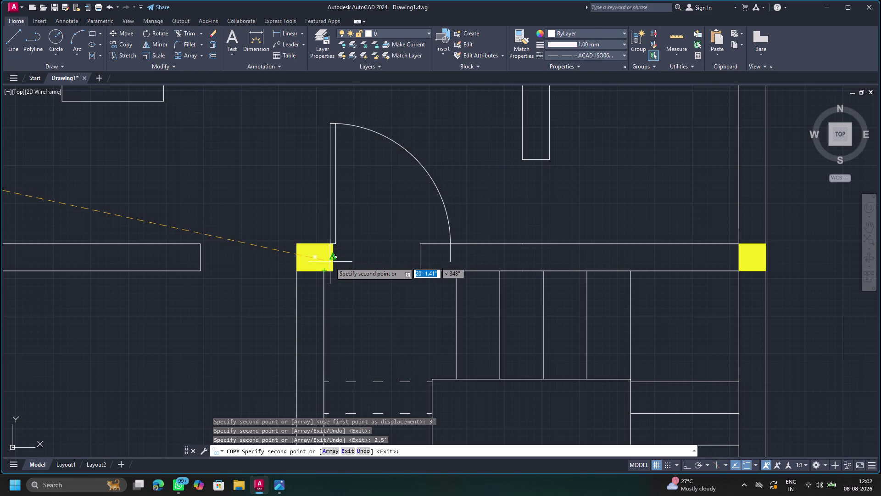
click(328, 262)
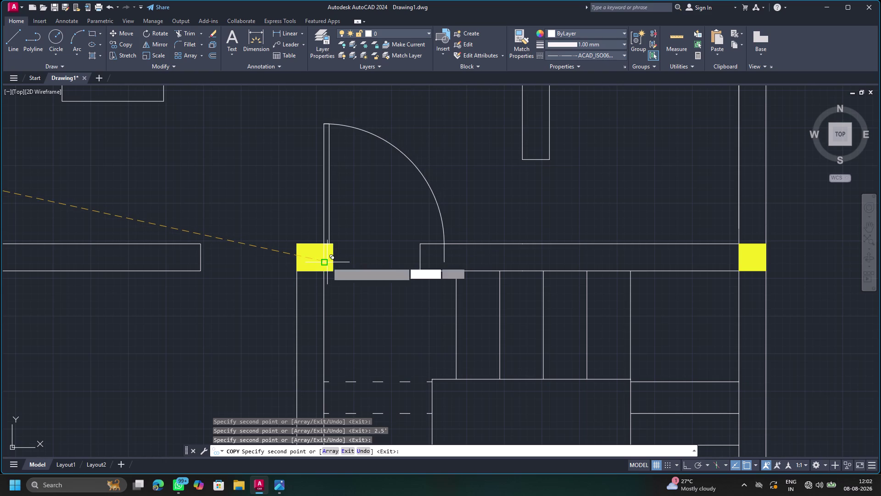
scroll(down, 3)
key(Escape)
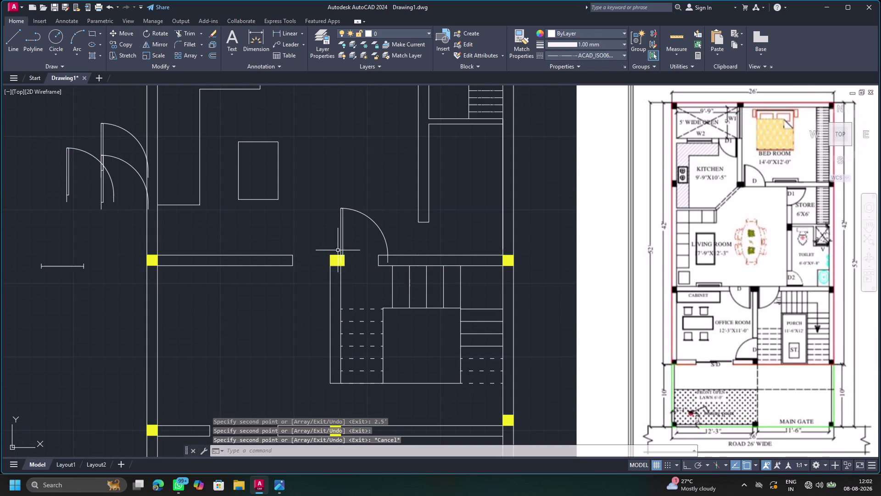
Flip the copied stairwell door so its swing faces down toward the stairs.
click(341, 242)
click(359, 261)
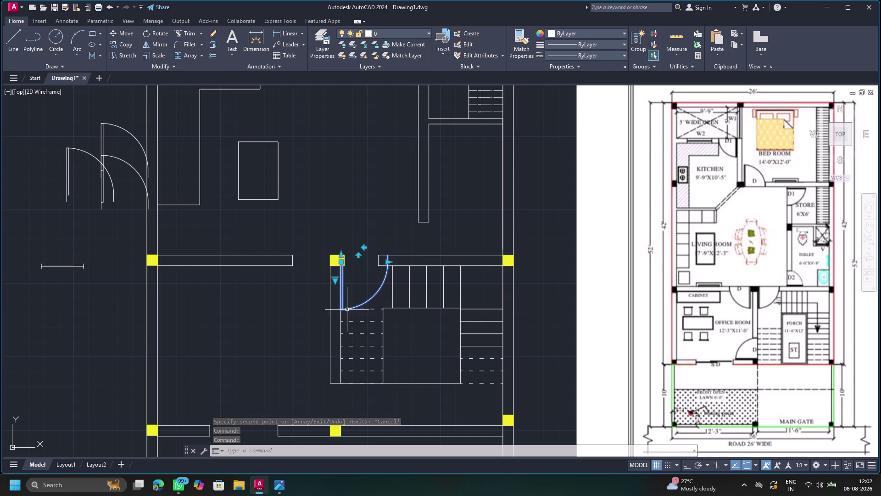
key(Escape)
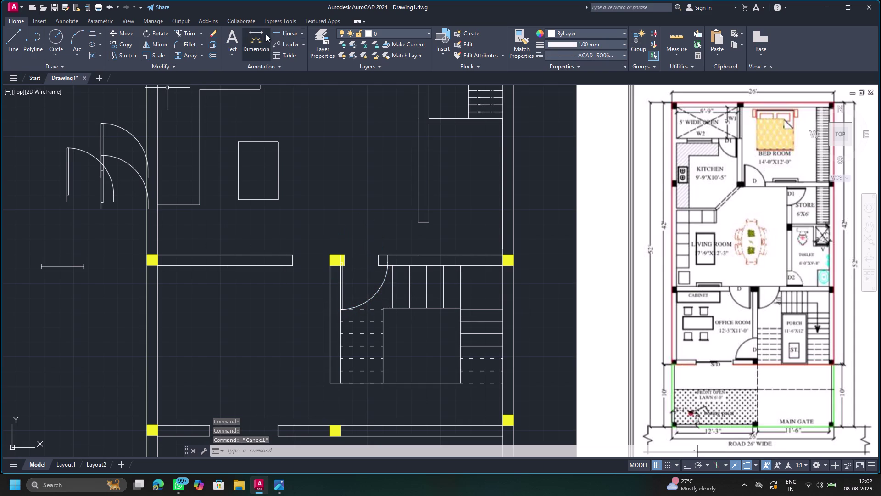
click(285, 36)
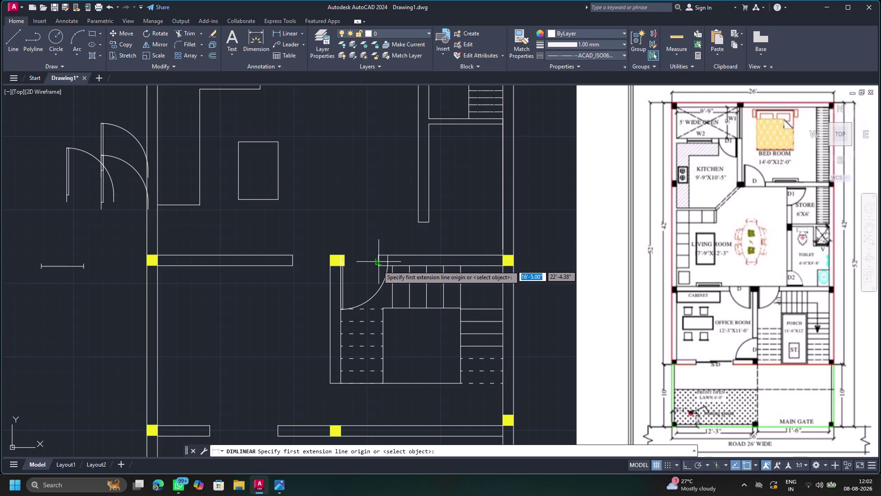
Measure the opening from the column to the wall end, then delete the dimension.
click(377, 267)
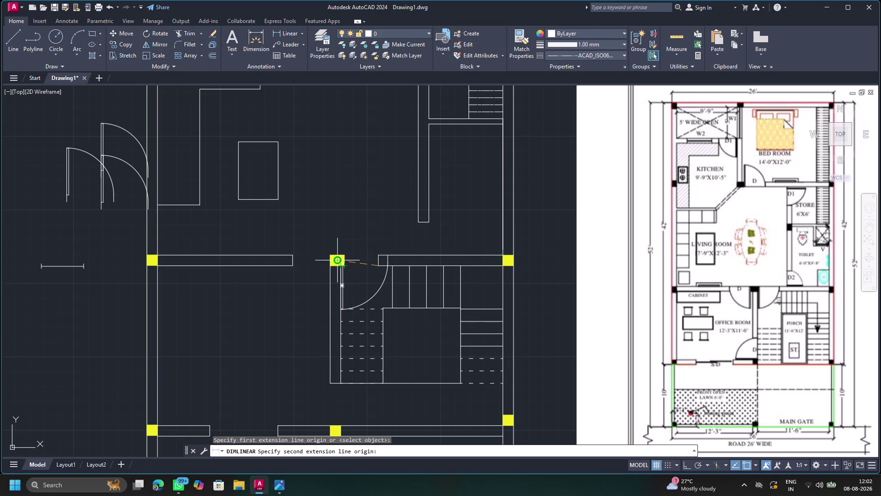
scroll(up, 3)
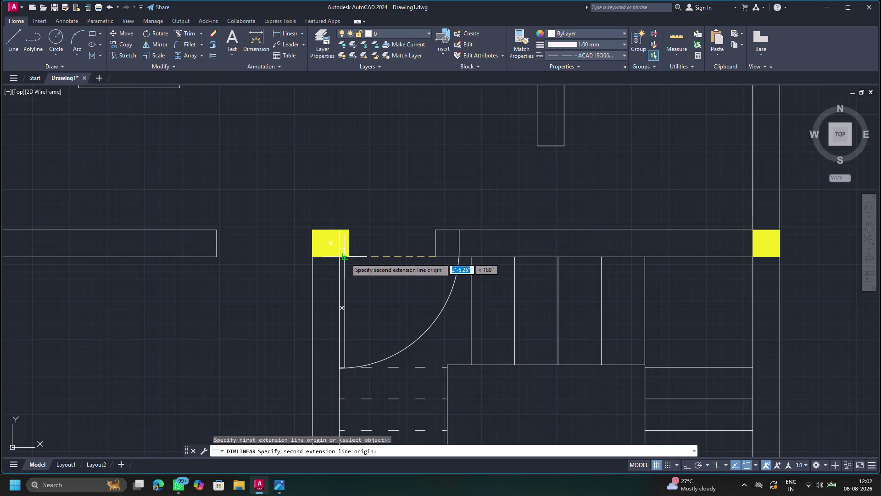
click(345, 260)
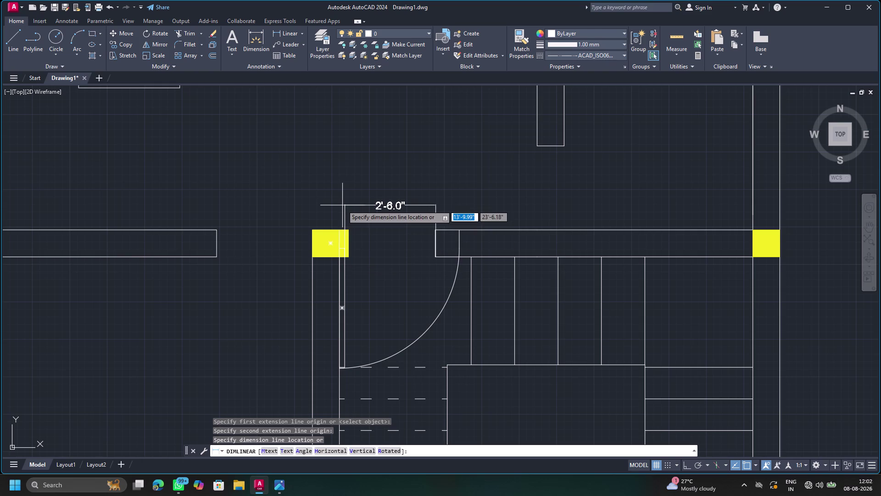
click(342, 205)
key(Escape)
click(385, 207)
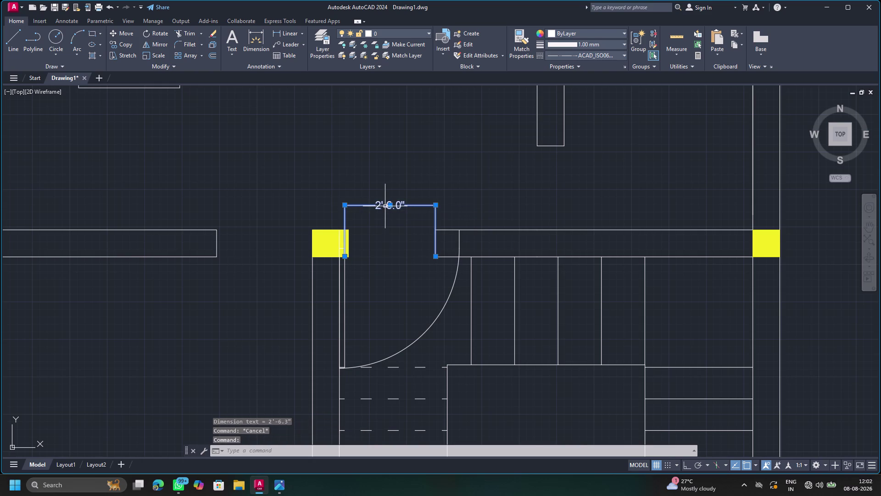
key(Delete)
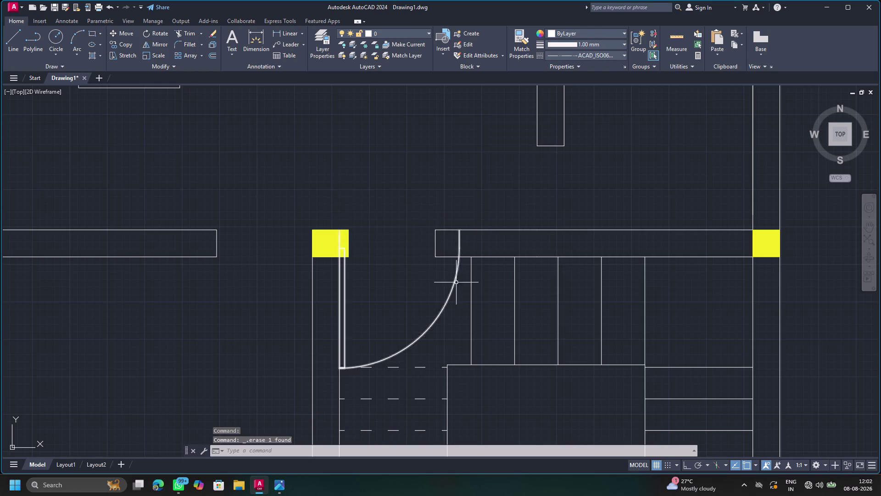
Stretch the stairwell door's length grip to 2.6'.
click(450, 292)
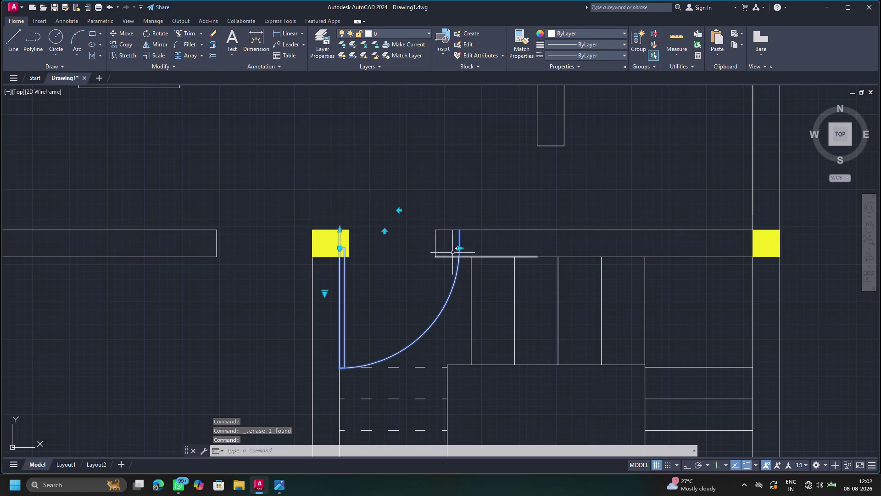
click(458, 246)
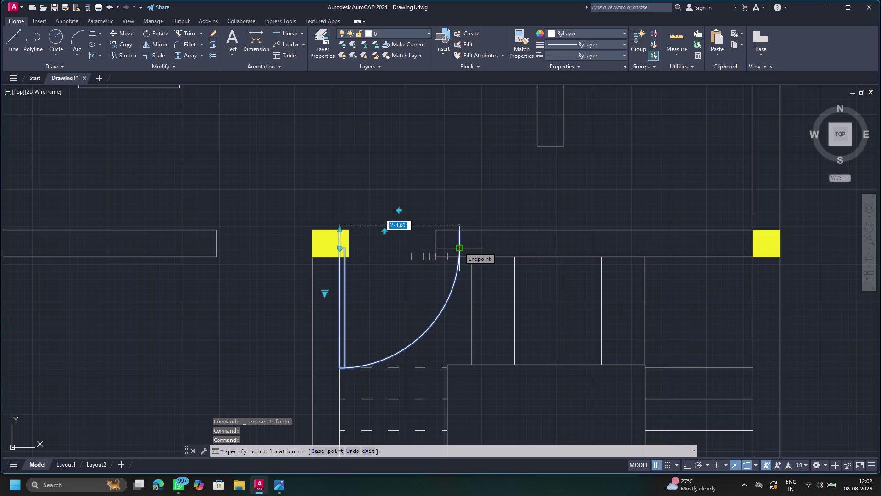
key(2)
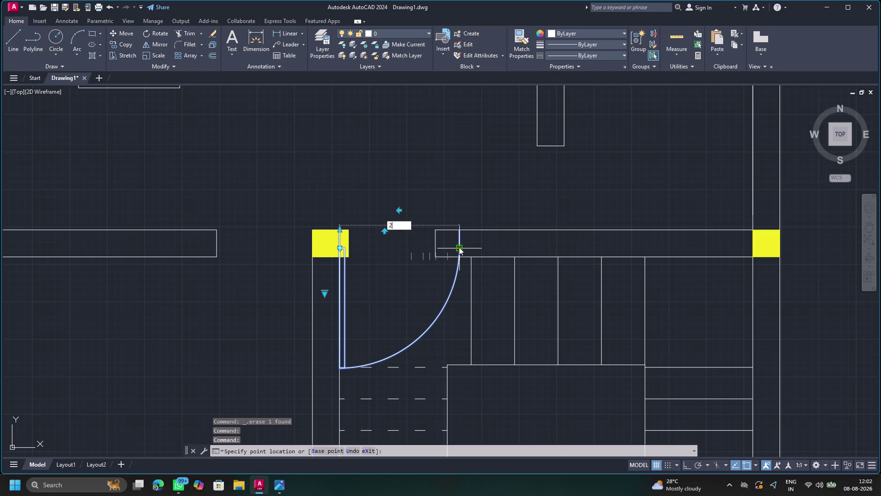
text(.6)
key(apostrophe)
key(Return)
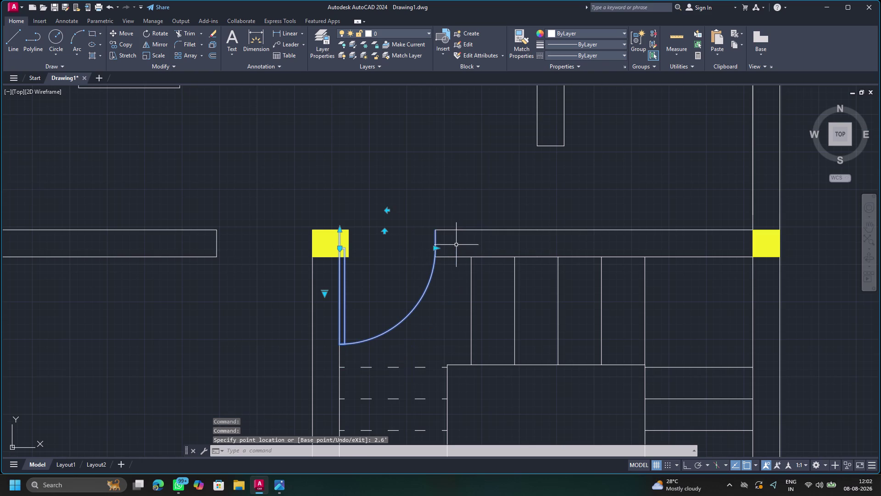
key(Escape)
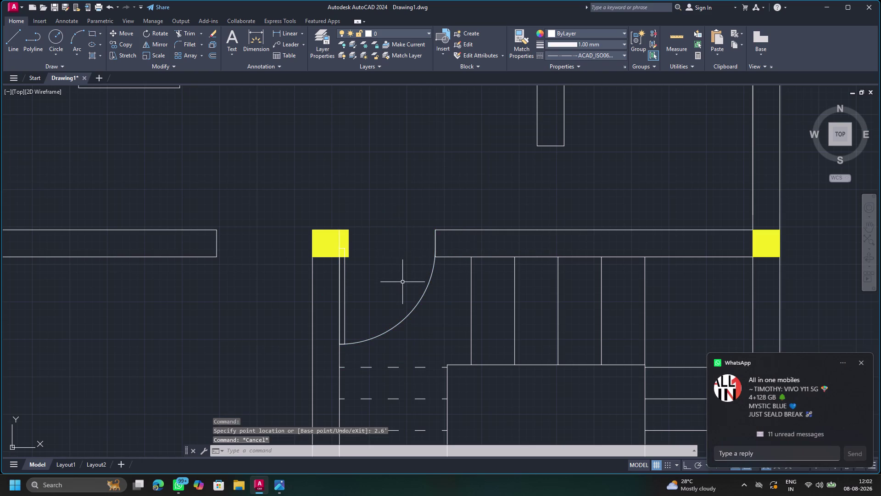
scroll(down, 3)
scroll(down, 3)
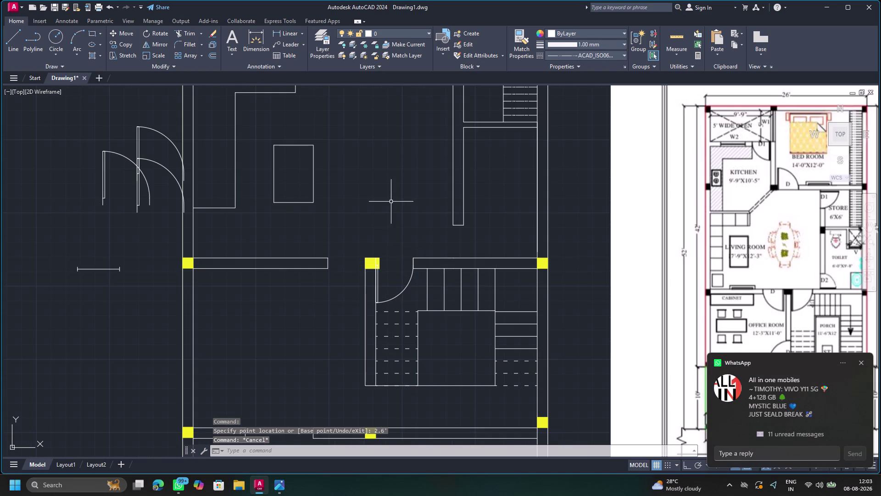
middle_drag(392, 195, 377, 425)
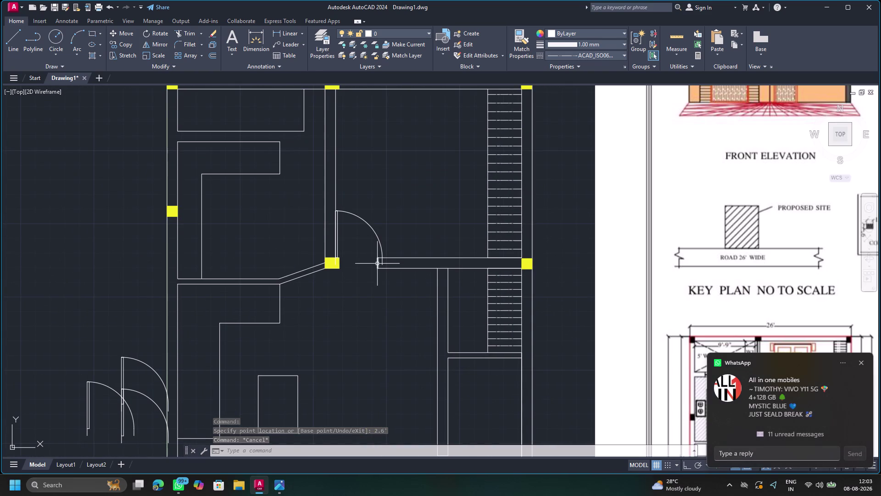
click(282, 35)
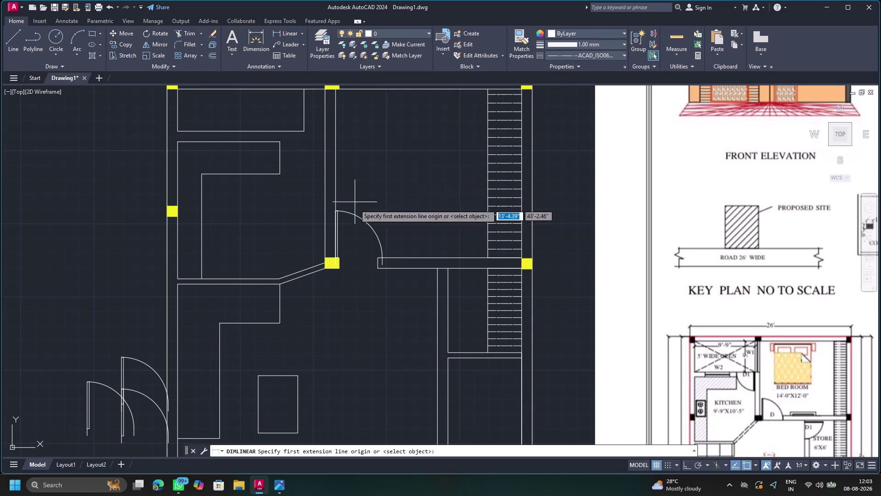
scroll(up, 3)
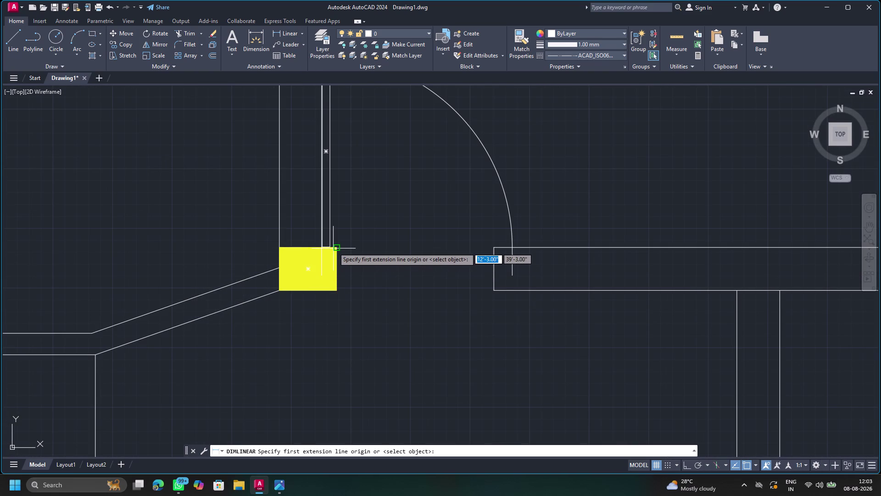
click(334, 247)
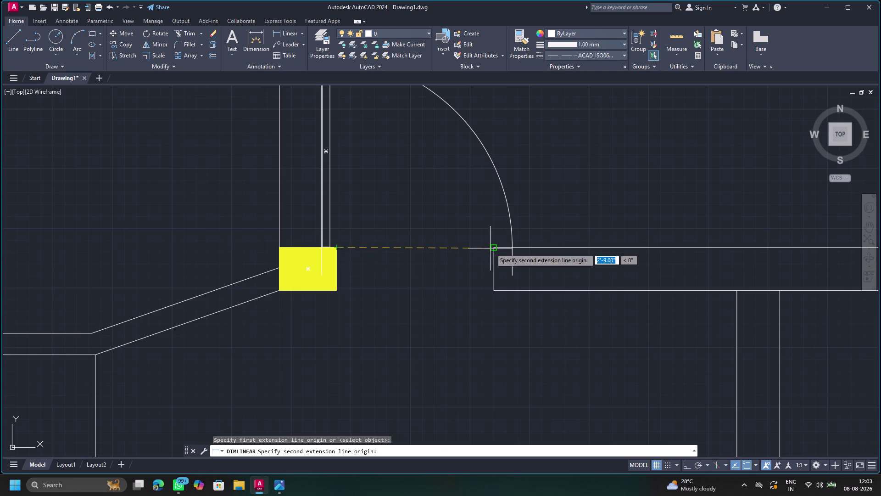
click(492, 248)
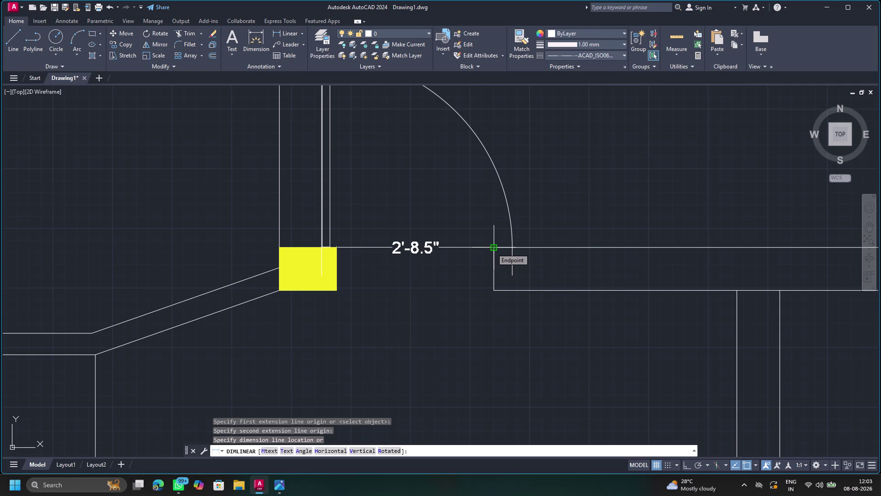
key(Escape)
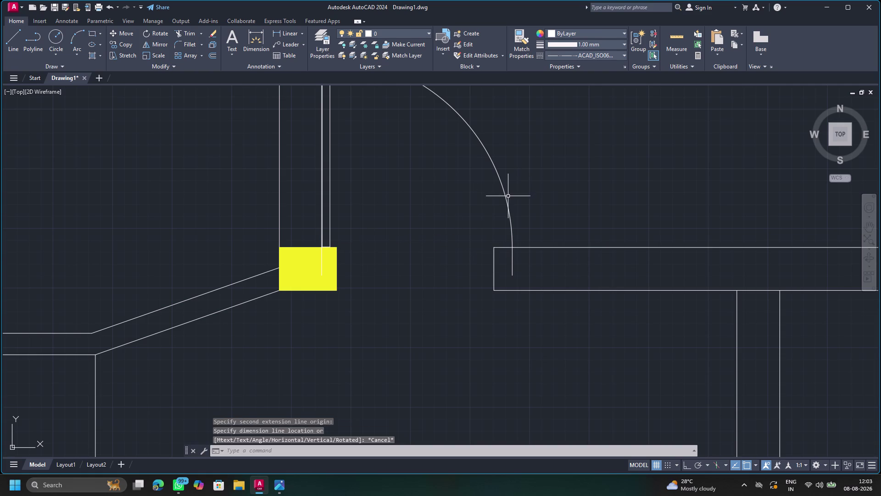
click(506, 198)
click(512, 247)
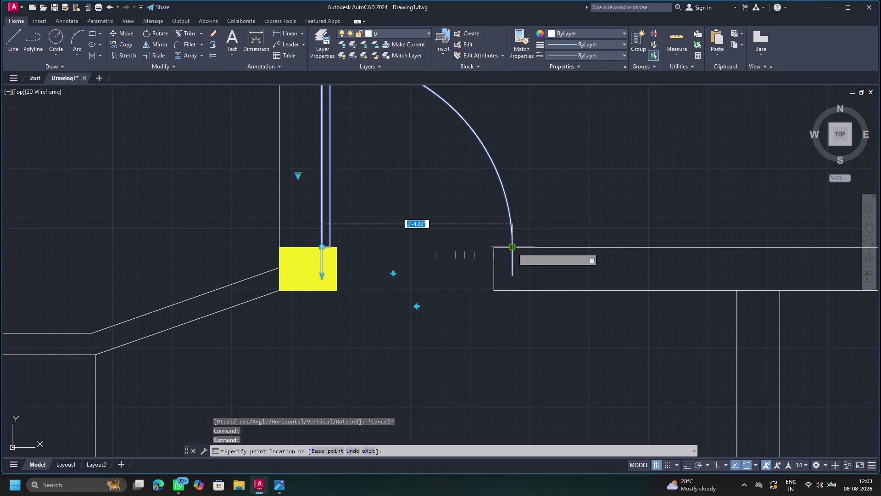
key(2)
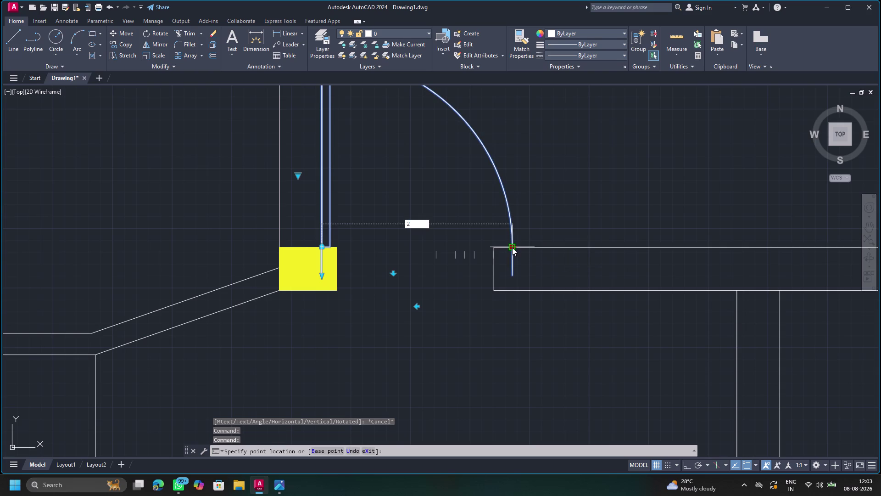
key(apostrophe)
text(85)
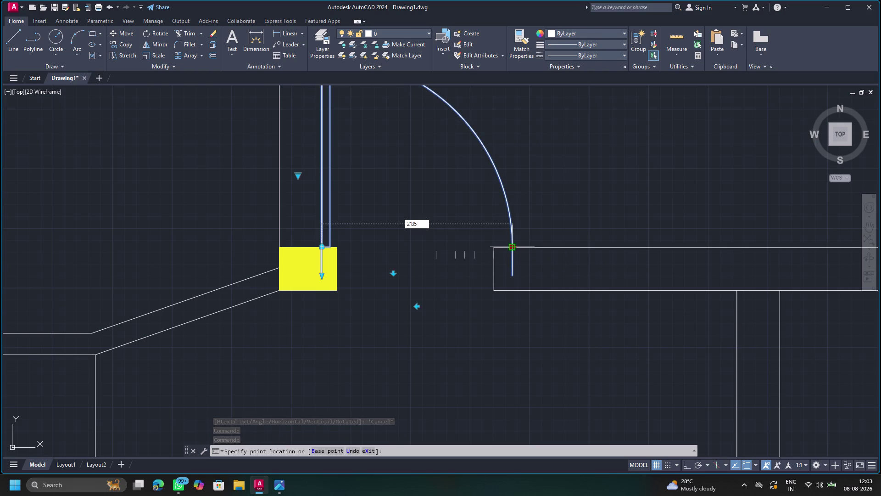
key(shift+quotedbl)
key(Return)
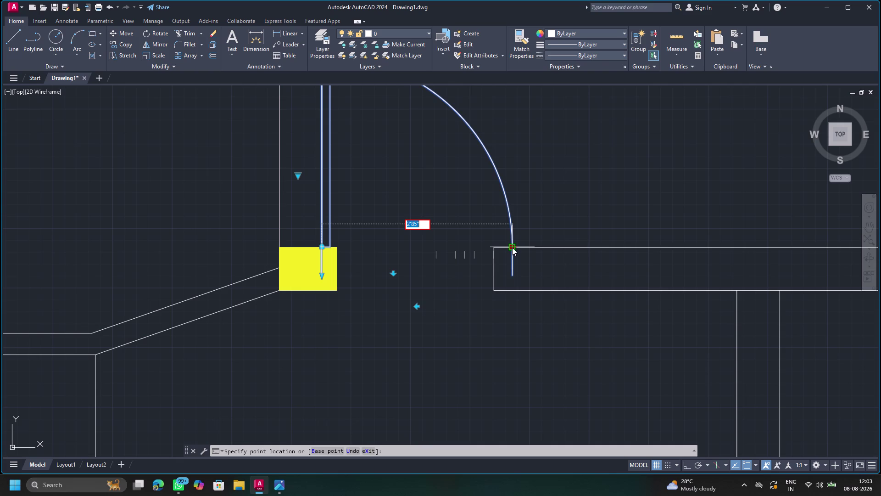
key(Return)
drag(512, 248, 489, 258)
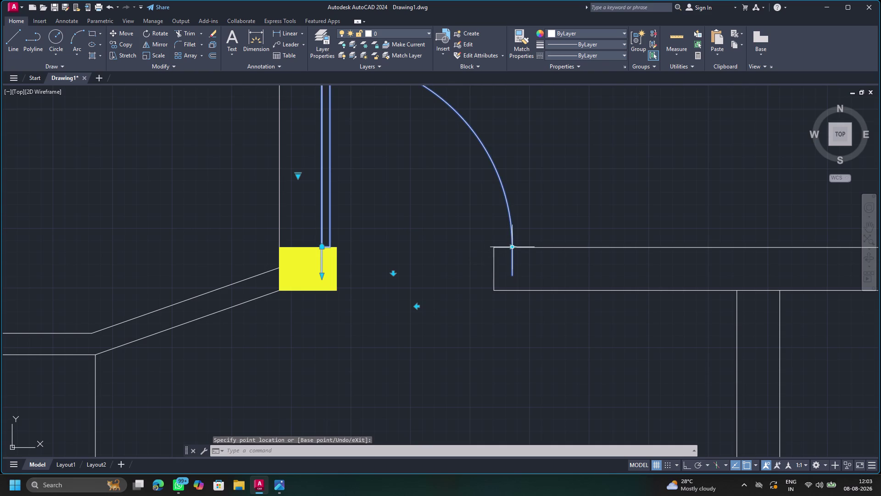
click(512, 249)
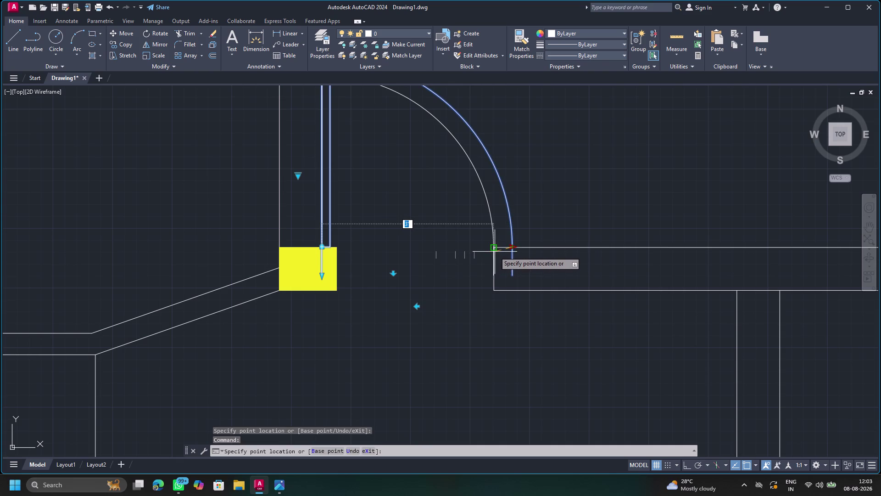
Try regripping the door swing's end and flipping the door to swing the other way.
scroll(up, 3)
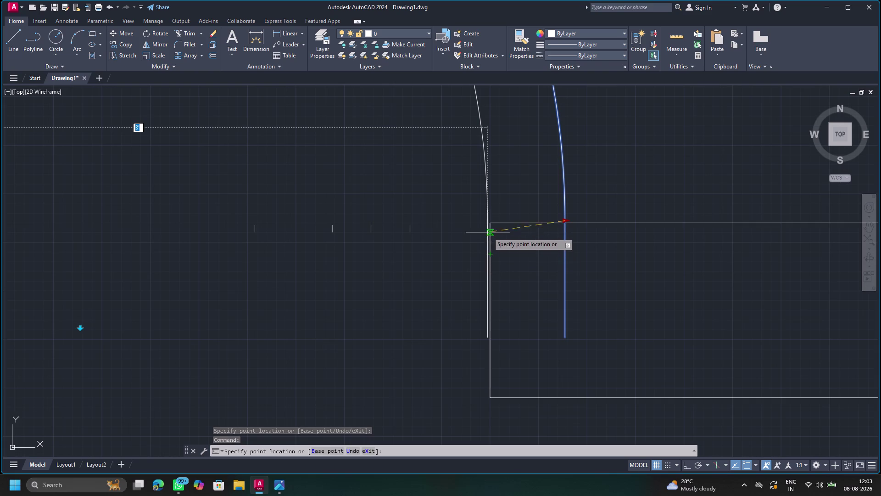
click(489, 226)
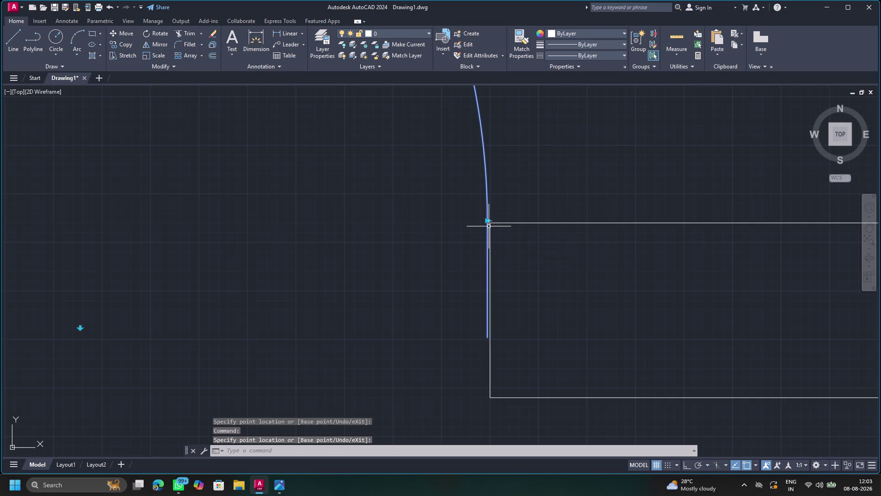
click(488, 221)
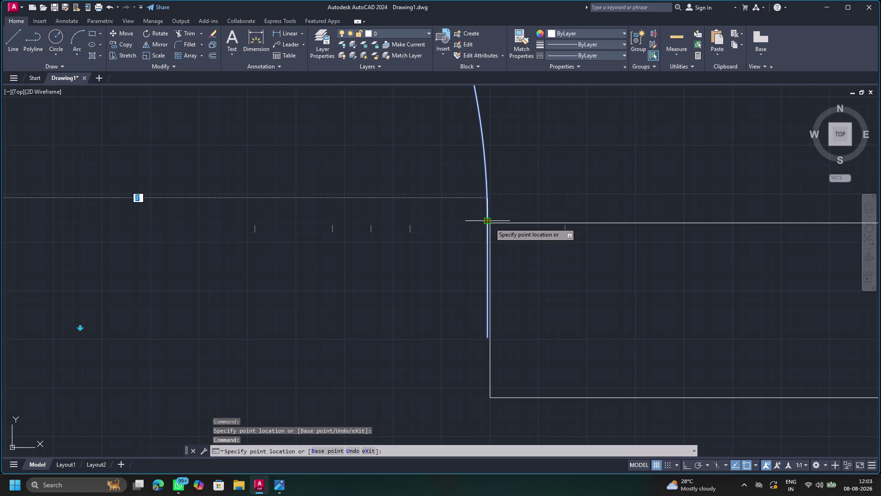
key(Escape)
scroll(down, 3)
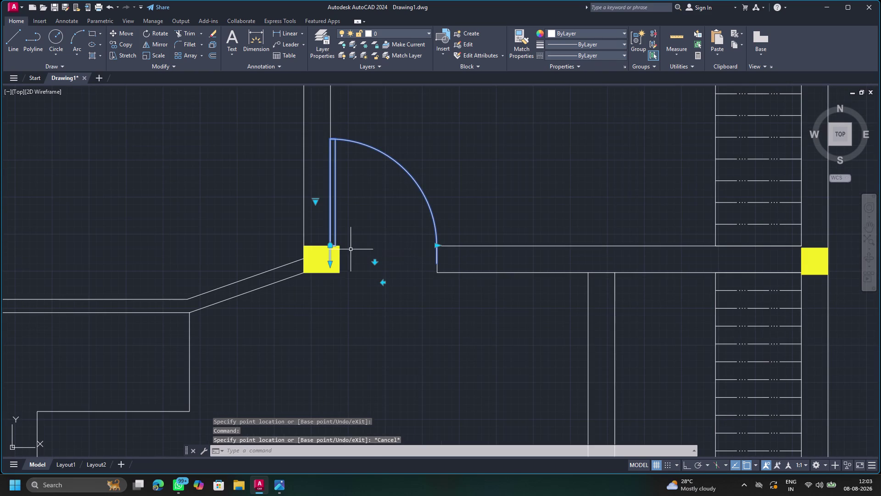
scroll(up, 3)
scroll(up, 3)
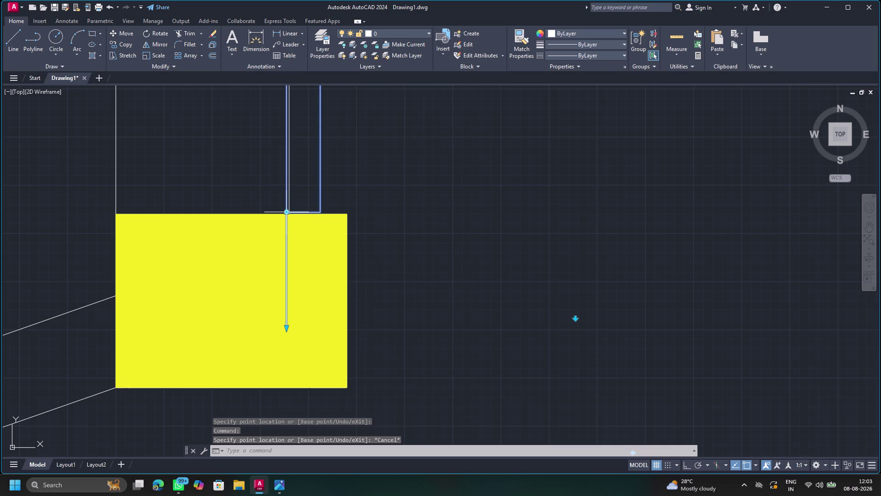
drag(286, 210, 348, 215)
click(347, 215)
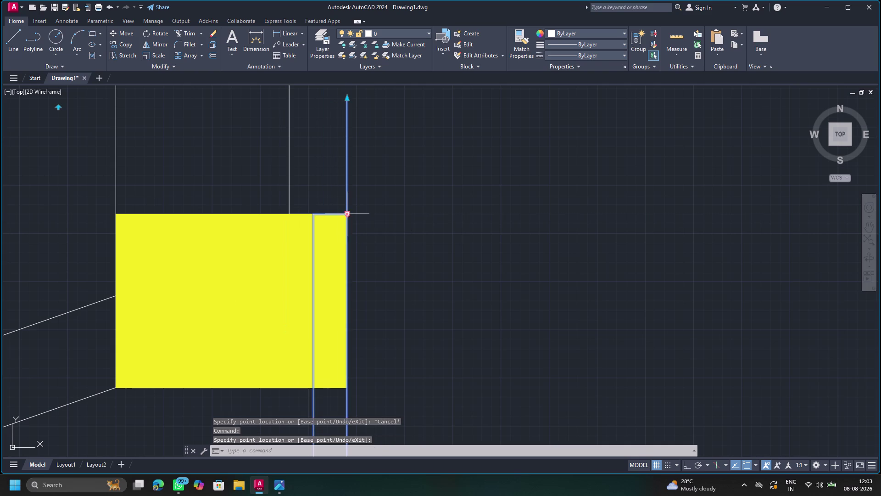
scroll(down, 3)
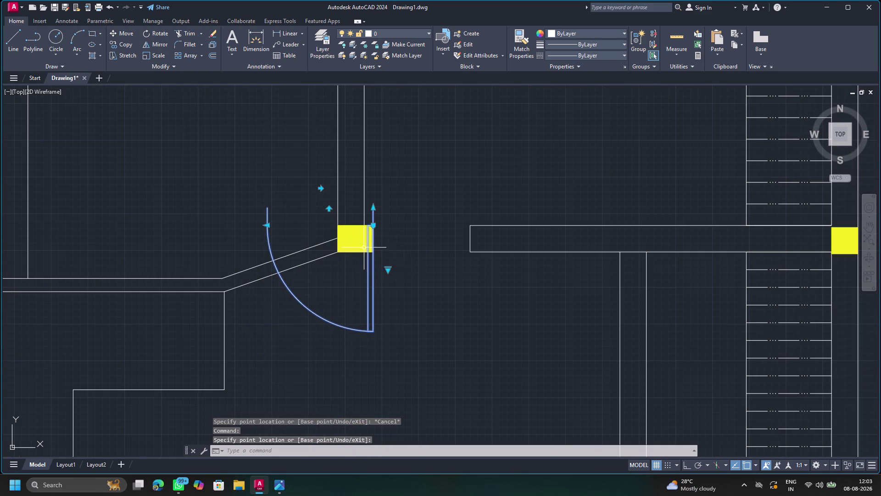
Select the stairwell door, test flipping it upward, then delete it.
click(321, 191)
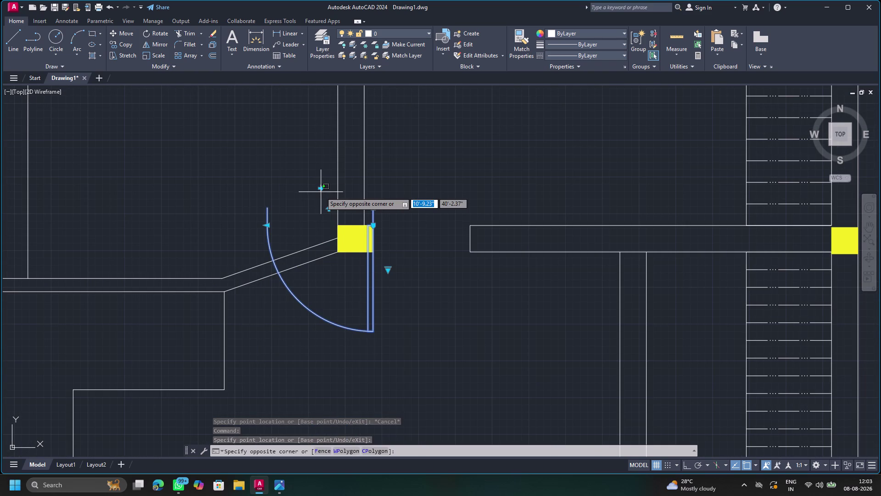
click(320, 191)
click(320, 189)
click(320, 189)
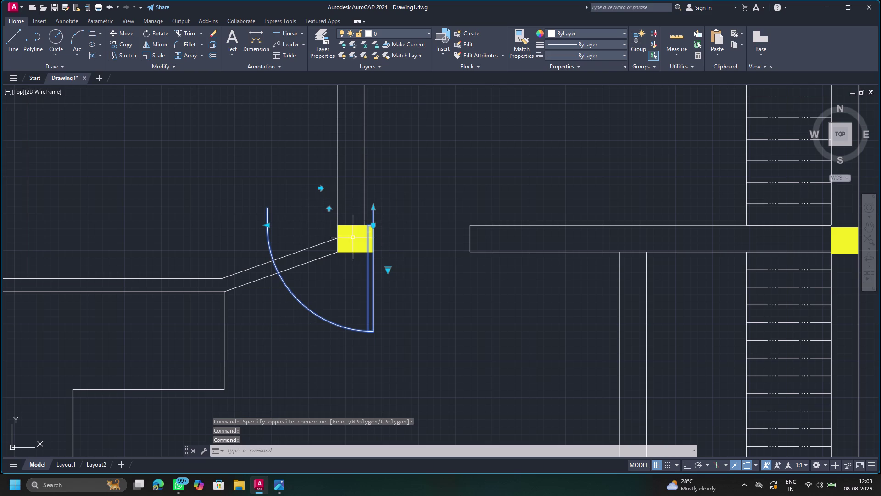
click(329, 208)
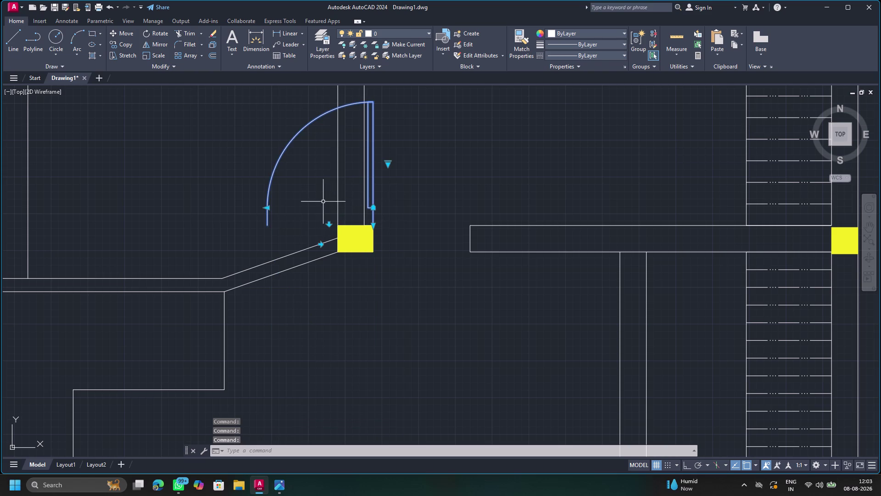
click(322, 244)
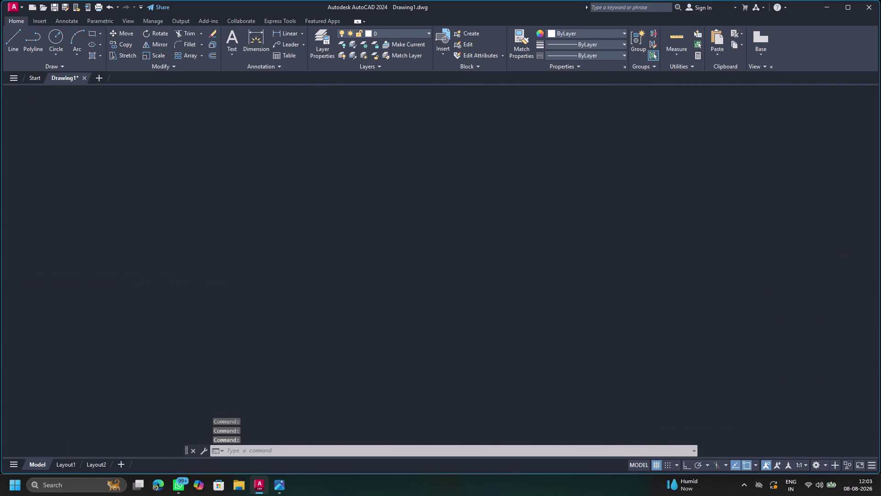
click(322, 245)
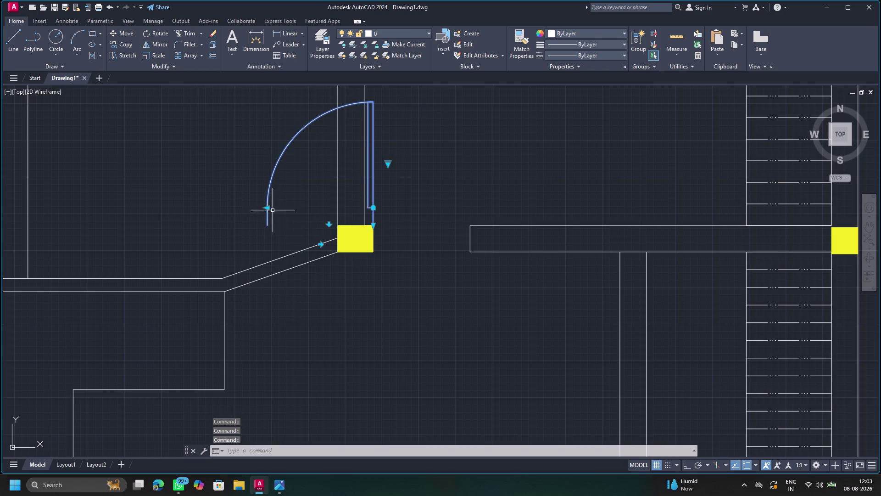
click(269, 209)
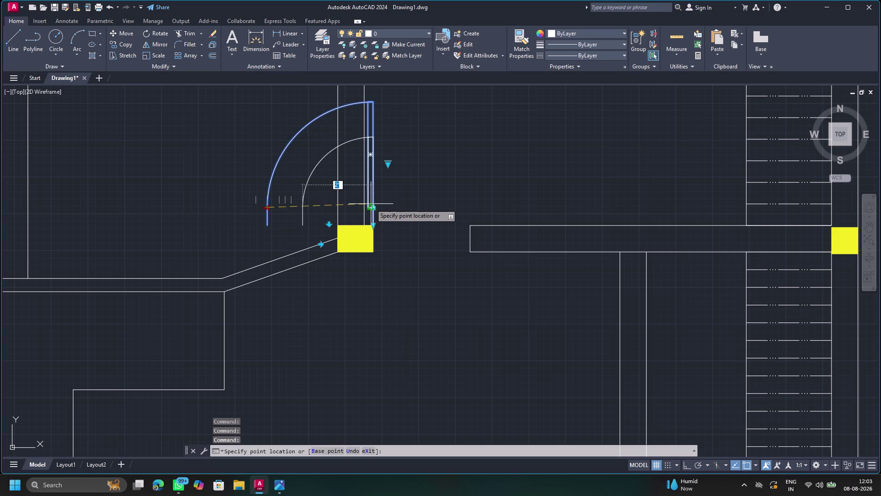
key(Escape)
key(Delete)
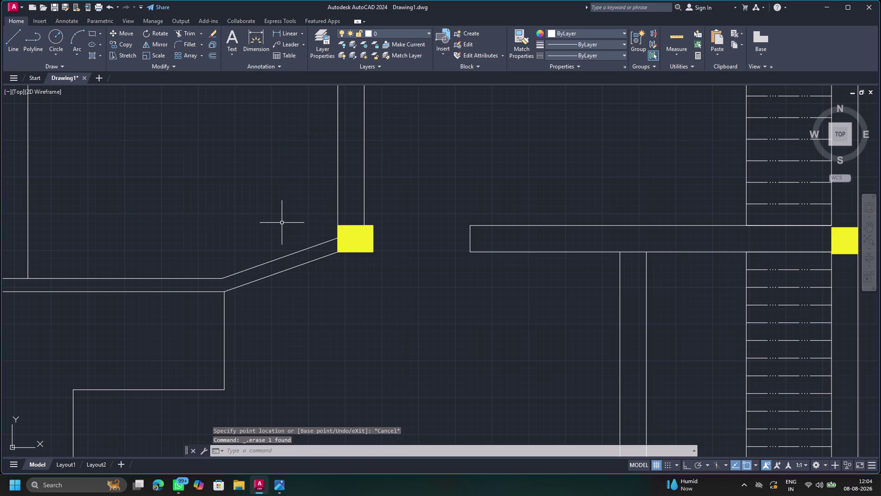
Select a spare door beside the plan and start moving it from its hinge.
scroll(down, 3)
scroll(down, 3)
middle_drag(413, 384, 421, 290)
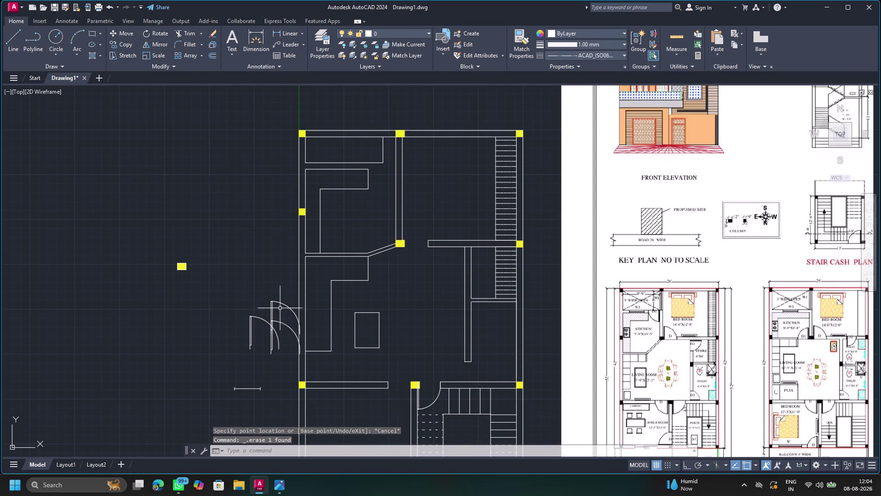
click(270, 302)
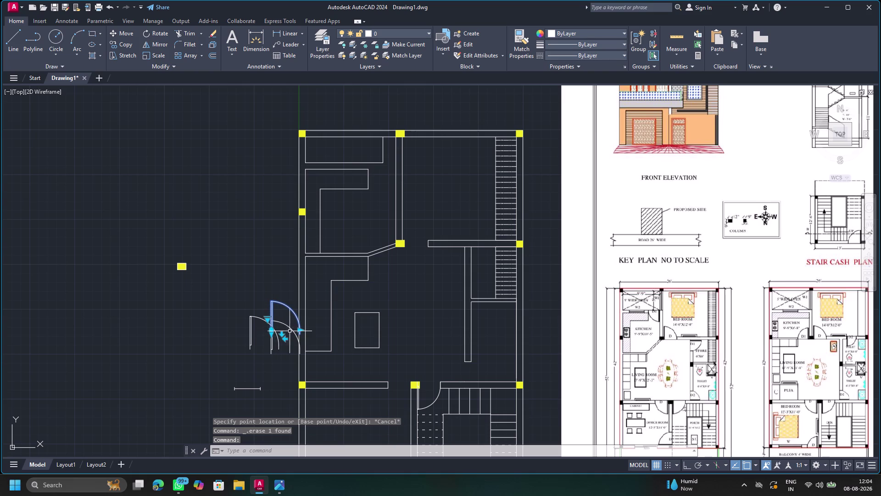
scroll(up, 3)
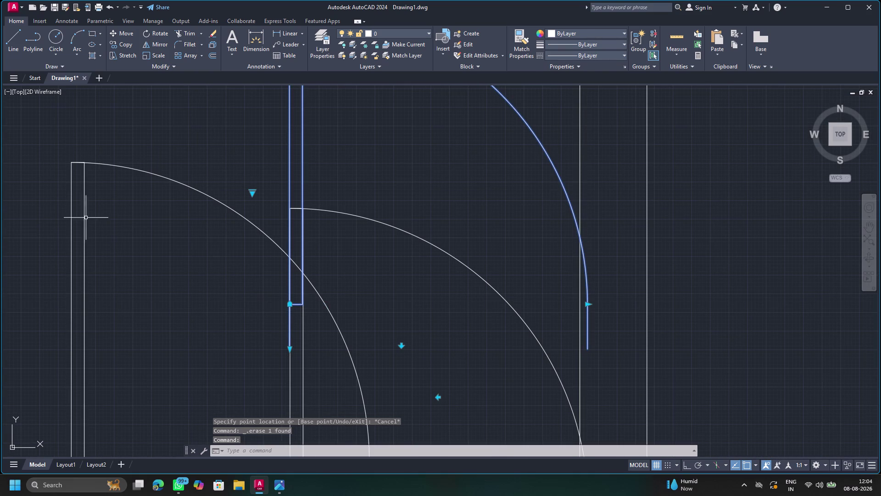
click(121, 31)
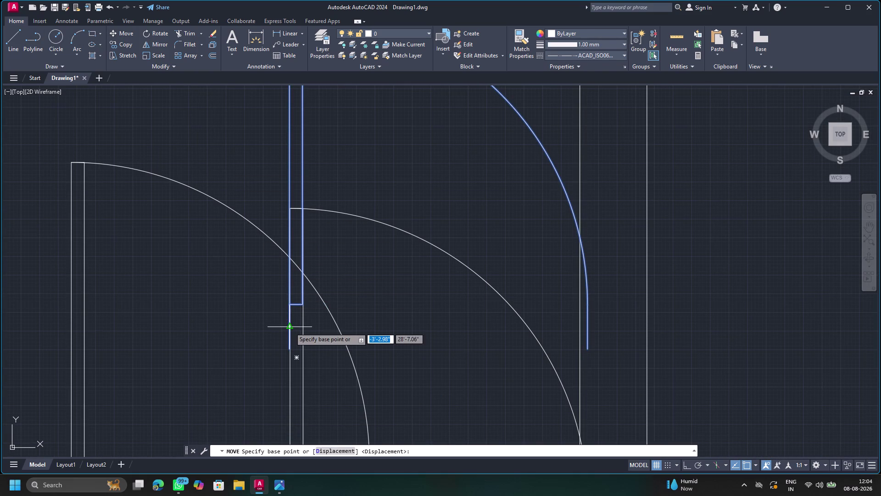
drag(290, 305, 344, 280)
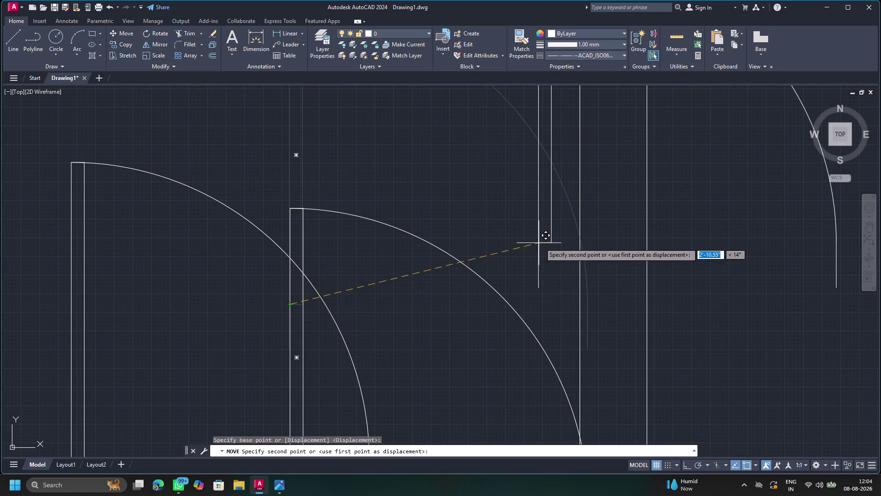
Drop the door's hinge on the yellow column's corner and select the placed door.
scroll(down, 3)
scroll(down, 3)
middle_drag(565, 287, 82, 312)
scroll(down, 3)
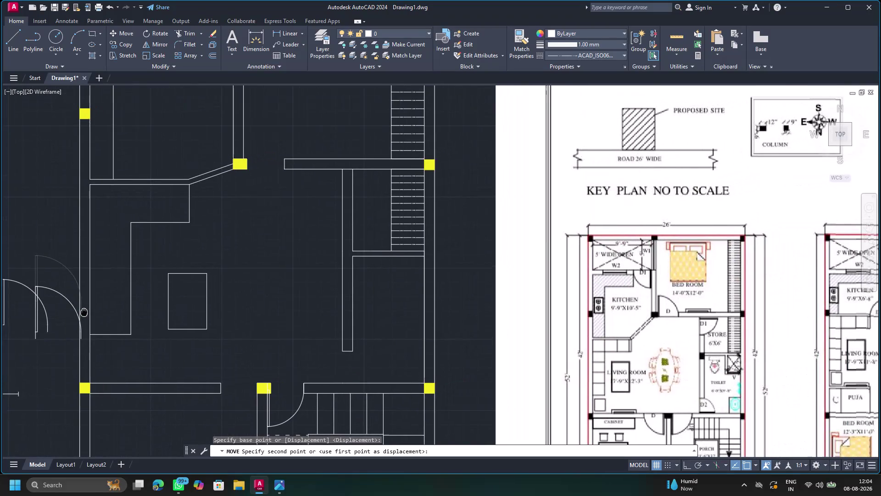
middle_drag(82, 311, 81, 312)
scroll(up, 3)
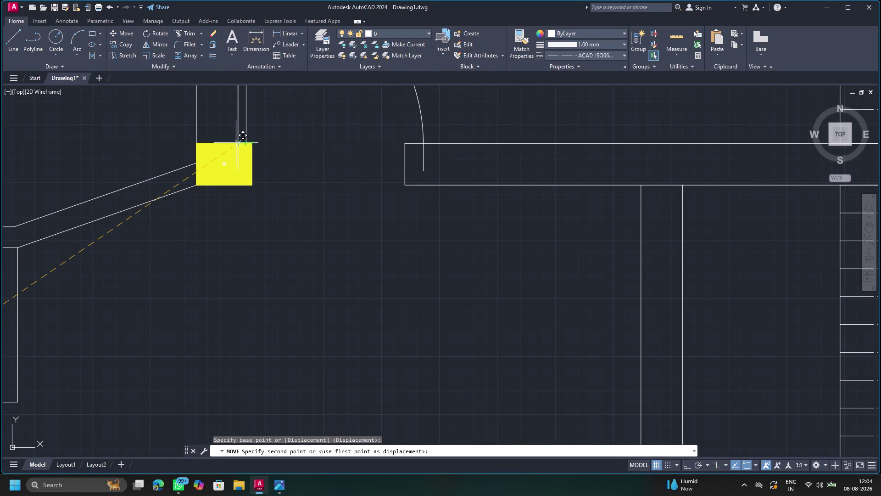
click(236, 143)
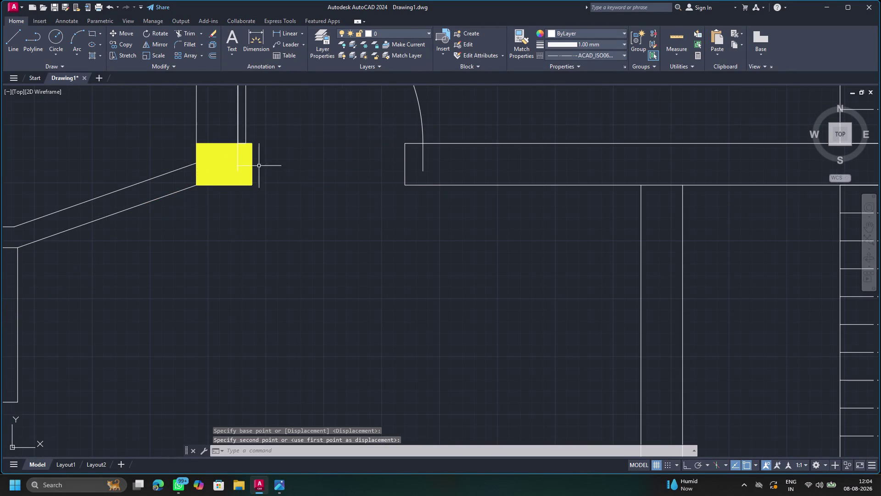
scroll(down, 3)
scroll(up, 3)
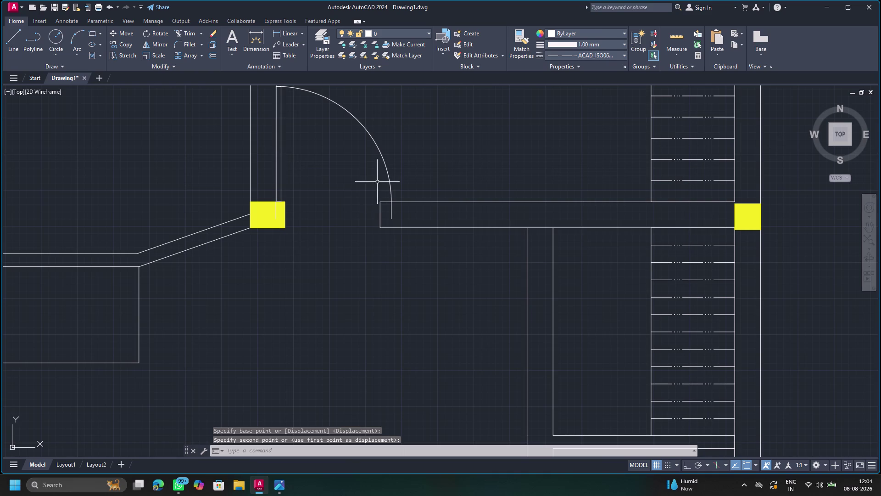
click(389, 181)
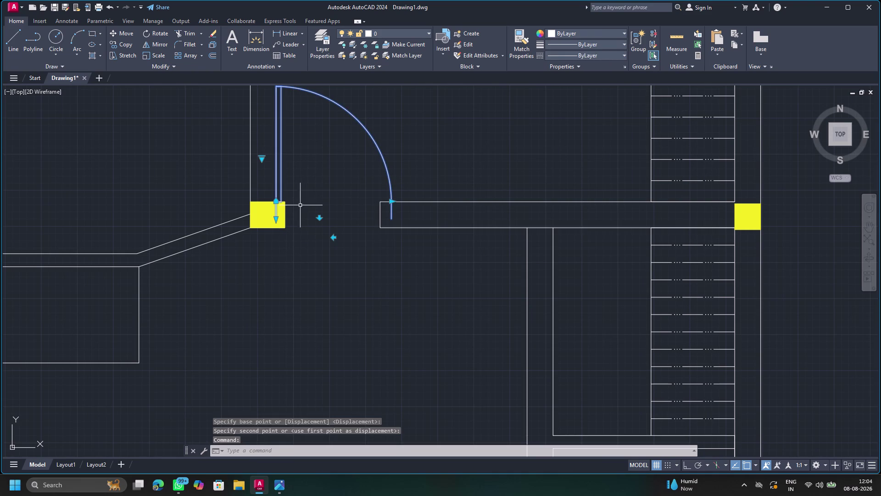
click(389, 202)
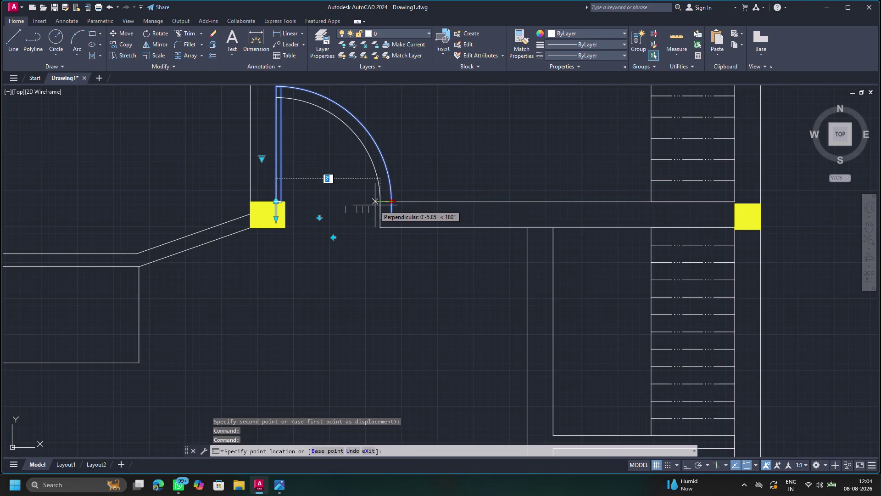
key(Delete)
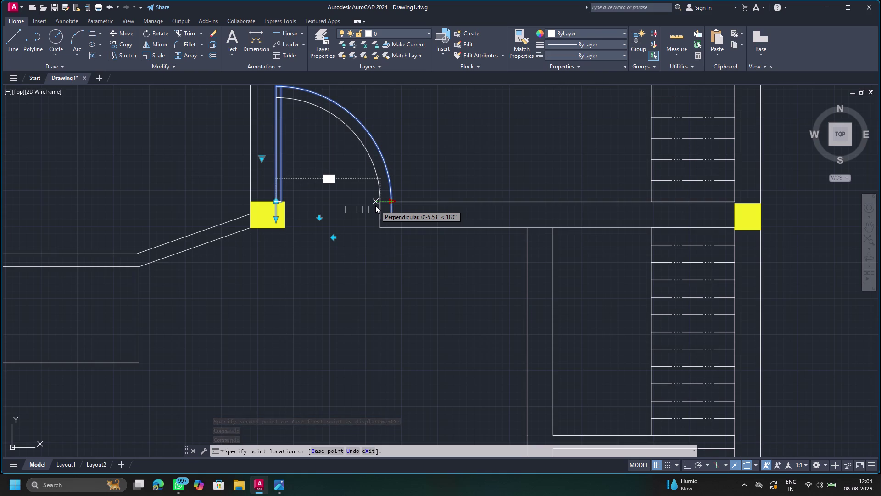
text(2')
text(8)
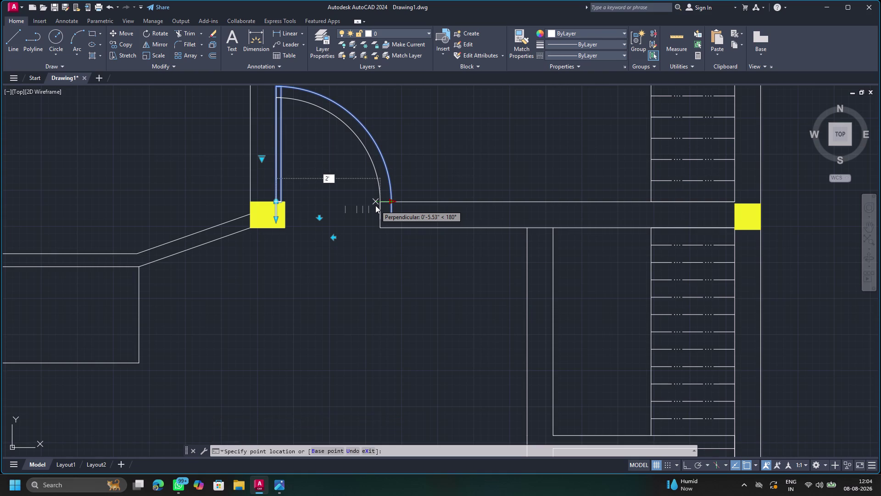
text(5)
key(shift+quotedbl)
key(Return)
key(Return)
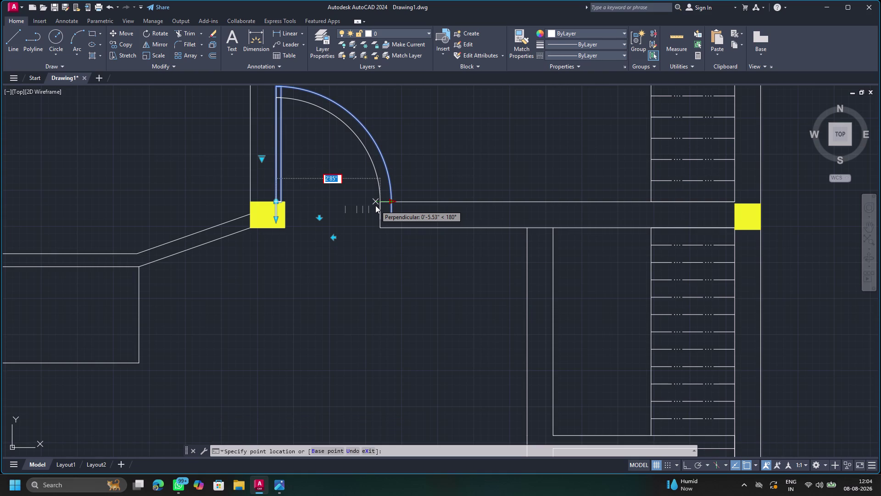
key(Escape)
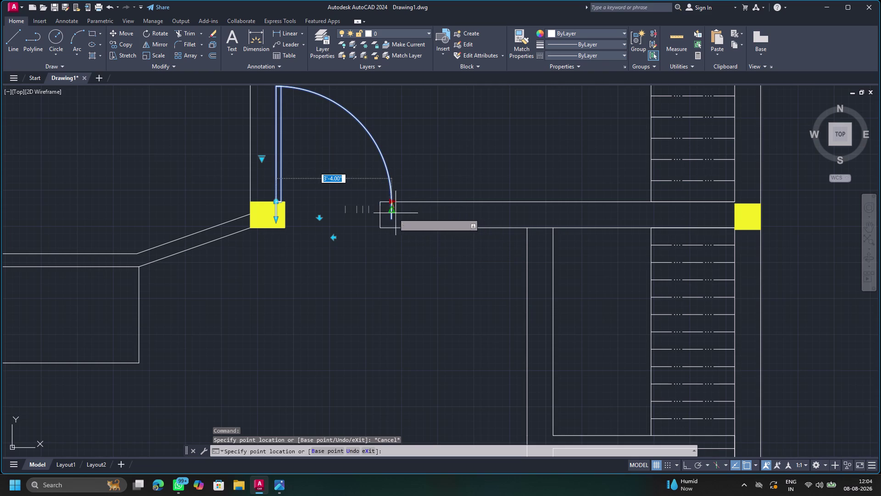
click(382, 204)
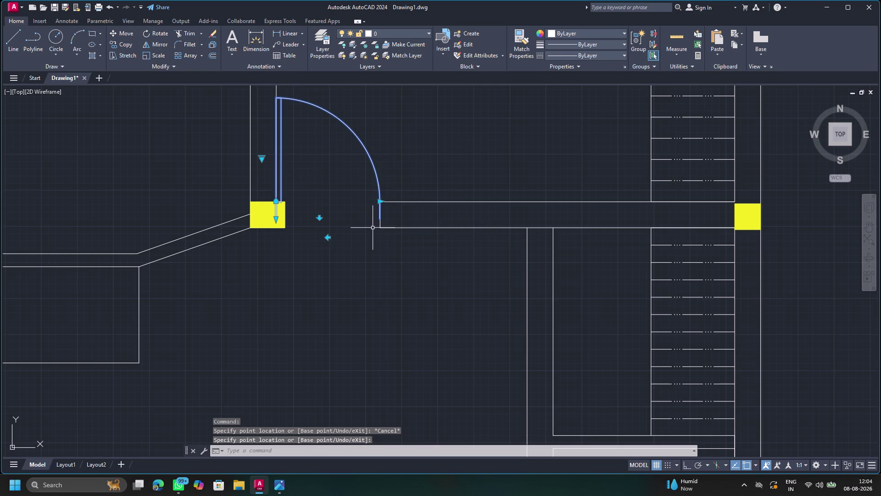
key(Escape)
scroll(up, 3)
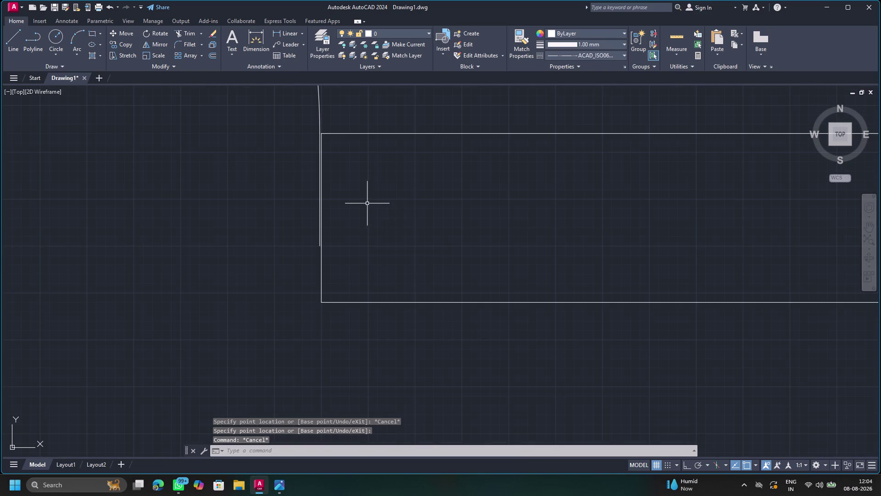
scroll(down, 3)
scroll(down, 3)
scroll(up, 3)
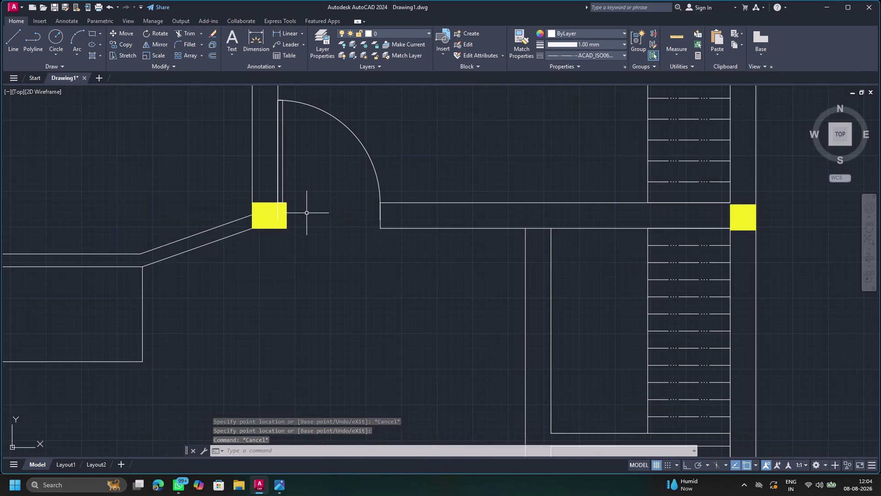
scroll(down, 3)
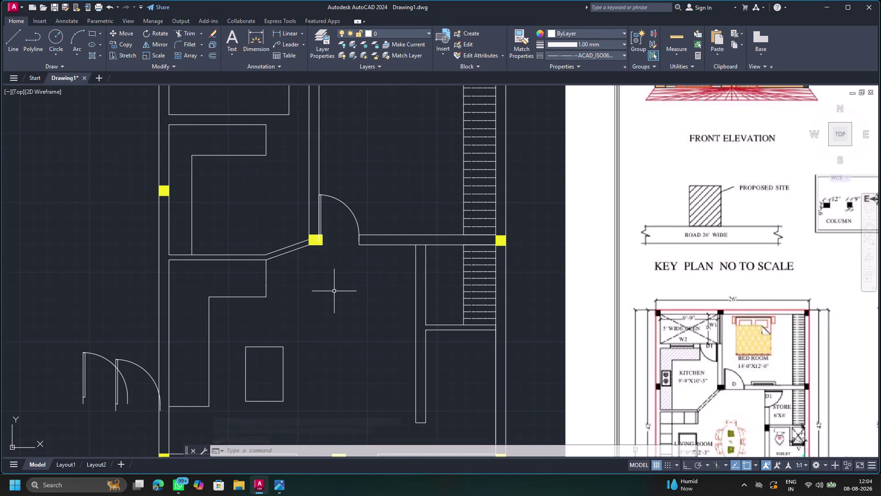
scroll(down, 3)
middle_drag(337, 294, 349, 214)
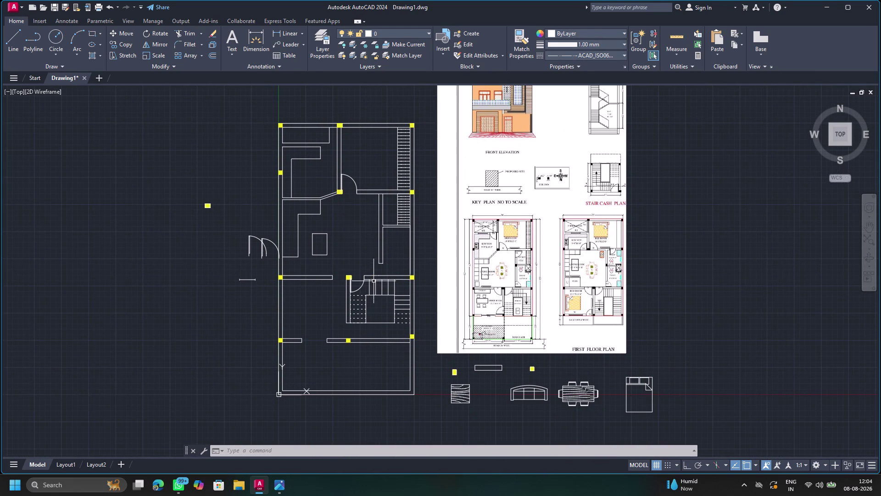
click(364, 278)
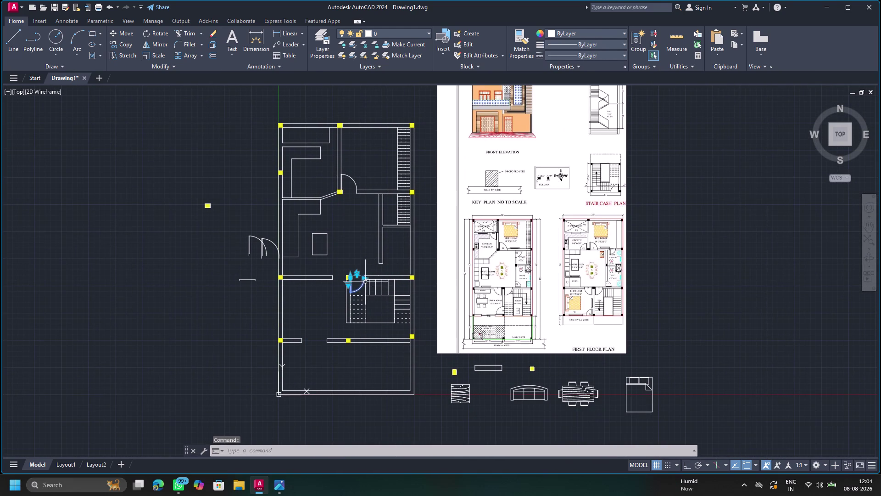
click(161, 45)
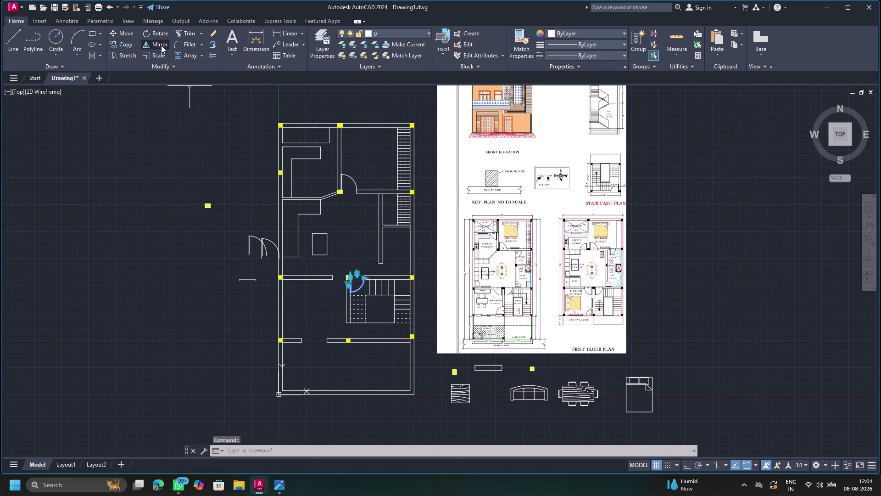
click(334, 275)
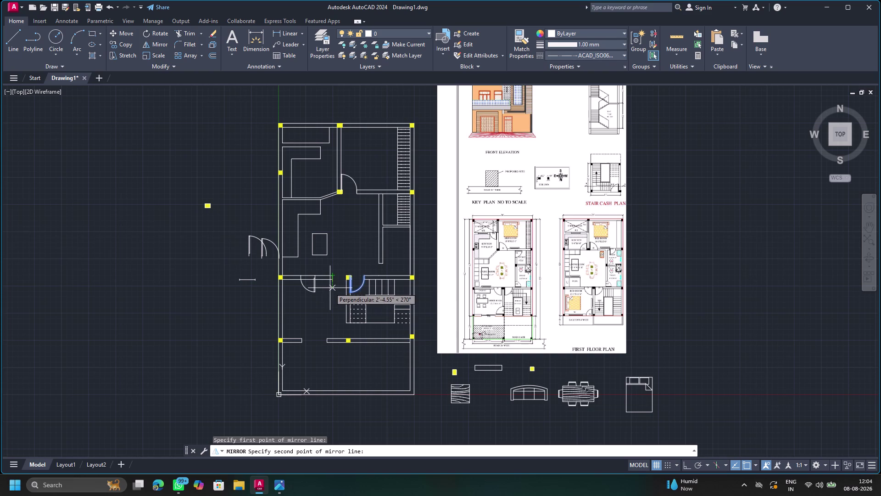
key(Escape)
click(361, 285)
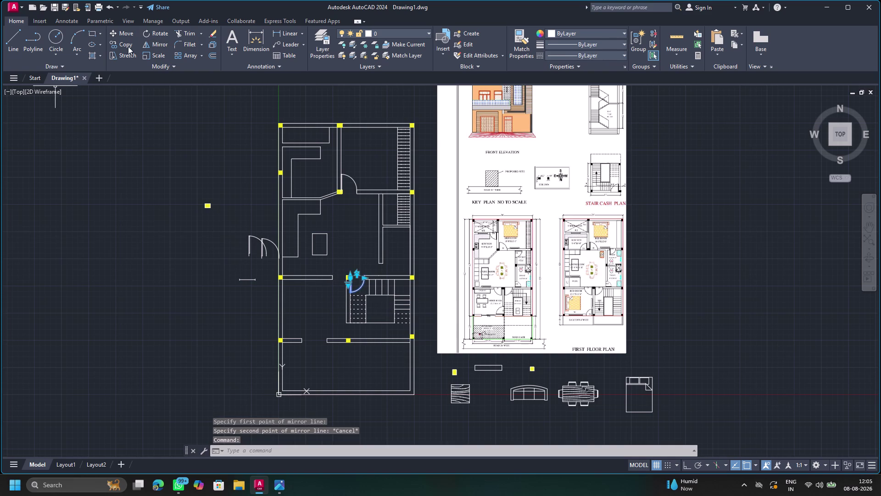
click(154, 44)
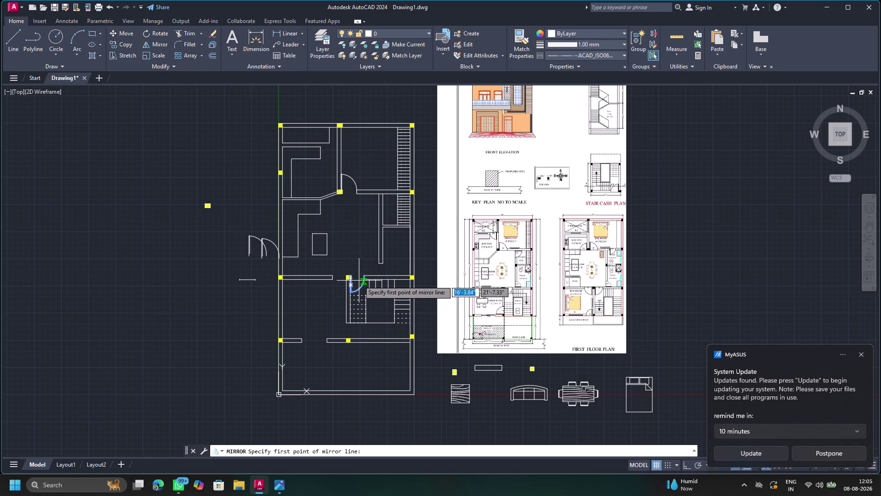
click(353, 285)
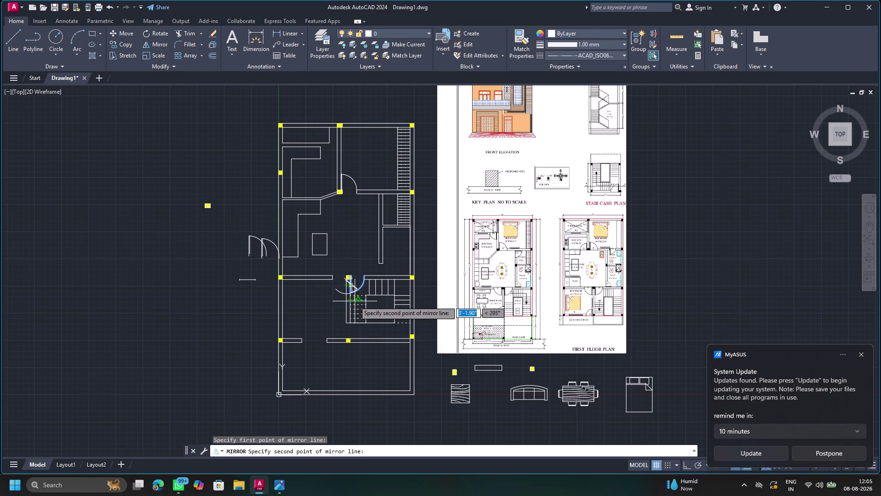
key(Escape)
scroll(up, 3)
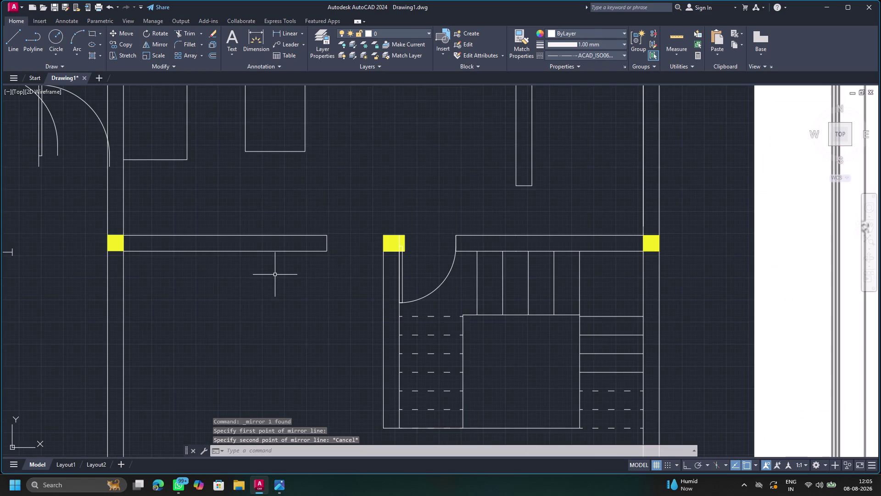
Move the right-hand spare door from its hinge corner to the column corner.
middle_drag(275, 276, 390, 335)
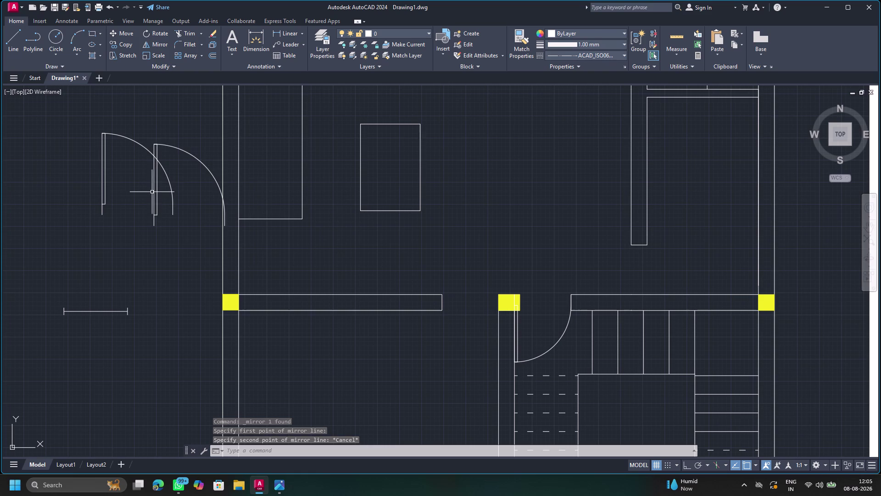
click(153, 192)
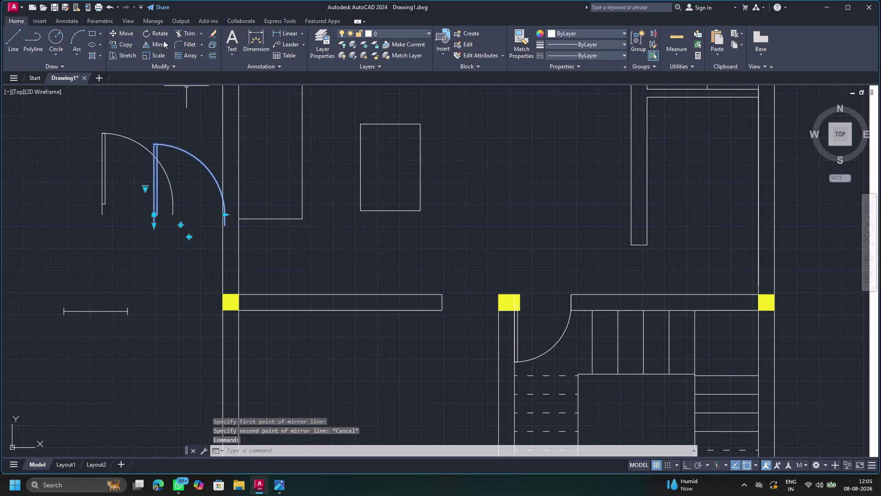
click(122, 33)
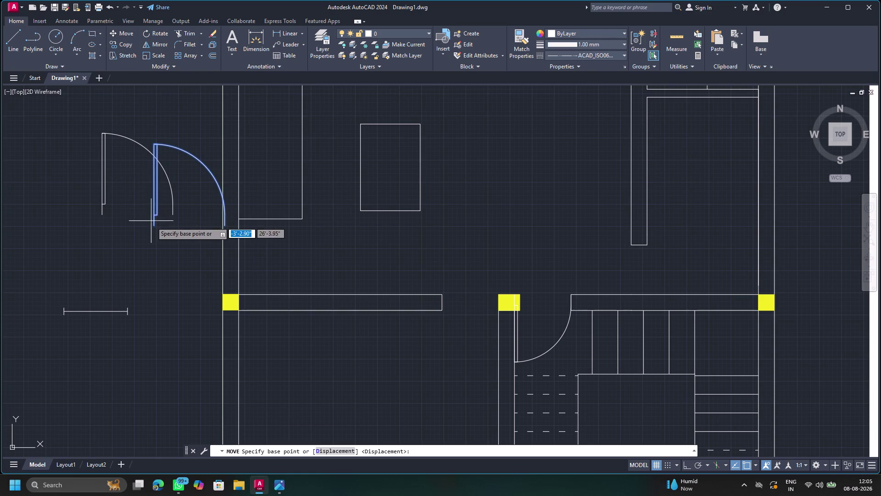
scroll(up, 3)
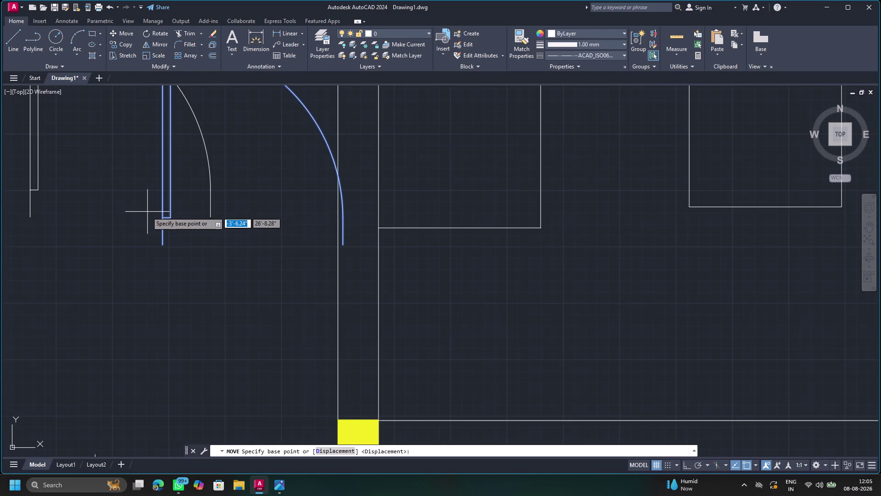
drag(163, 217, 299, 279)
scroll(down, 3)
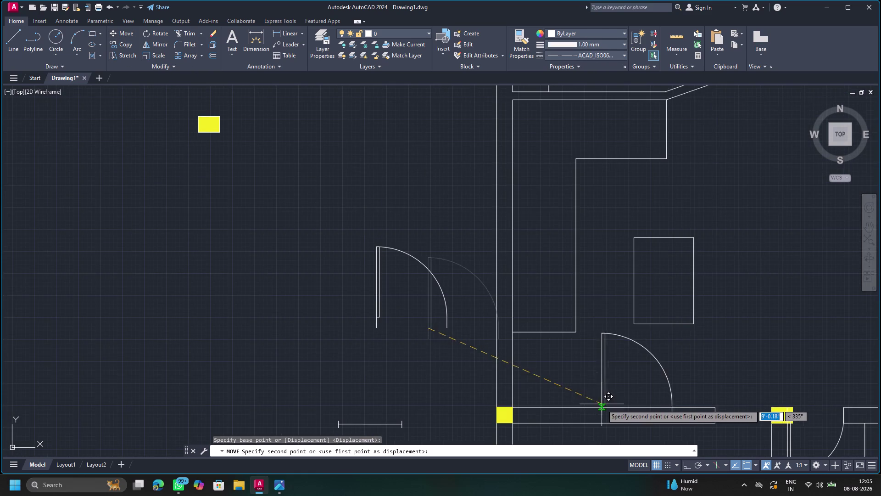
middle_drag(598, 399, 46, 240)
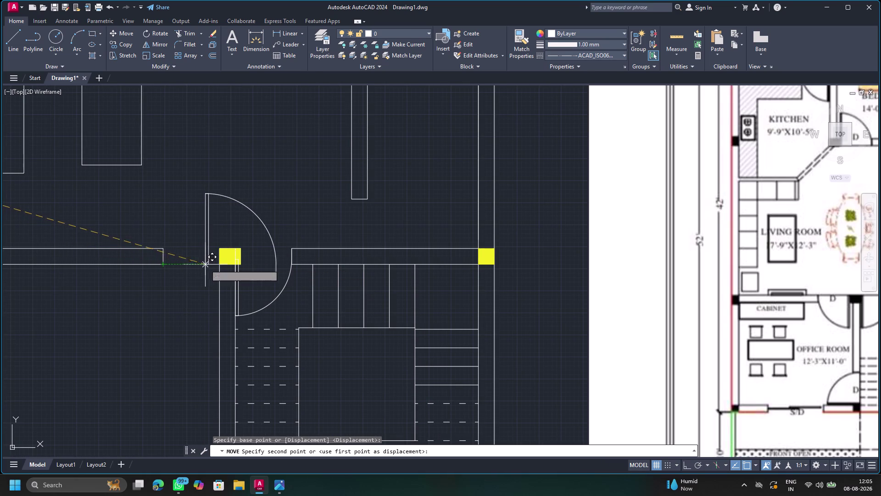
scroll(up, 3)
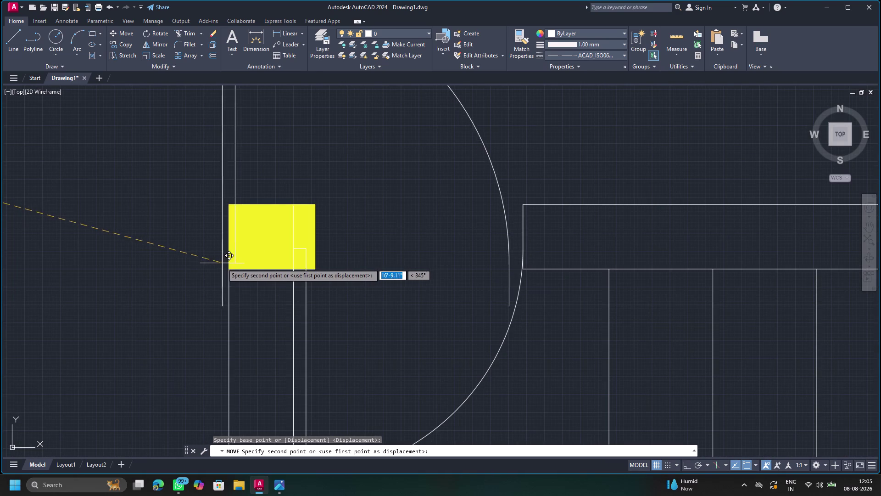
click(227, 267)
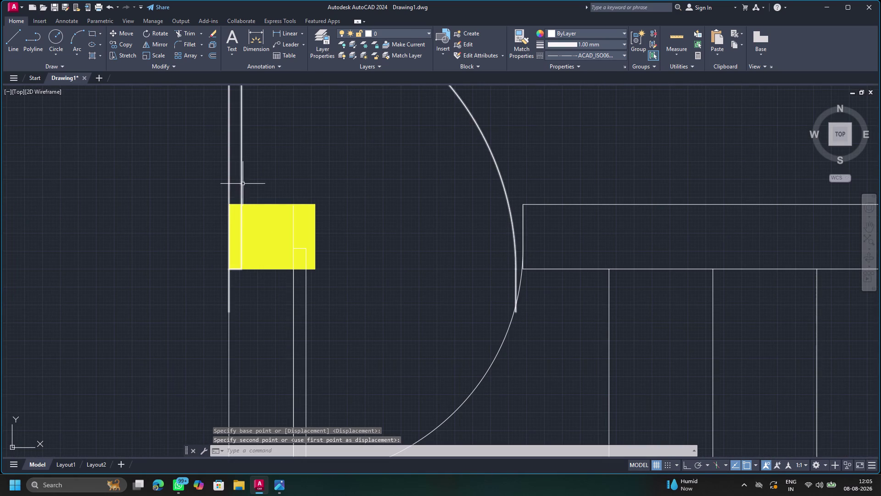
Flip the door's swing and back, then begin rotating it about its hinge.
click(242, 183)
click(241, 190)
scroll(down, 3)
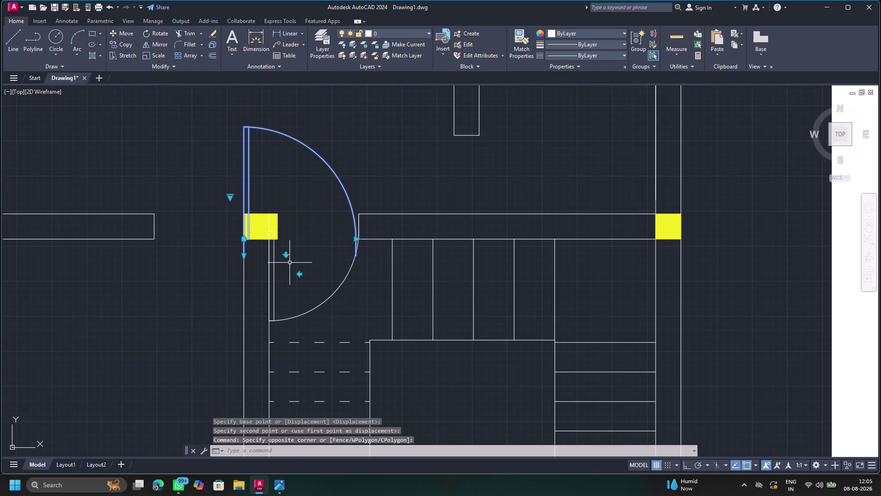
click(298, 274)
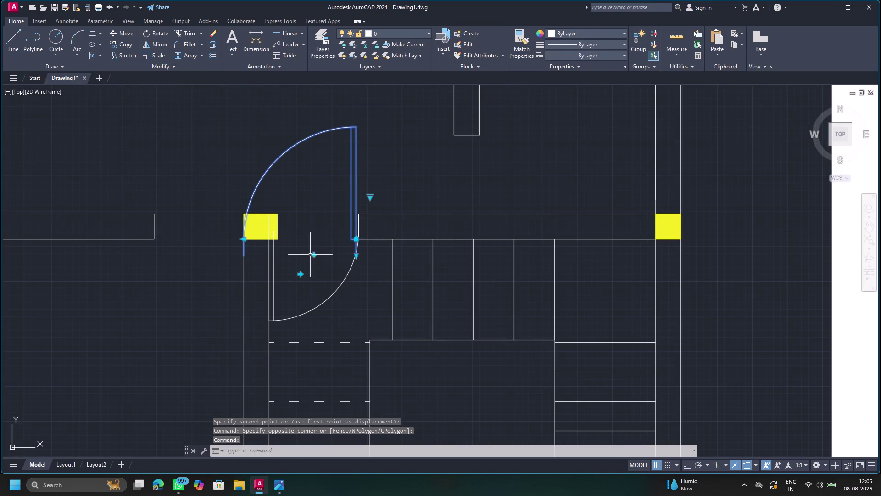
click(302, 273)
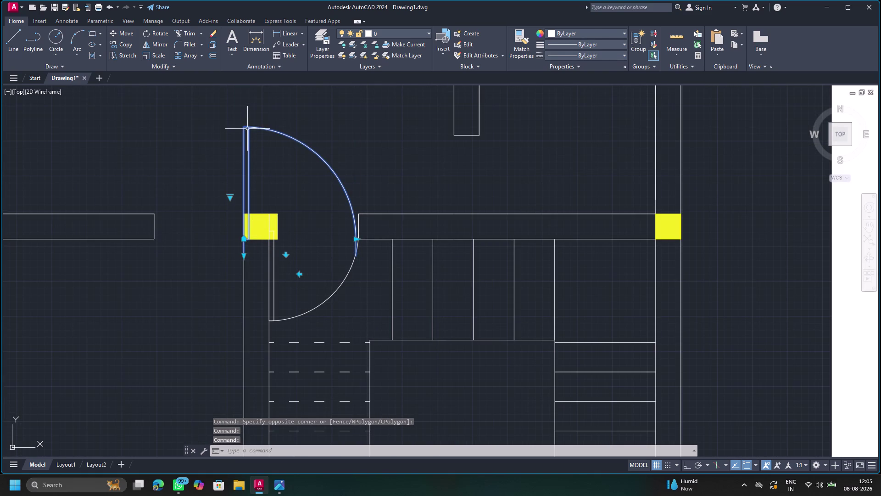
click(155, 34)
drag(241, 127, 201, 184)
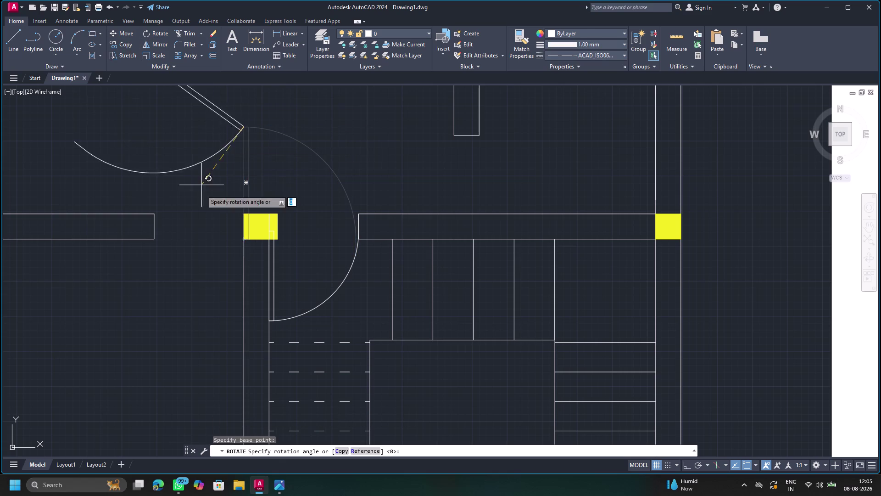
Attempt rotating the door to a new angle, cancelling the rotation several times.
drag(201, 183, 239, 282)
key(Escape)
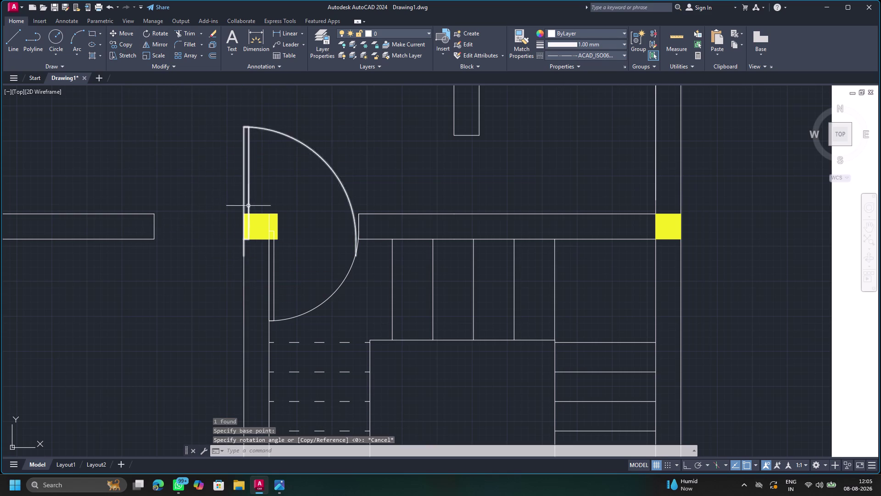
click(160, 37)
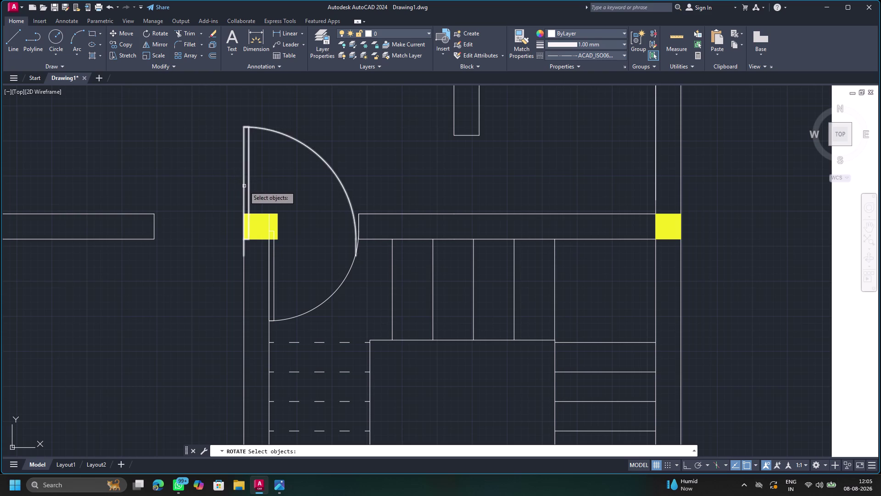
click(244, 187)
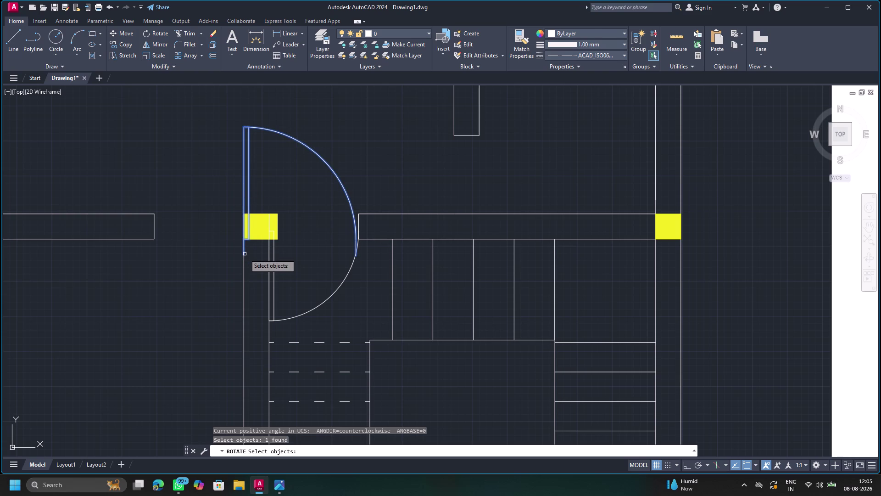
drag(244, 254, 271, 223)
click(158, 34)
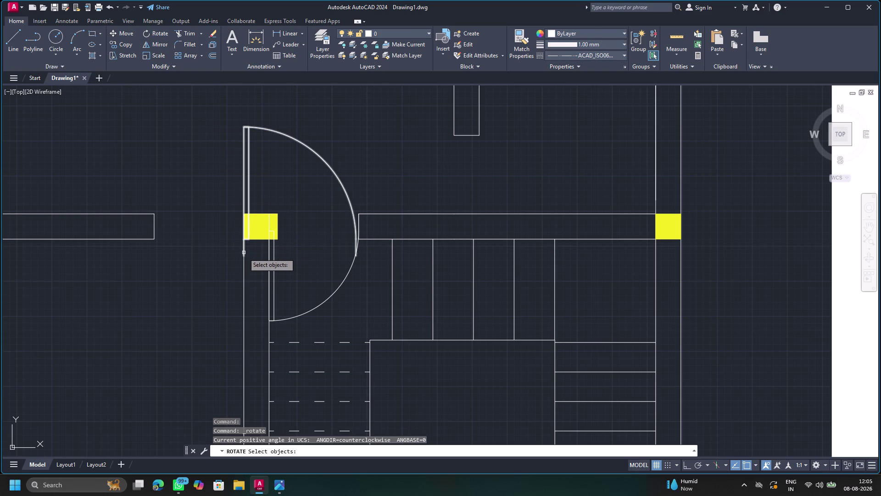
drag(244, 253, 268, 223)
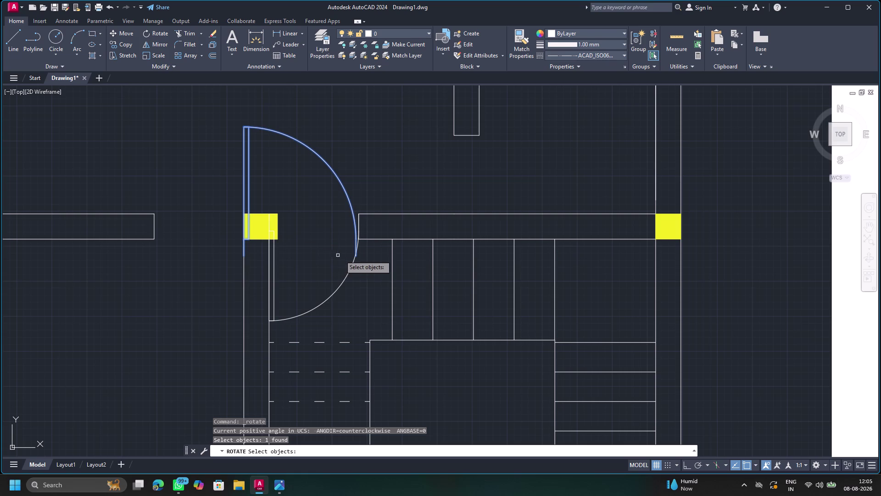
click(149, 34)
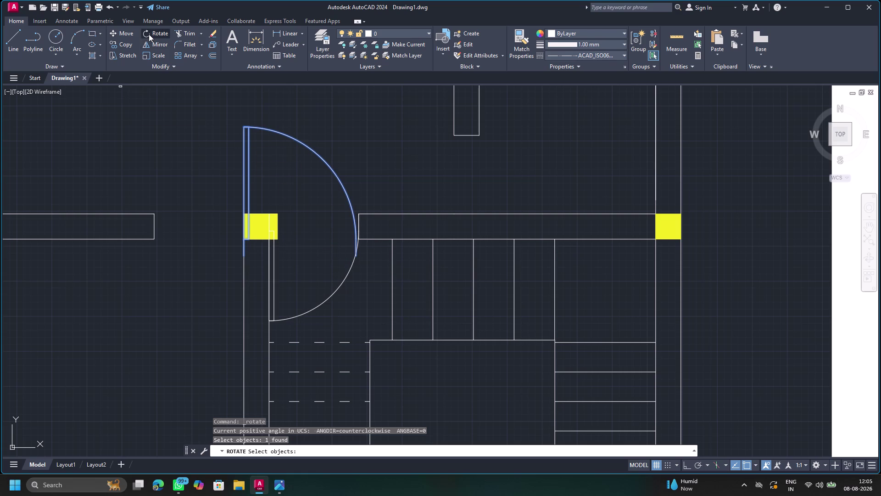
click(356, 255)
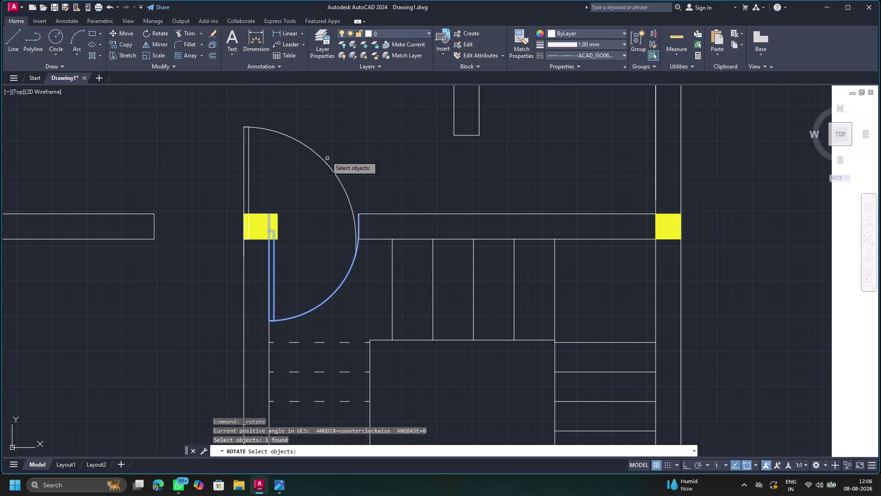
key(Escape)
Adjust the door above the stairs with its grips, swinging it toward the stairs.
click(316, 153)
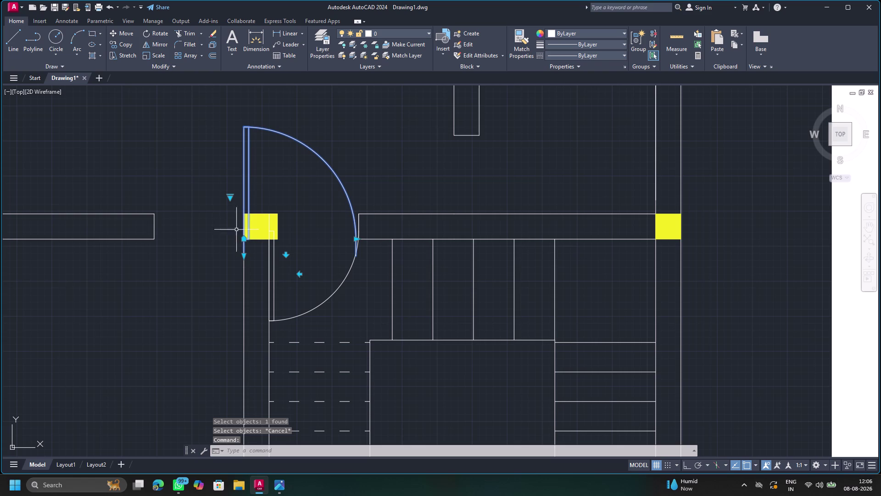
click(232, 196)
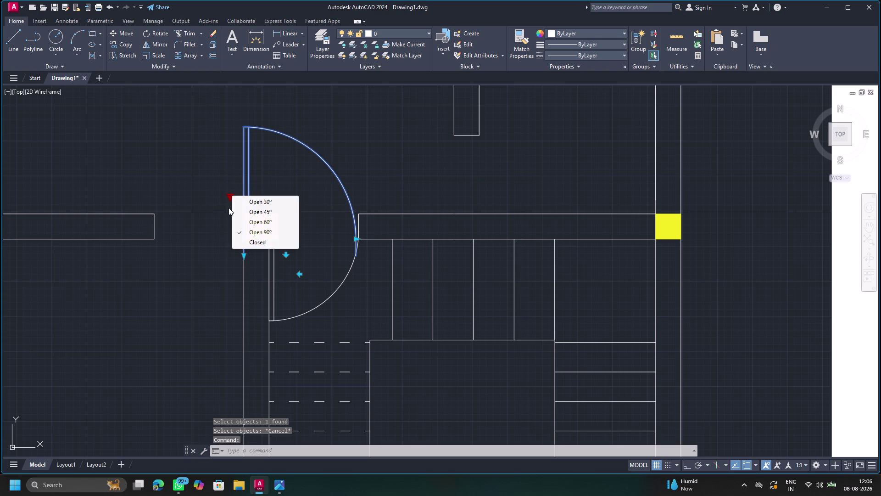
key(Escape)
click(287, 257)
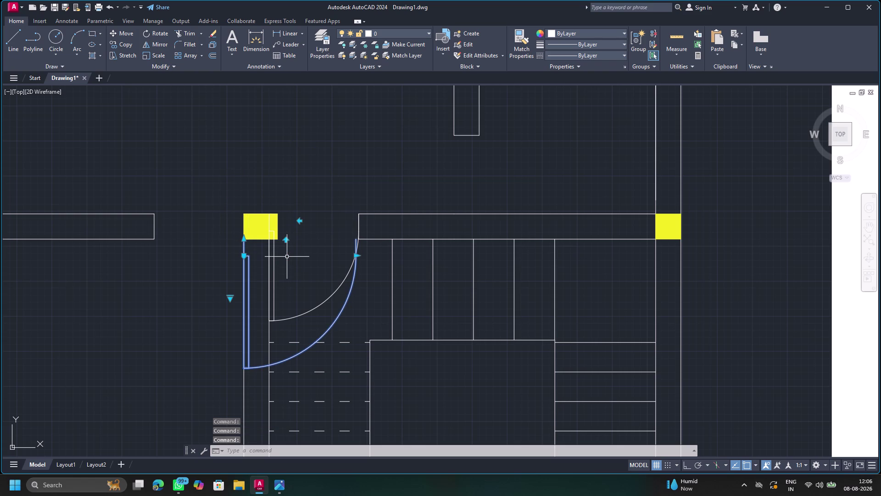
click(301, 221)
click(300, 221)
key(Escape)
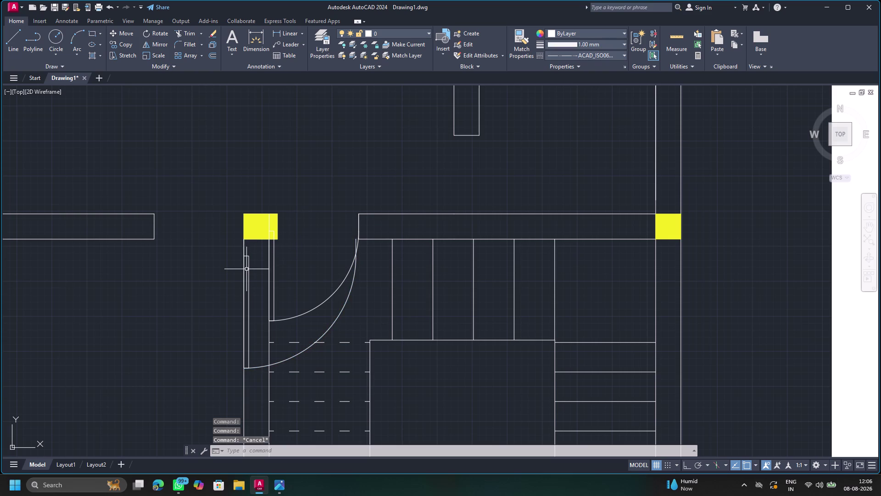
Select the door leaf and swing arc and start a rotation, then cancel.
click(249, 272)
click(162, 37)
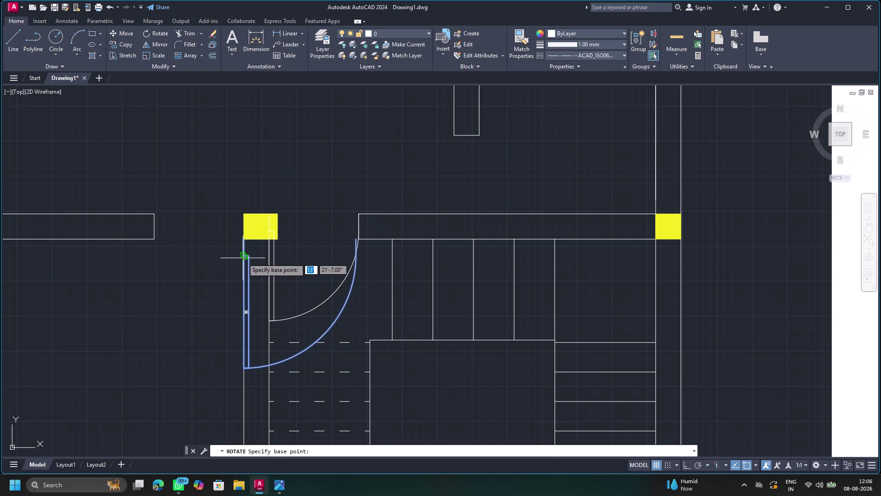
drag(243, 258, 258, 256)
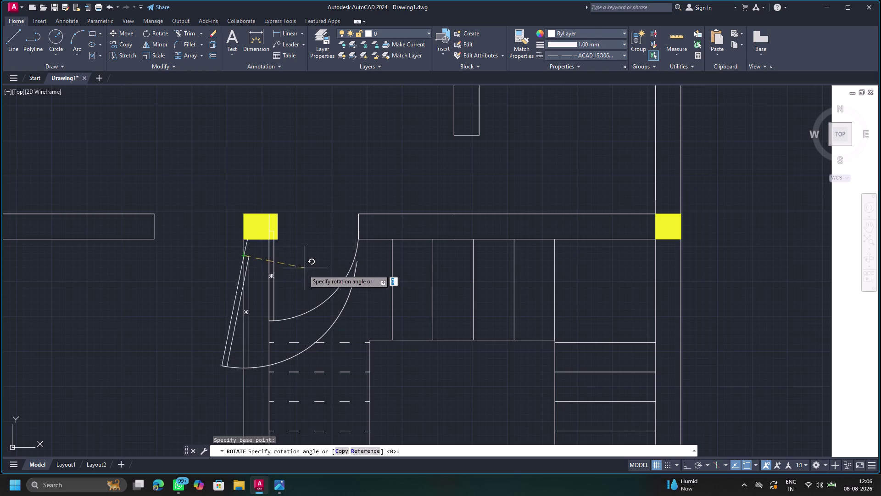
key(Escape)
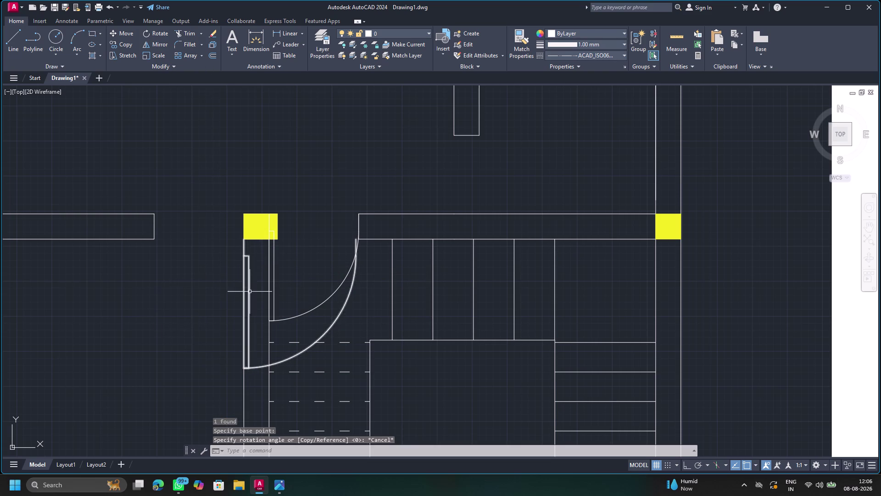
Rotate the door about its hinge to swing left, then move it below the column.
click(244, 258)
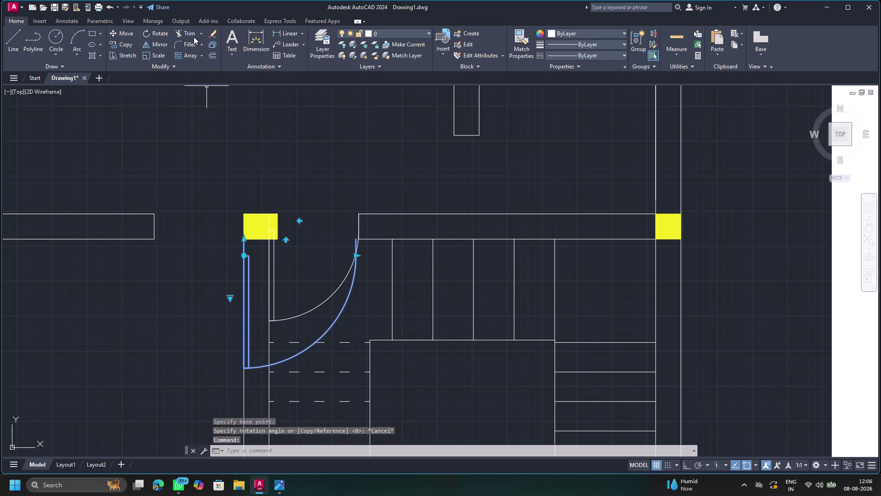
click(148, 33)
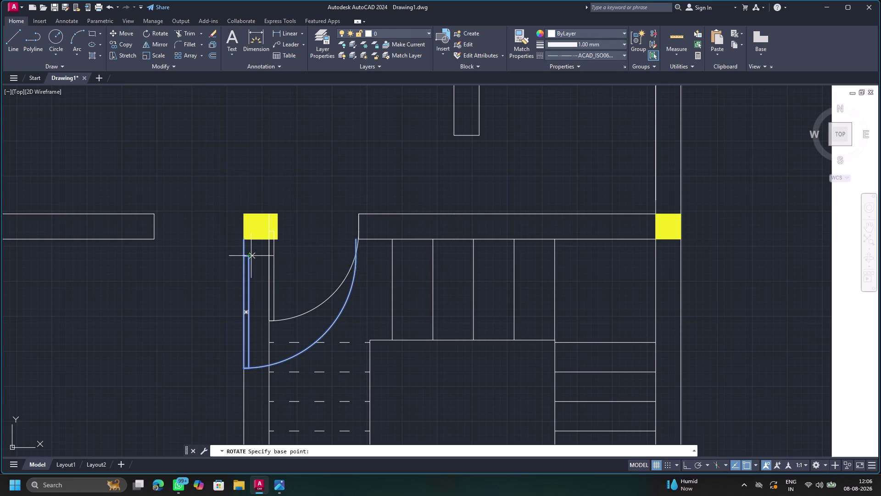
click(242, 256)
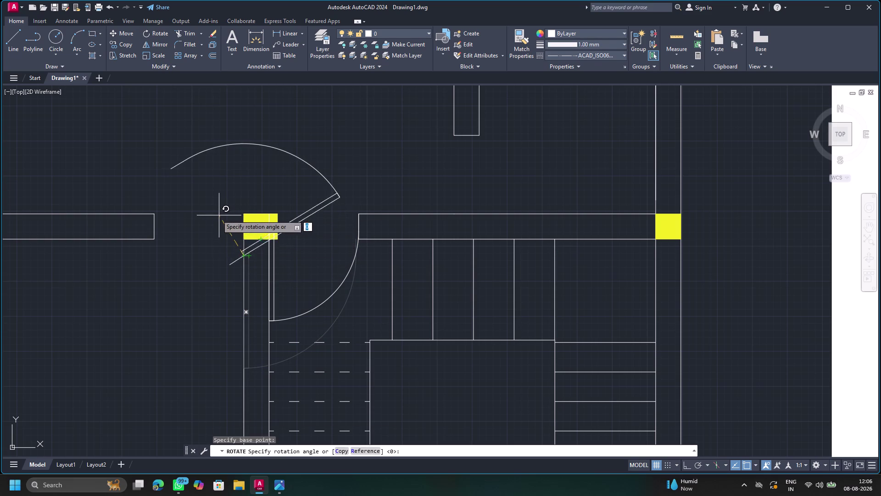
click(188, 252)
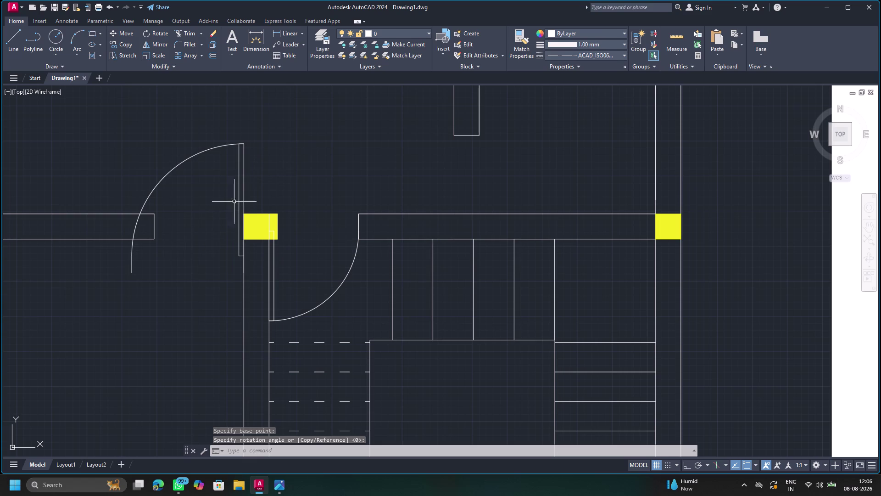
click(244, 193)
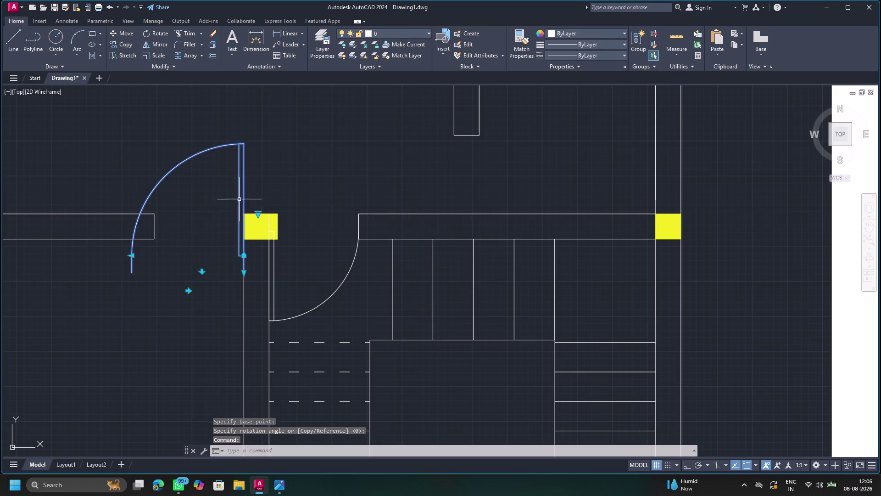
click(201, 271)
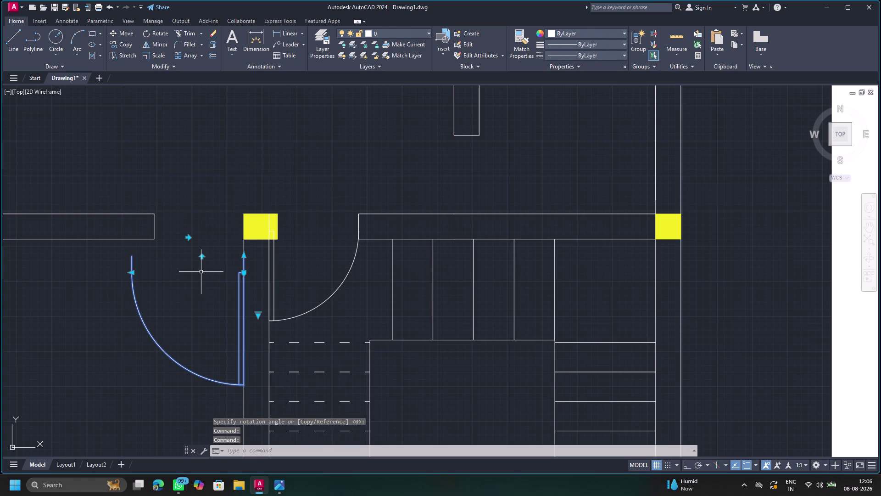
key(Escape)
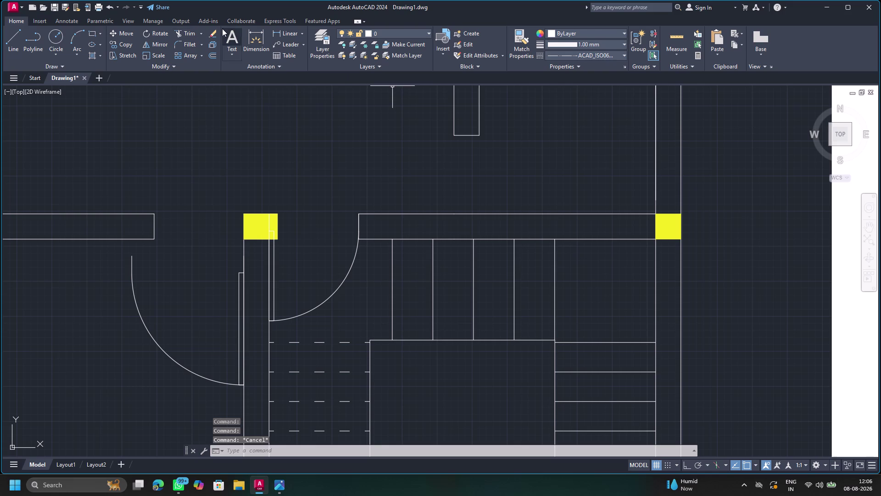
Measure the door opening width with a linear dimension.
click(290, 32)
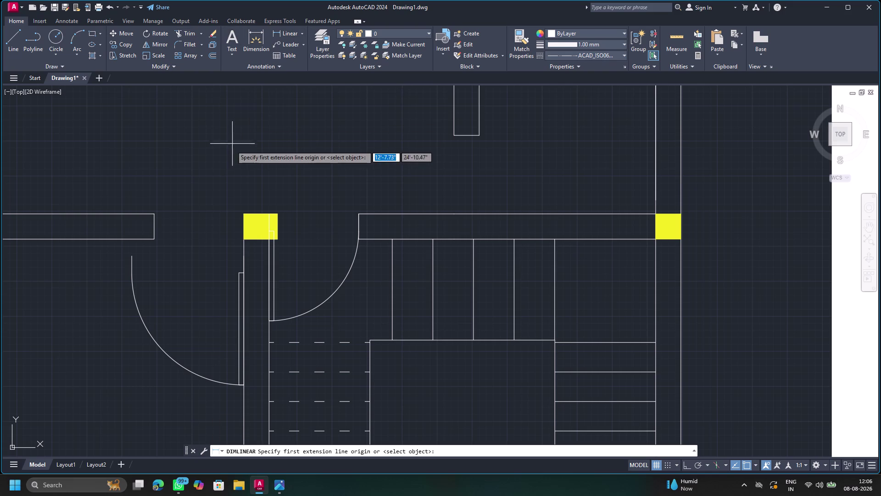
click(157, 213)
click(247, 215)
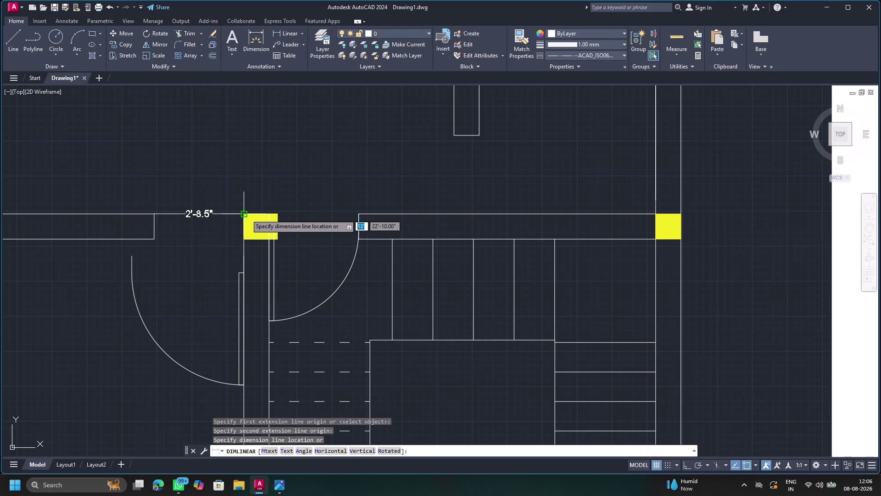
key(Escape)
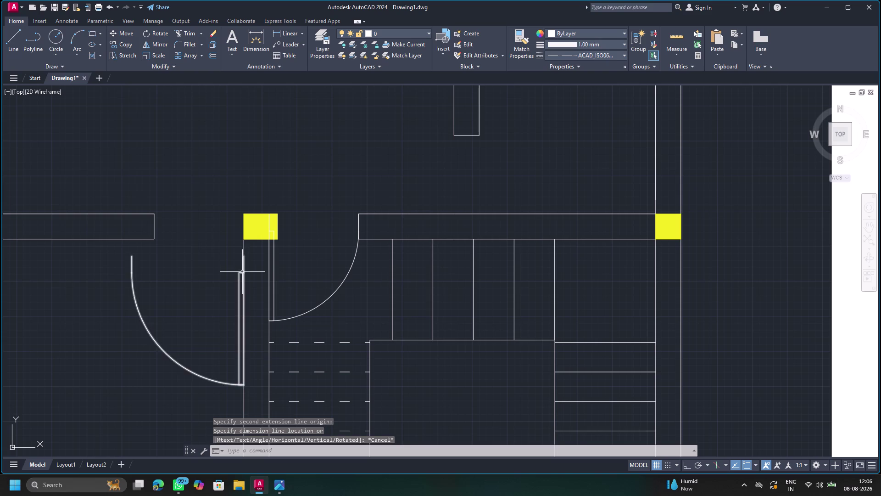
Grip-resize the left door by entering a 2'85" value to make it smaller.
click(242, 272)
click(132, 272)
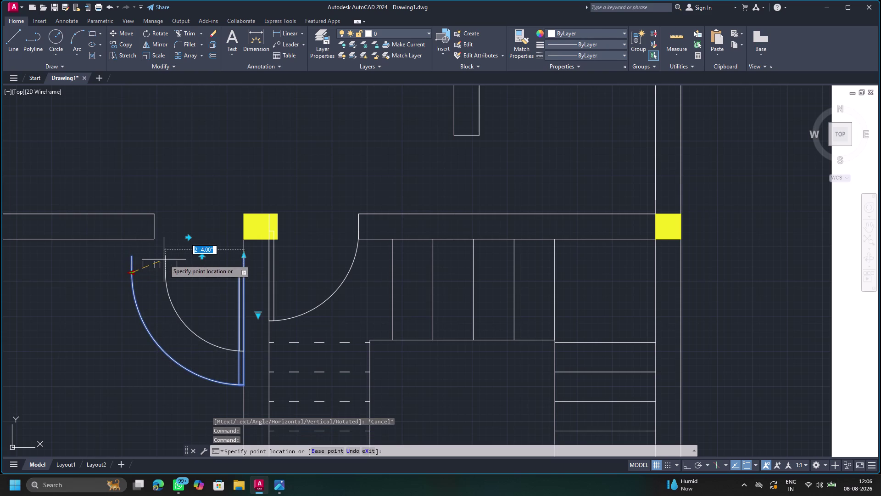
key(Delete)
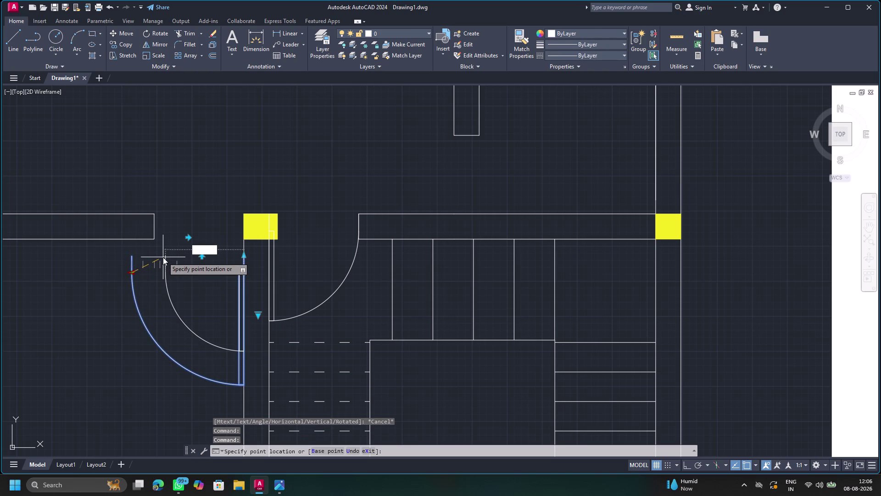
text(2.)
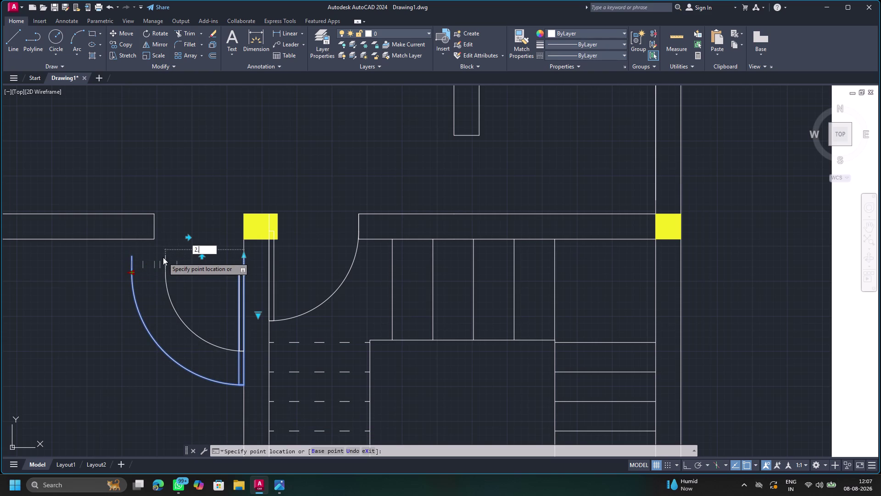
key(BackSpace)
key(apostrophe)
text(85")
key(Return)
key(Return)
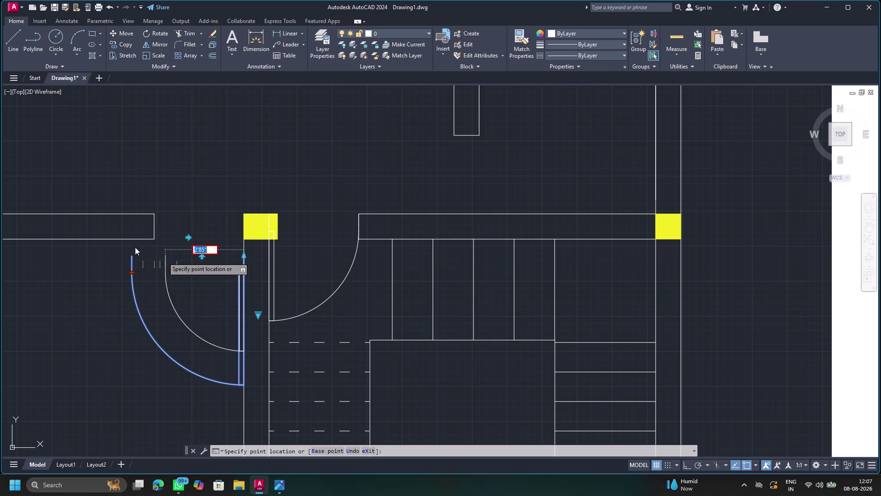
click(168, 285)
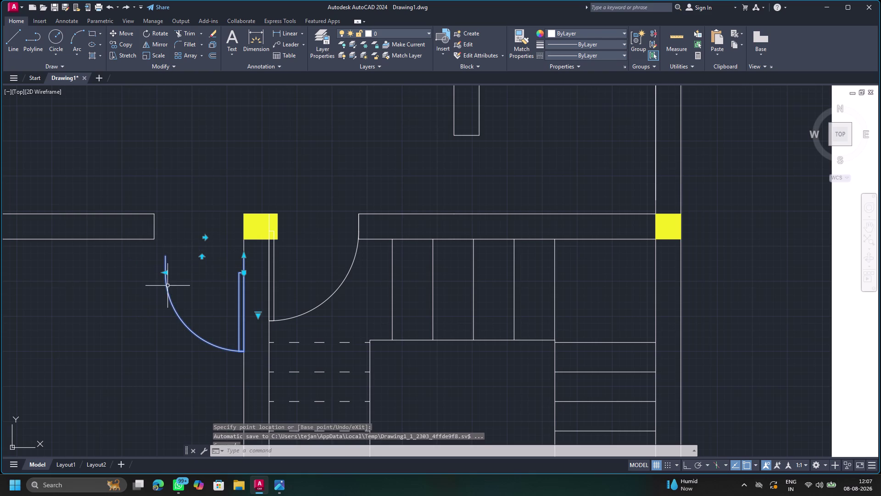
Move the resized door up with Ortho on so its leaf sits under the column.
drag(243, 273, 243, 260)
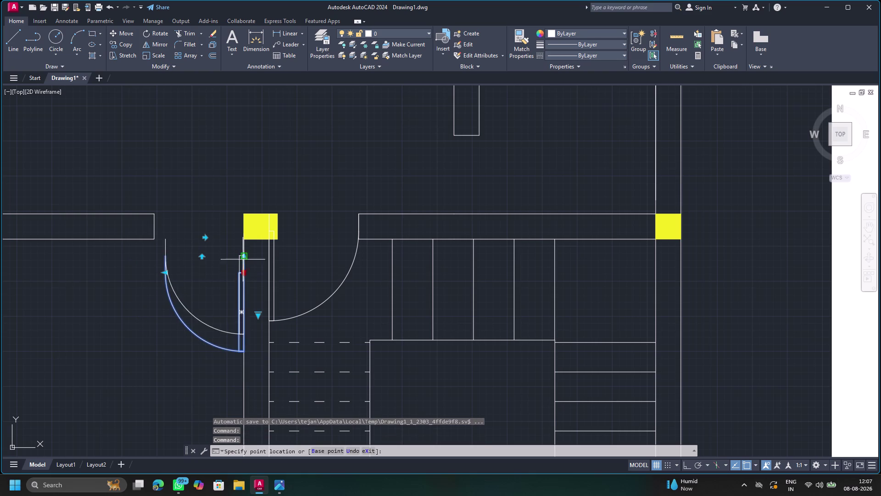
drag(242, 259, 242, 239)
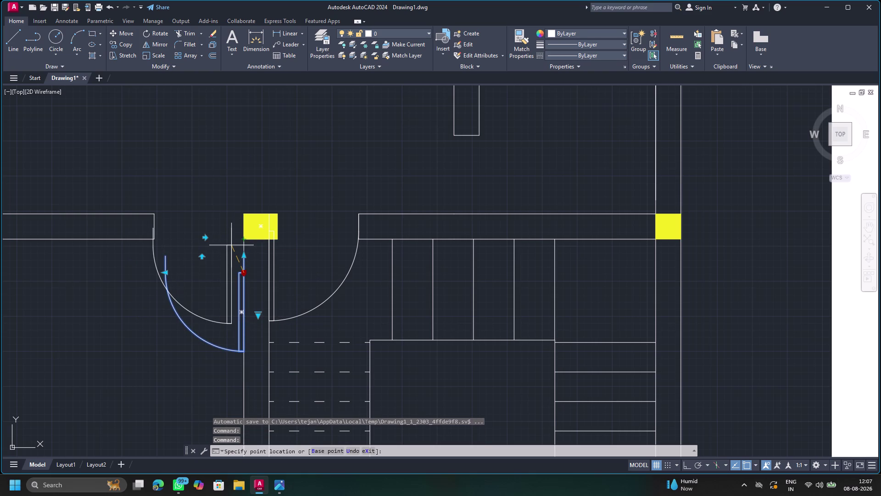
key(F8)
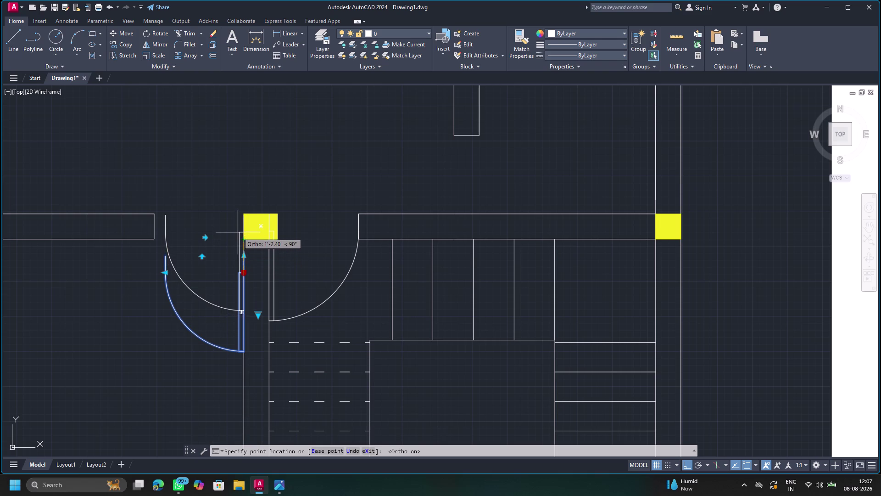
click(237, 231)
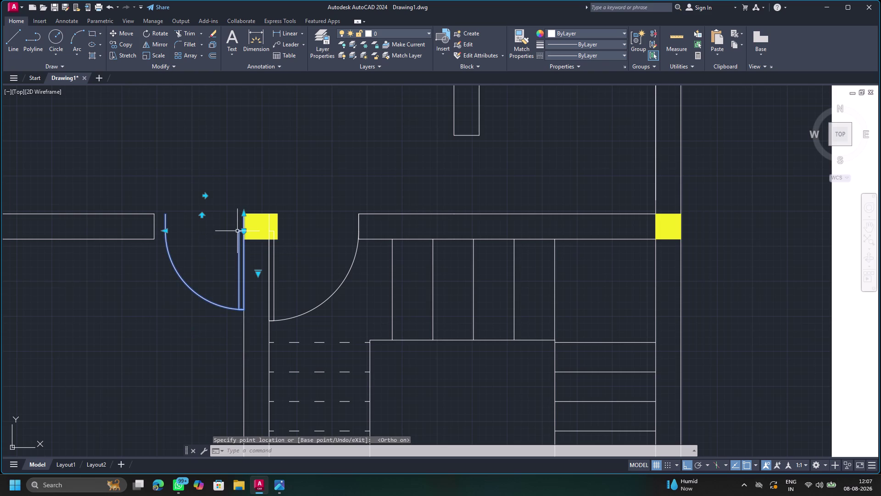
key(Escape)
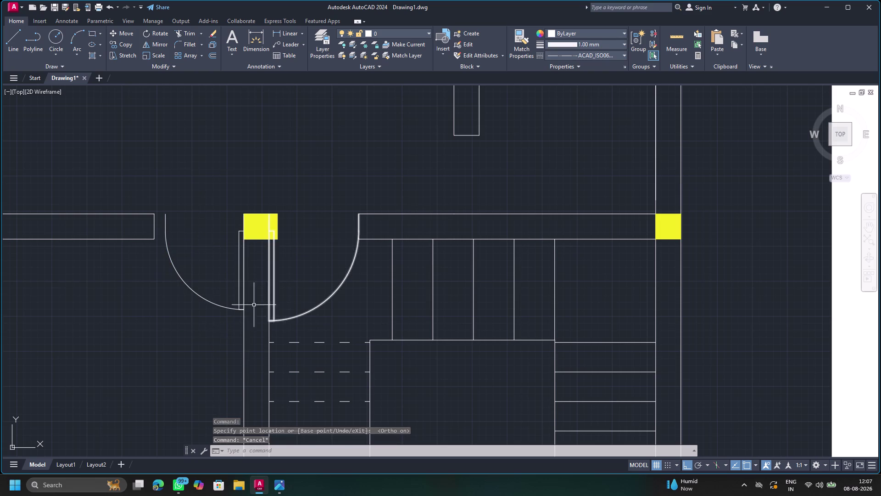
Stretch the left door's swing arc to the wall end corner, then zoom out.
scroll(down, 3)
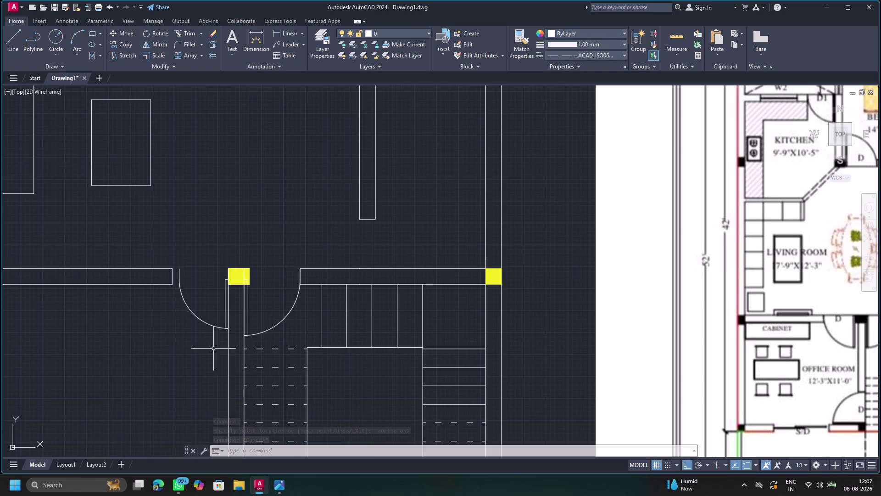
scroll(up, 3)
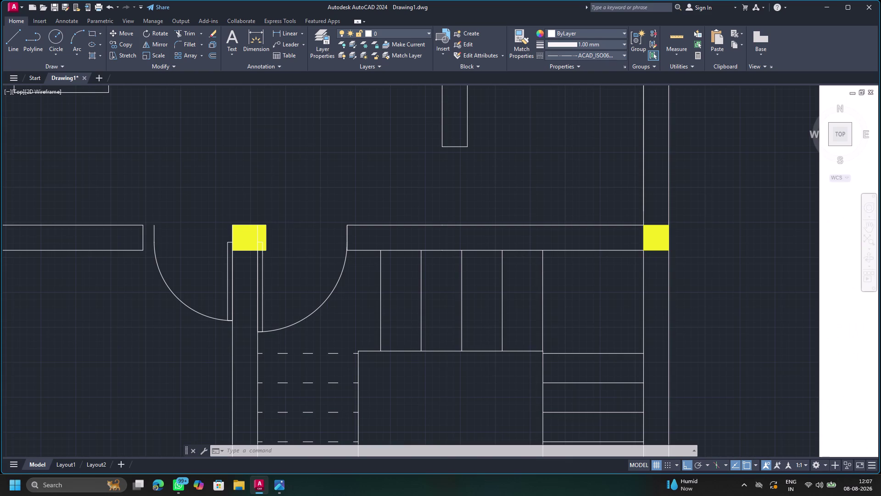
key(Escape)
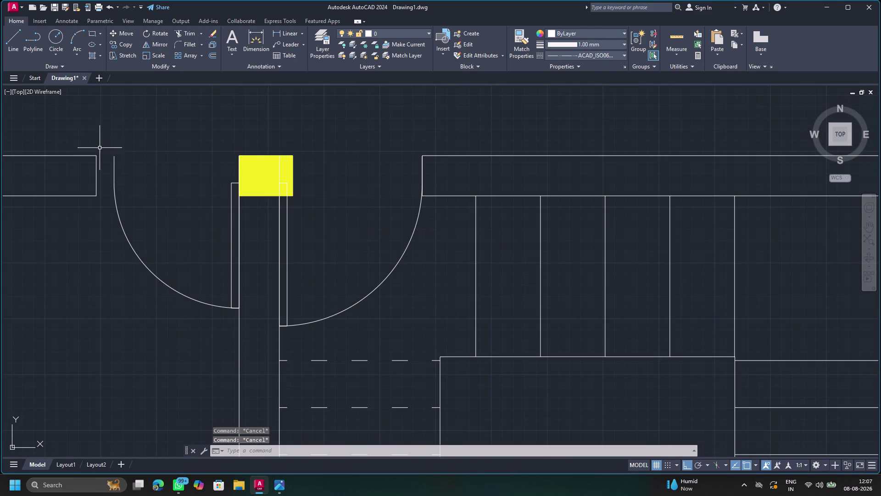
click(115, 174)
drag(111, 183, 105, 186)
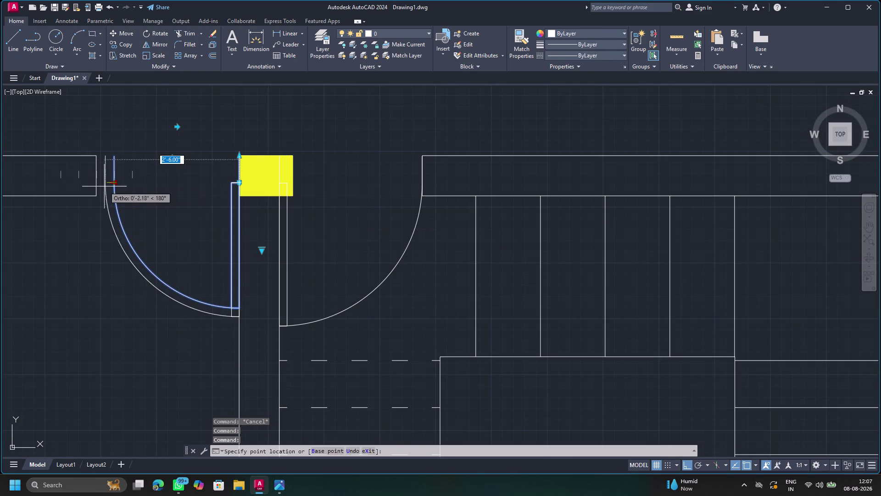
drag(105, 186, 101, 186)
click(100, 186)
key(Escape)
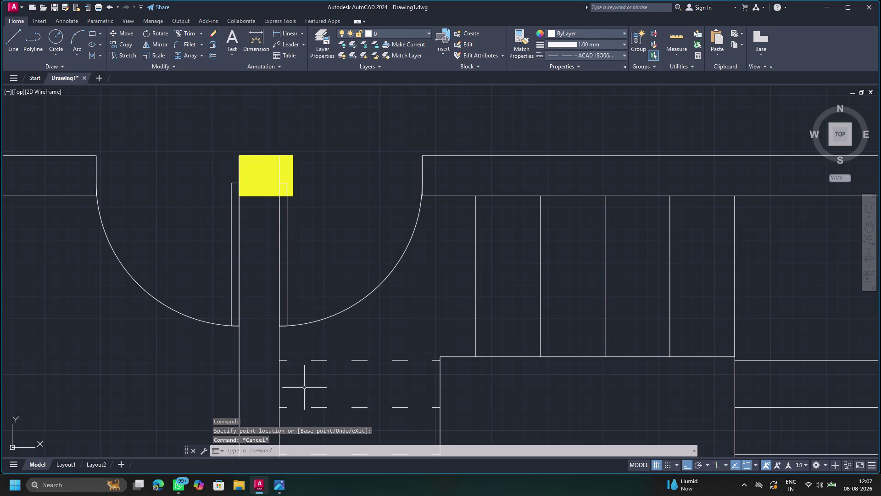
scroll(down, 3)
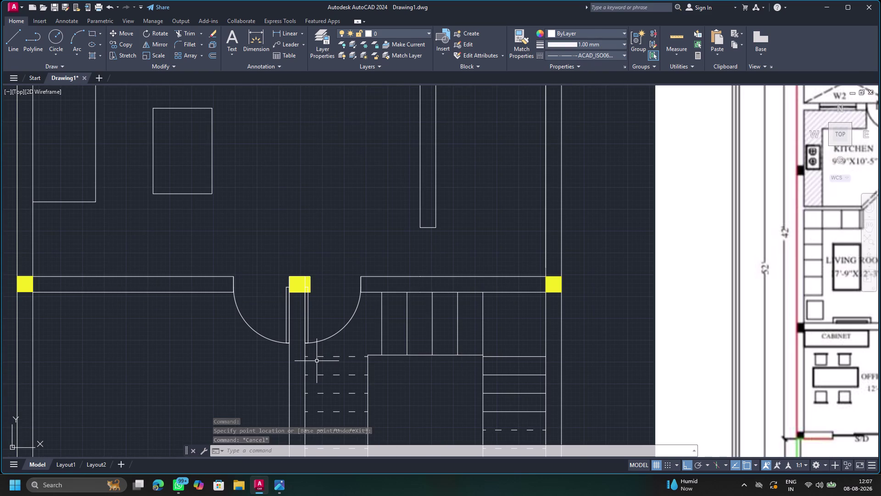
scroll(down, 3)
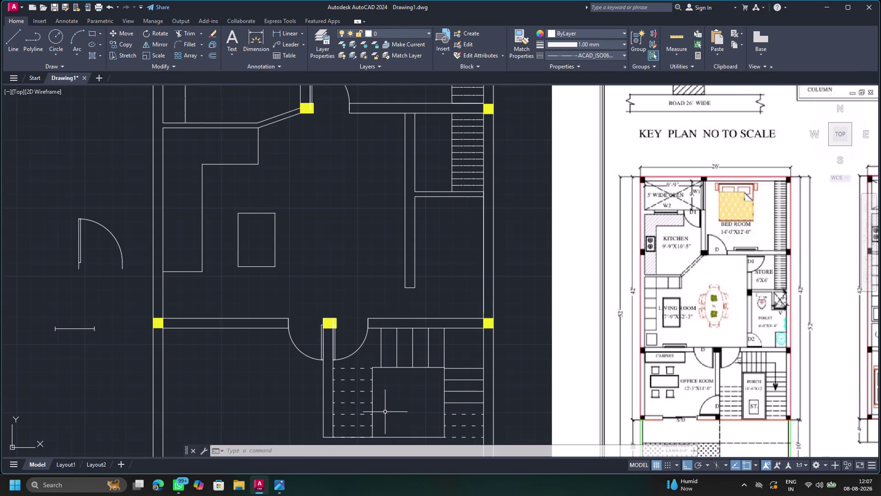
scroll(down, 3)
middle_drag(370, 435, 344, 333)
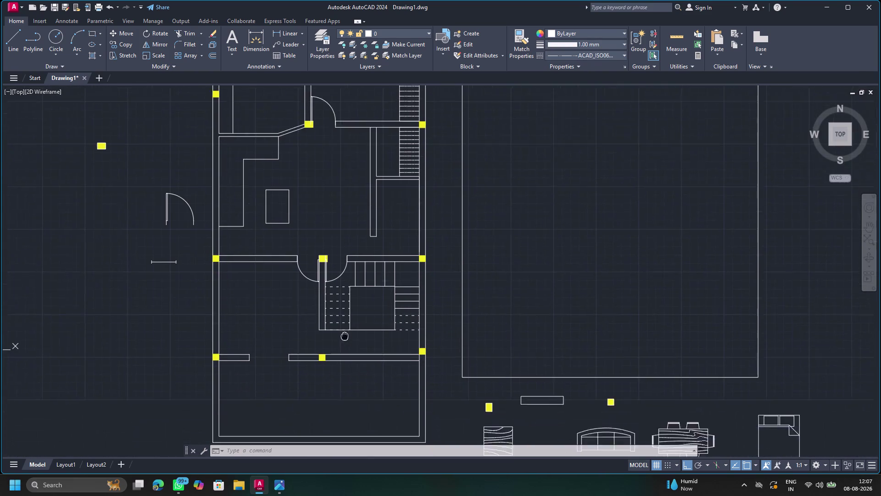
middle_drag(344, 333, 344, 287)
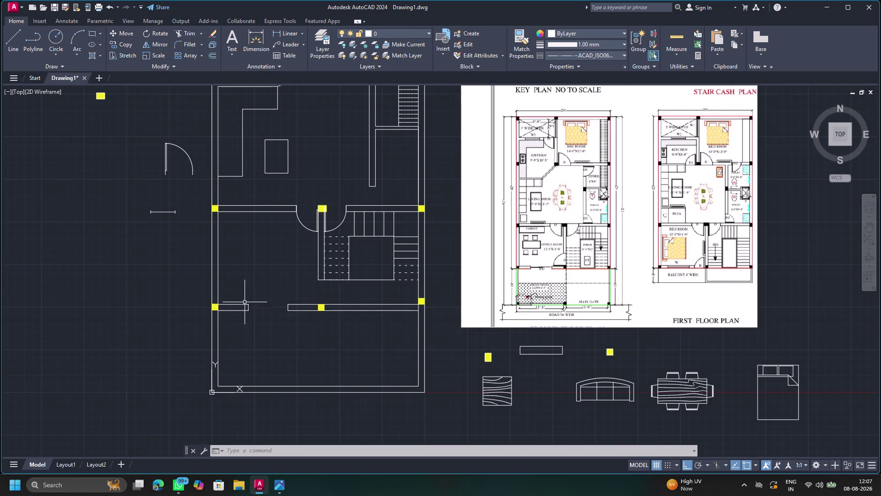
click(166, 155)
click(178, 174)
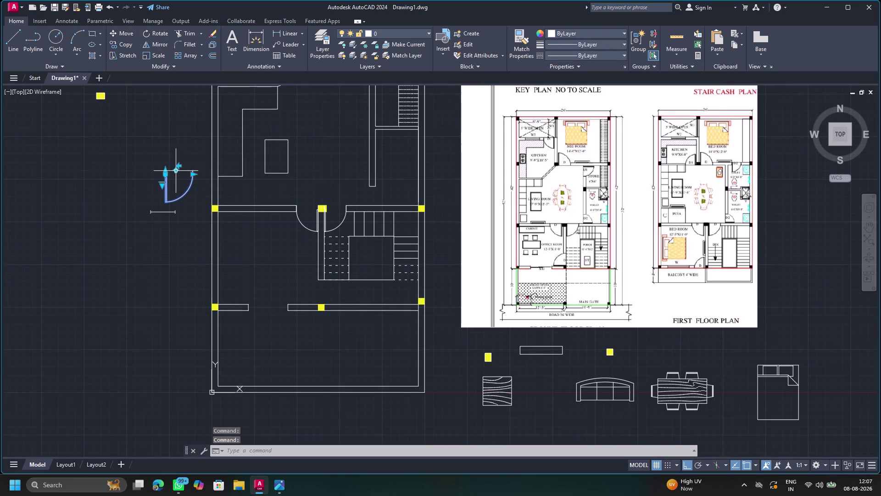
click(178, 167)
click(183, 173)
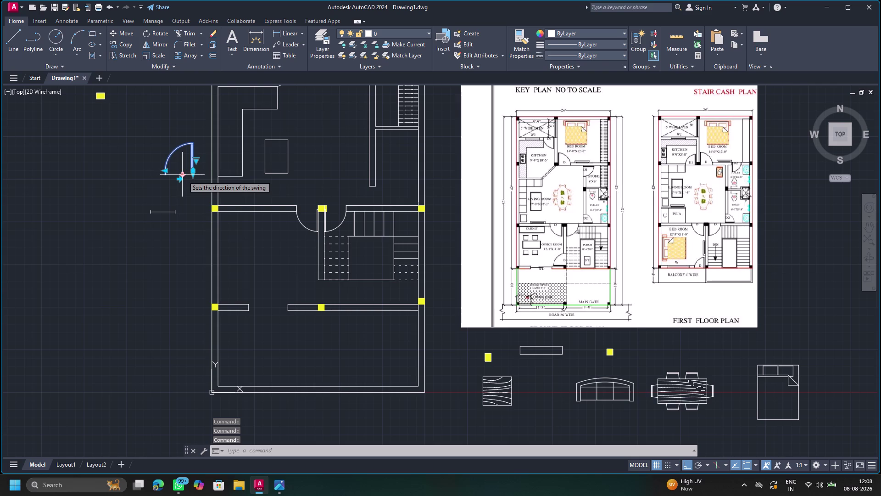
click(183, 176)
click(183, 175)
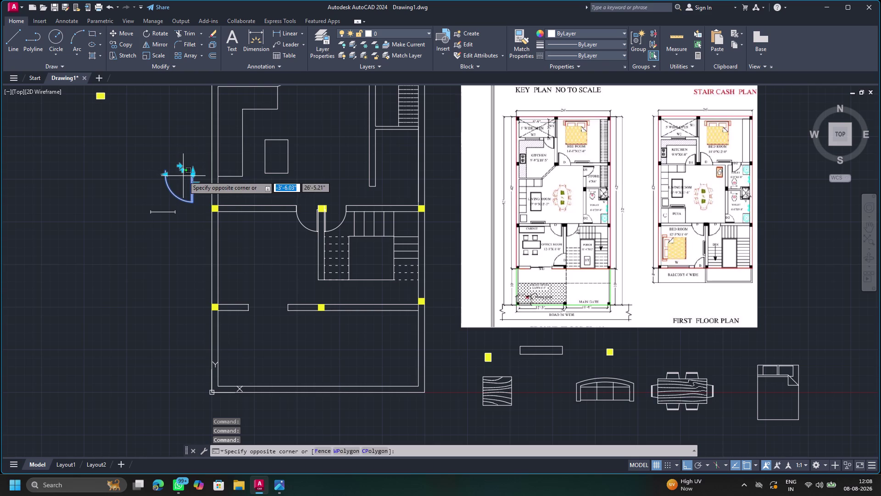
click(177, 170)
click(179, 164)
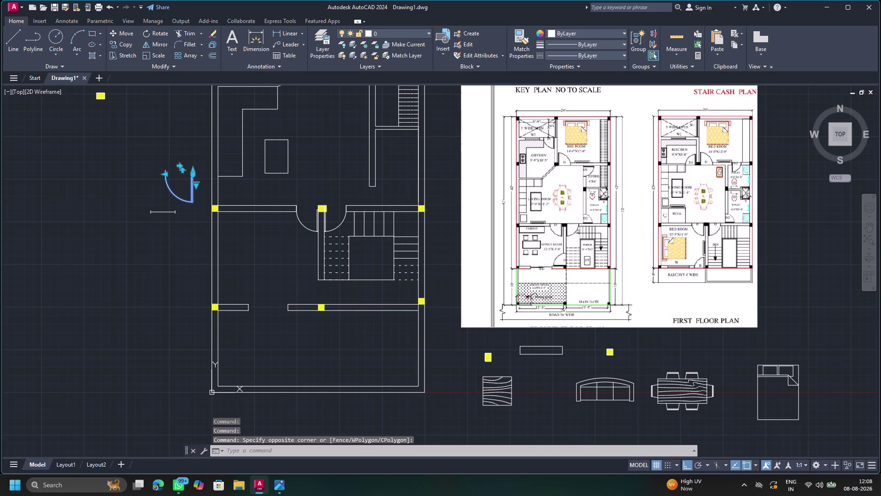
key(Escape)
key(Escape)
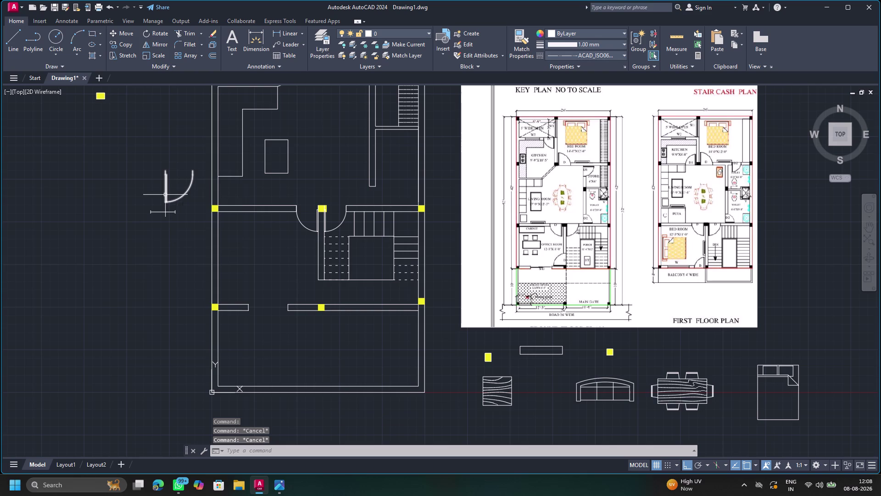
click(165, 199)
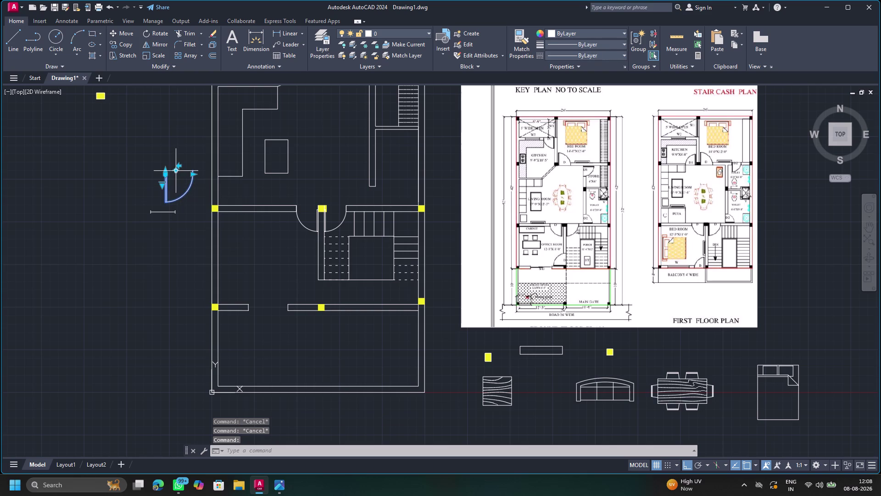
click(177, 171)
key(Escape)
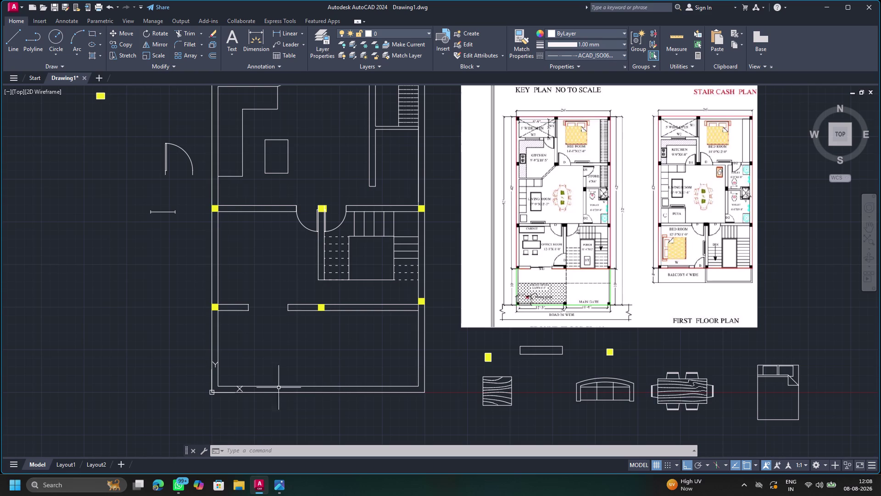
click(166, 163)
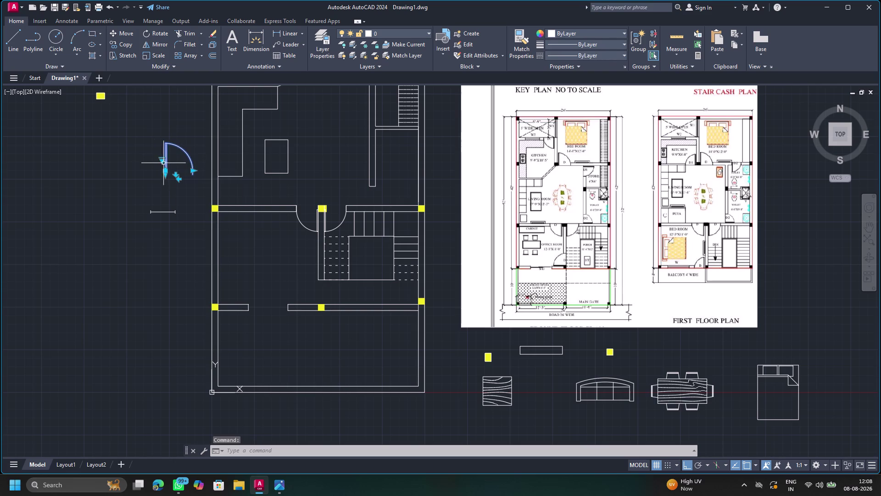
click(126, 41)
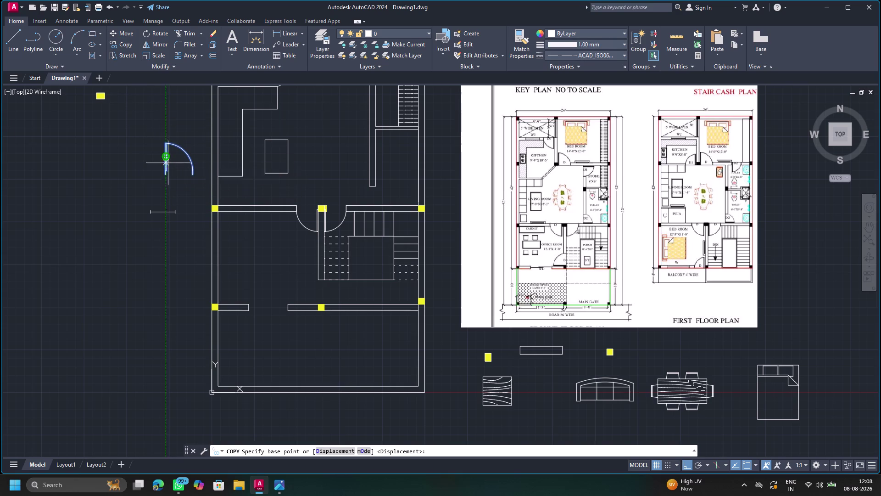
Copy the door from its hinge to above the stair wall and the lower wall.
drag(165, 173, 299, 191)
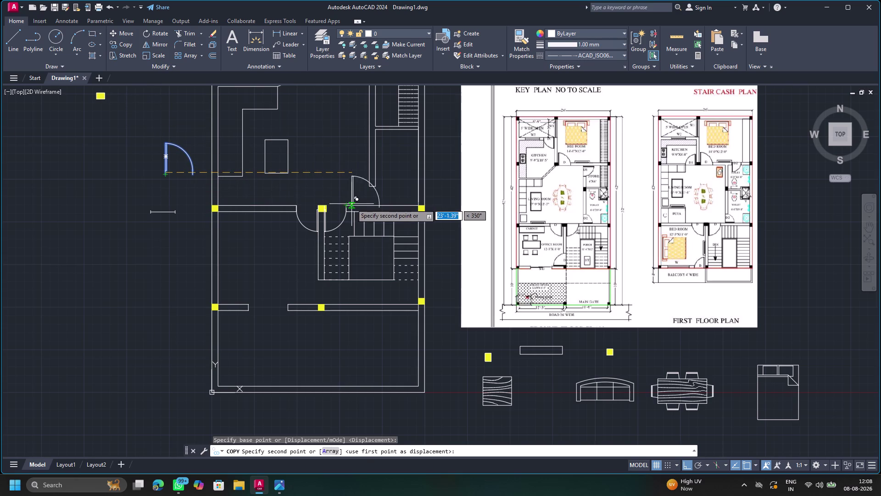
click(370, 207)
key(F8)
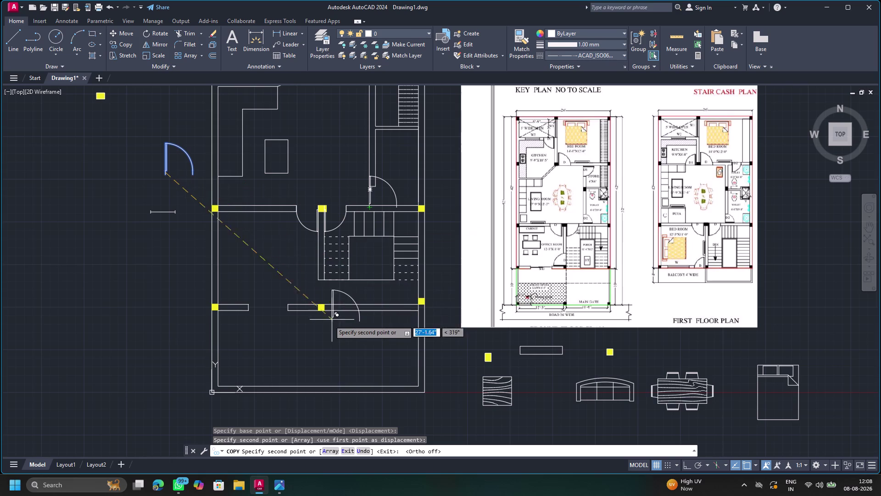
click(304, 300)
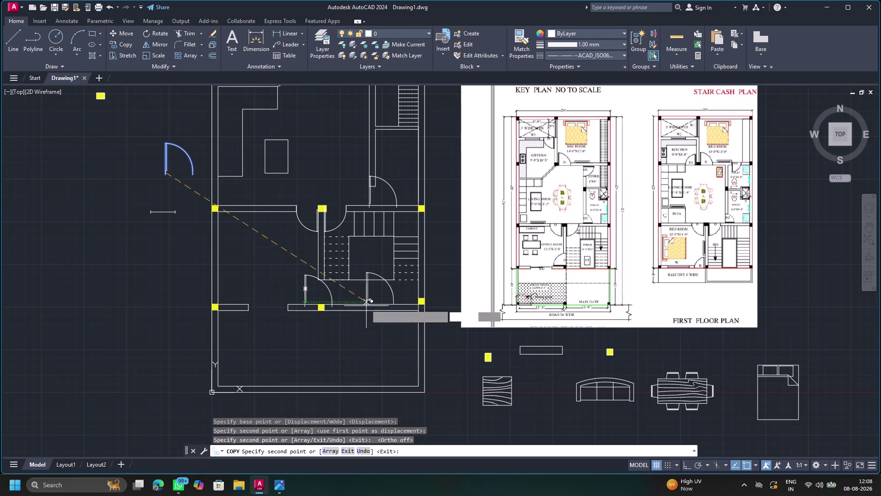
key(Escape)
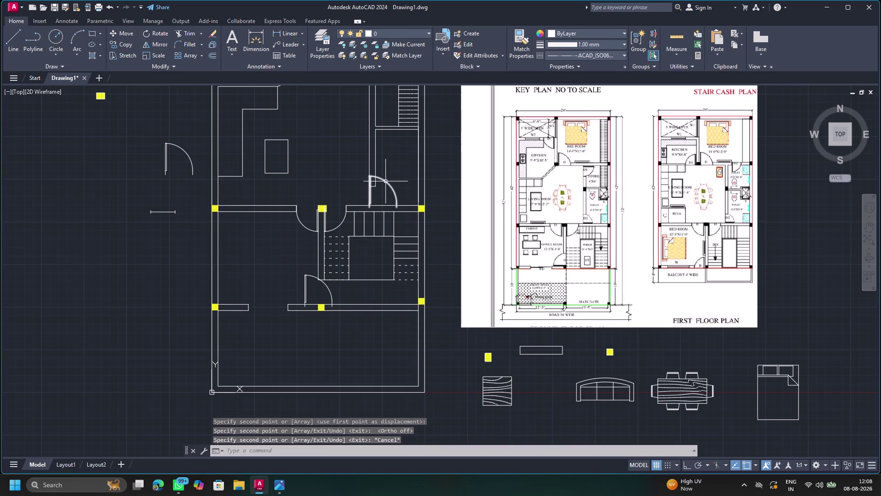
Select the upper door copy and flip its swing to open downward.
click(385, 181)
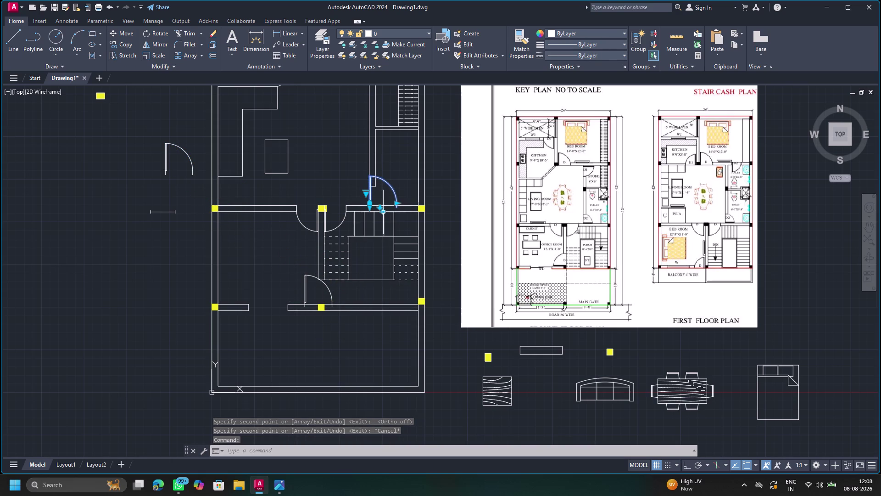
click(383, 212)
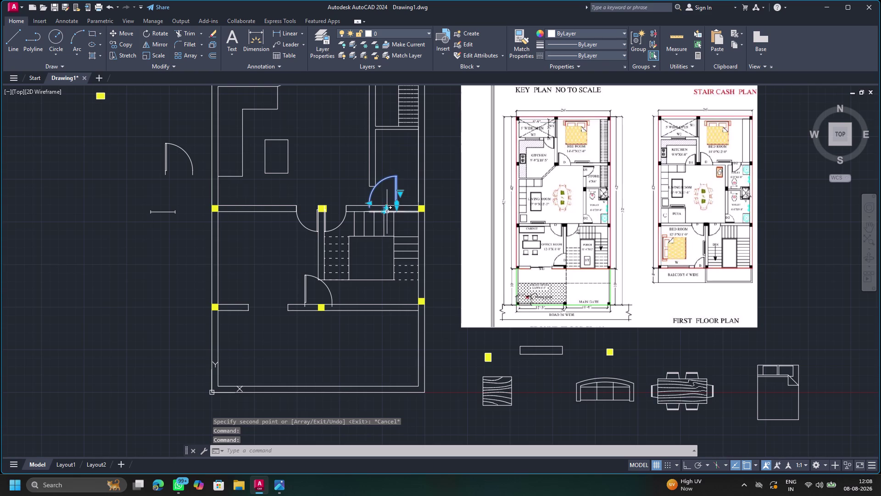
click(385, 213)
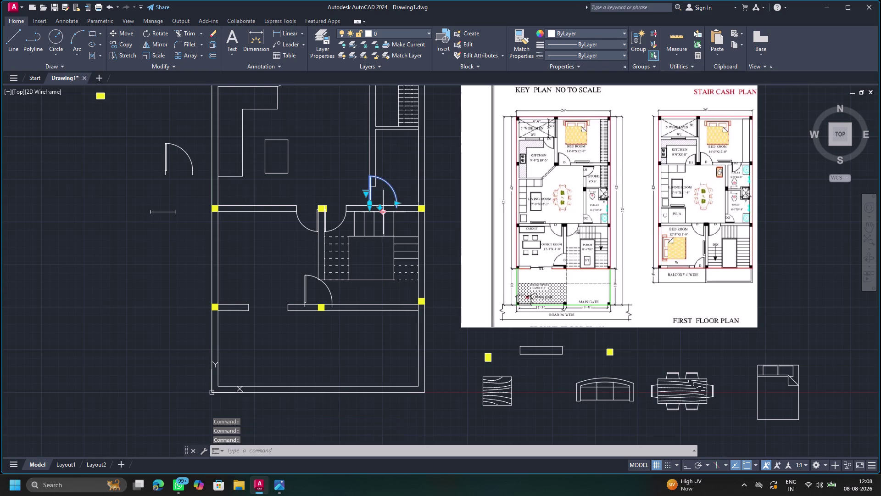
click(367, 195)
click(358, 193)
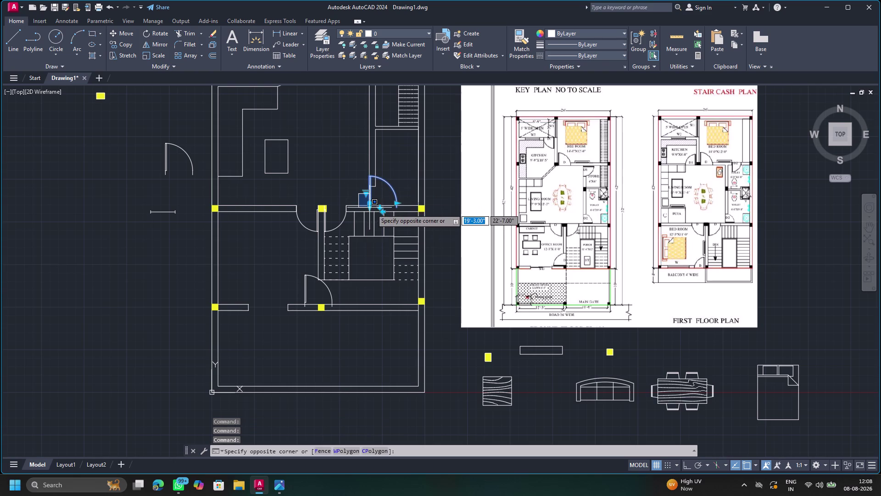
click(381, 208)
click(381, 208)
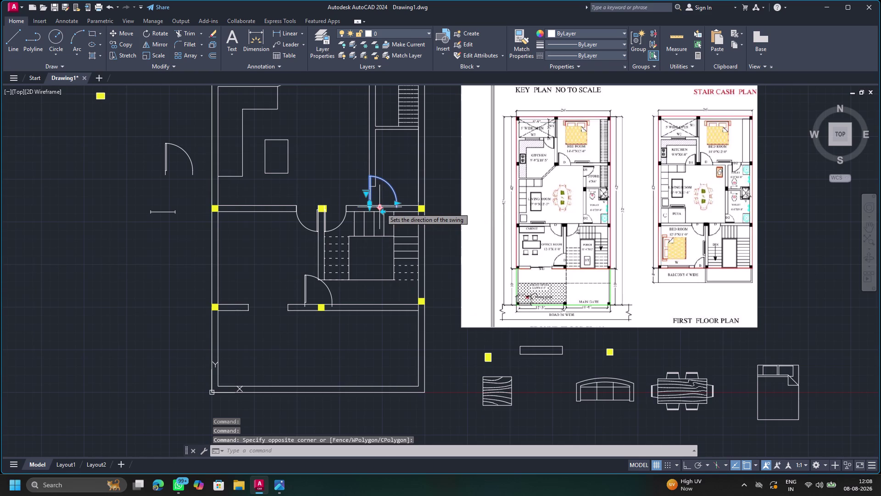
click(377, 208)
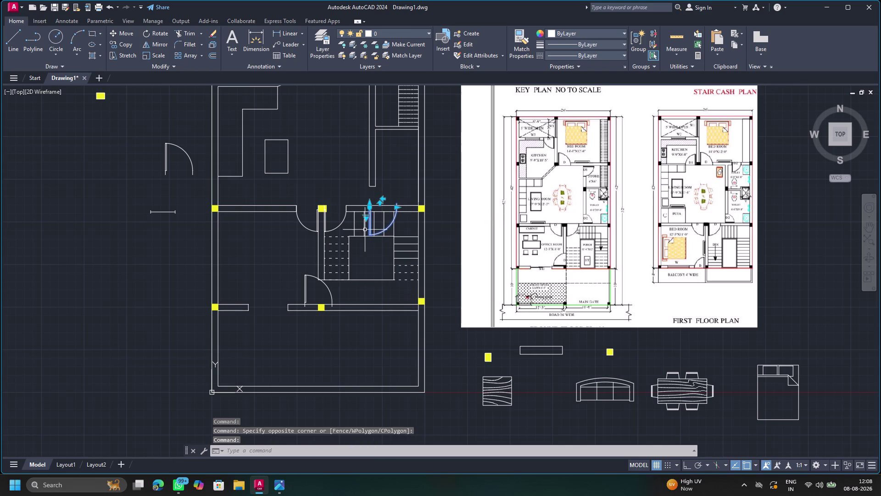
click(151, 32)
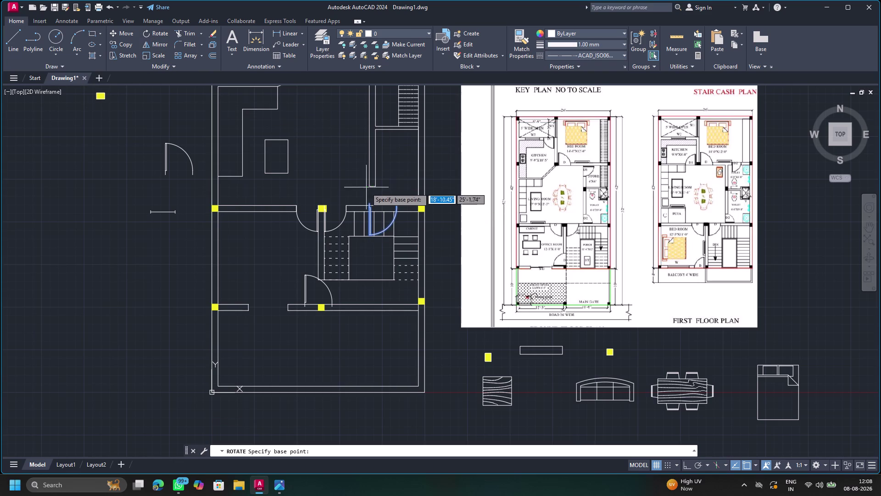
Flip the upper door to face the other way, with ortho locking on.
drag(369, 203, 359, 203)
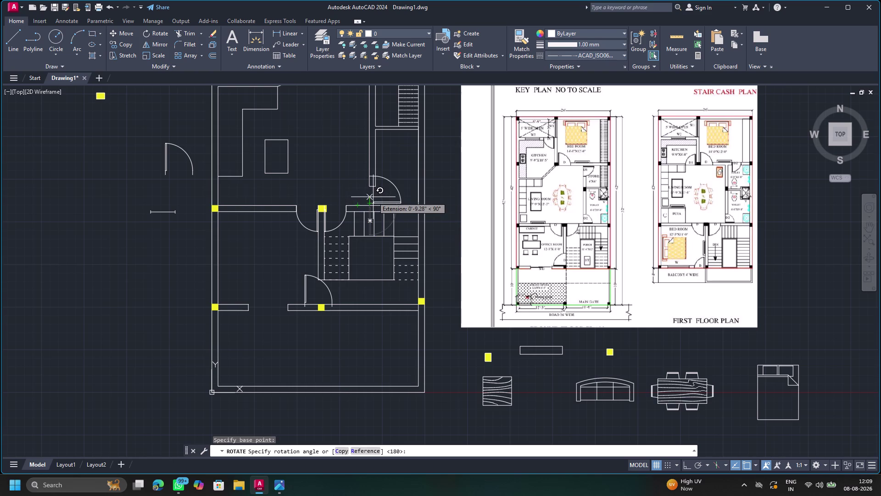
click(373, 197)
click(381, 203)
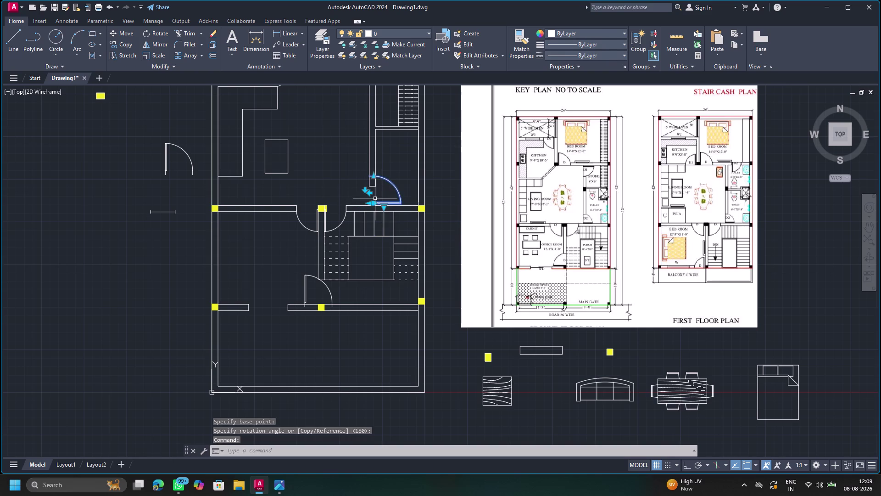
scroll(up, 3)
scroll(up, 3)
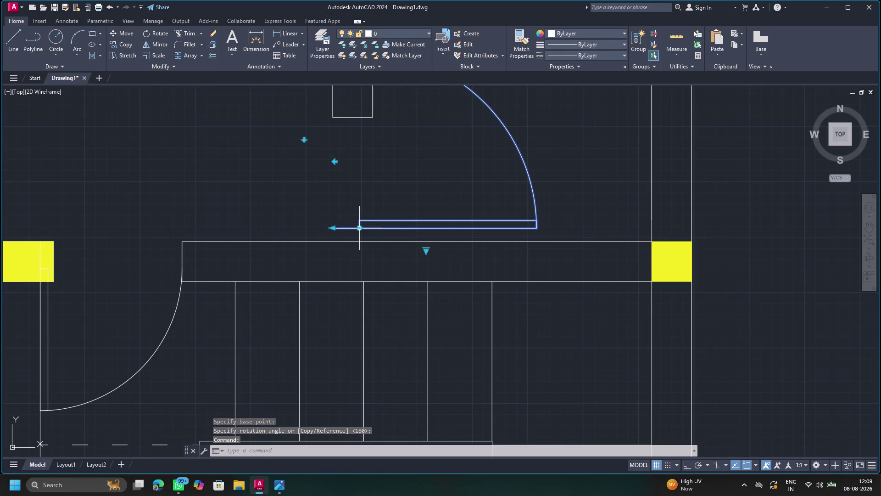
drag(358, 228, 325, 239)
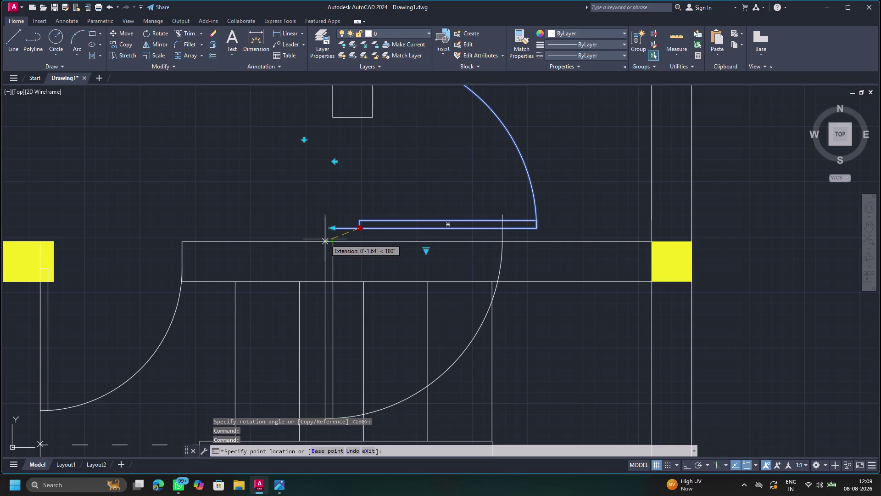
drag(325, 239, 324, 242)
key(F8)
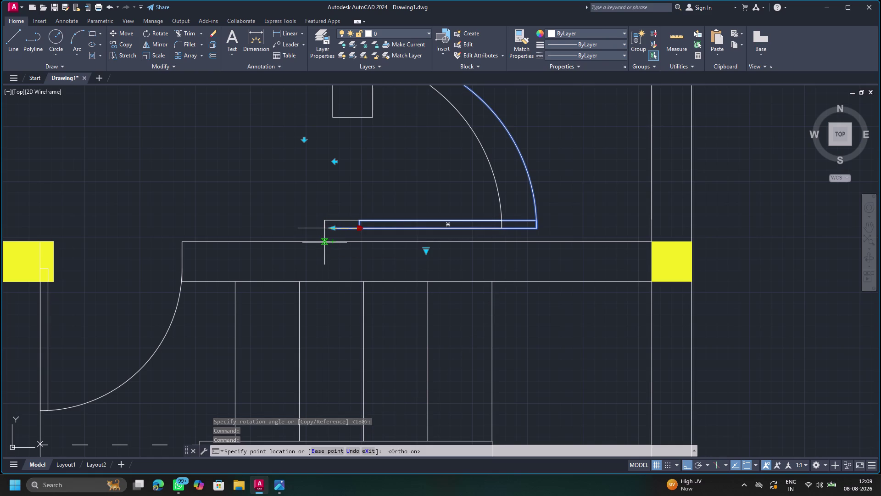
drag(324, 242, 348, 238)
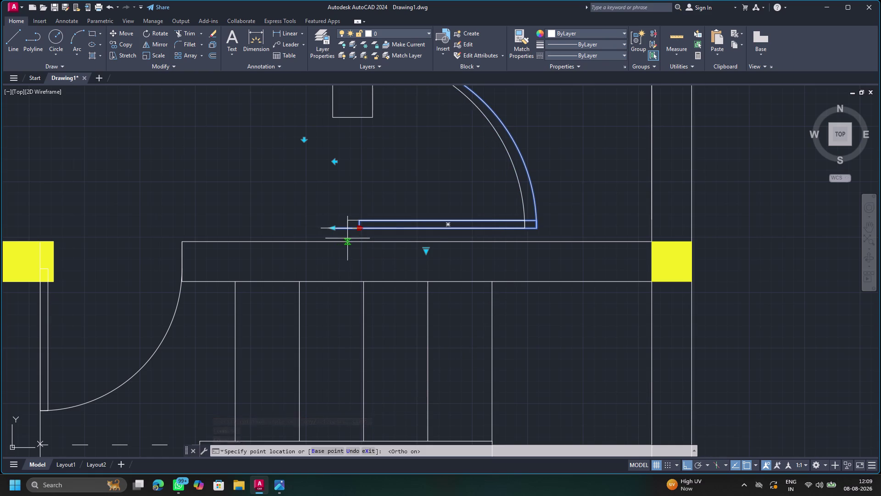
drag(348, 238, 348, 237)
click(359, 229)
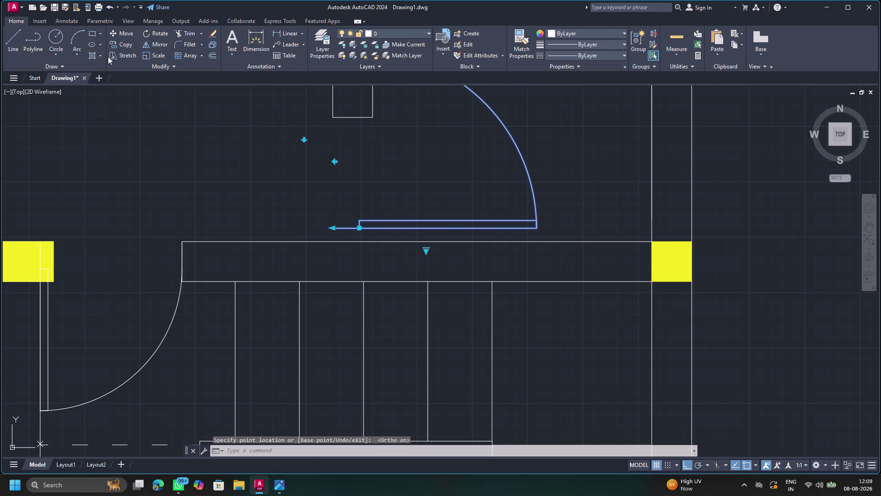
Move the upper door from its hinge corner onto the stair wall.
click(125, 34)
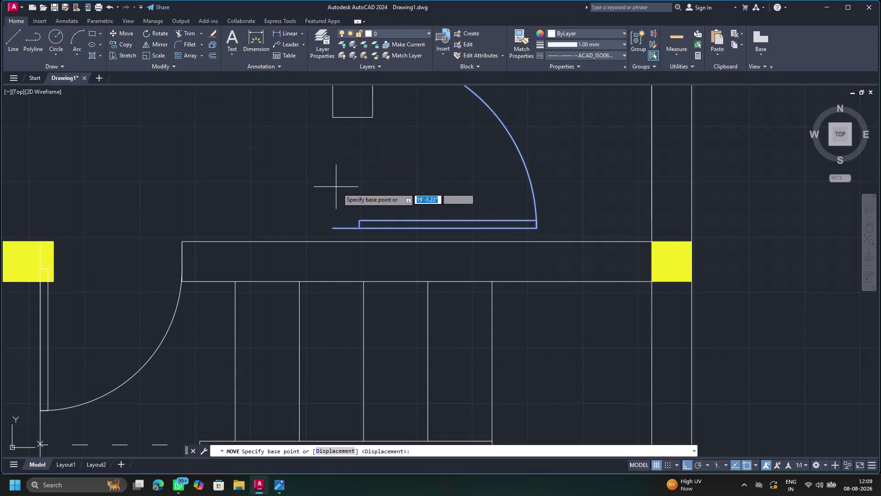
click(358, 228)
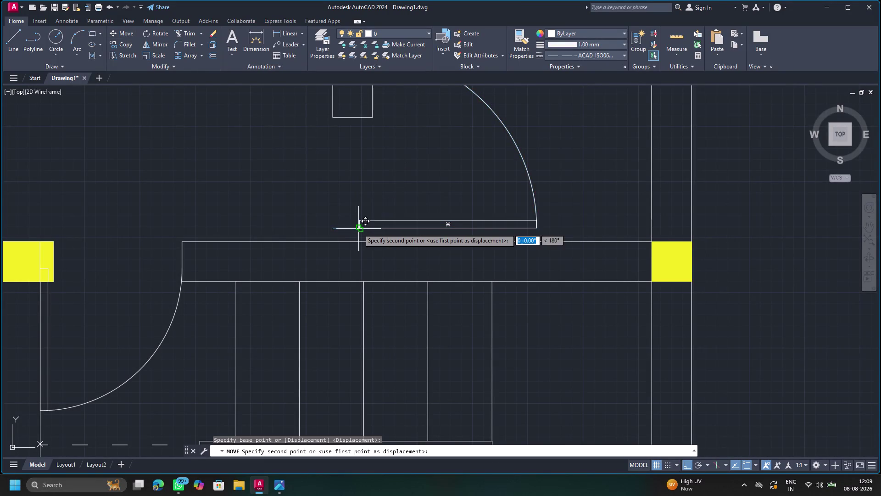
click(332, 241)
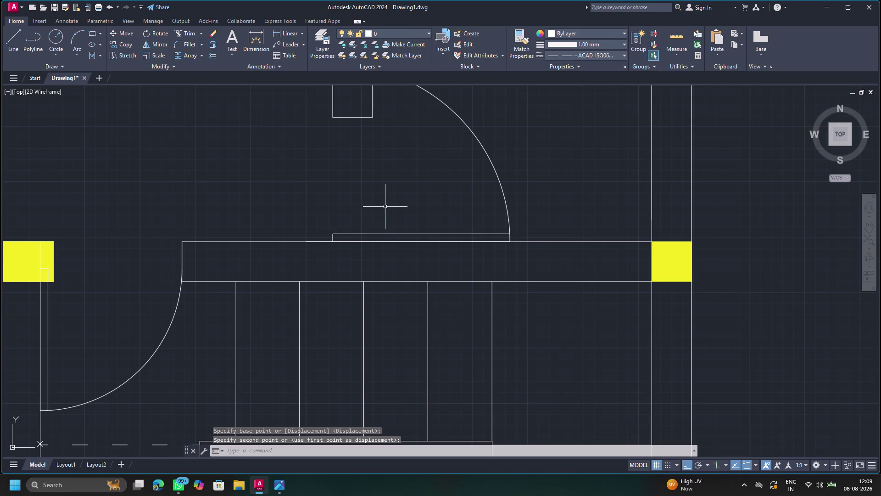
scroll(up, 3)
scroll(down, 3)
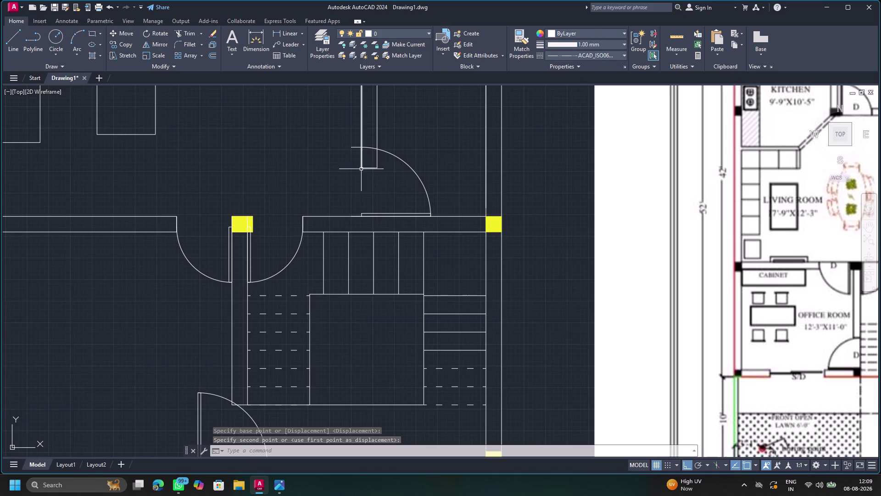
Resize the door swing arc to a new end position.
click(351, 147)
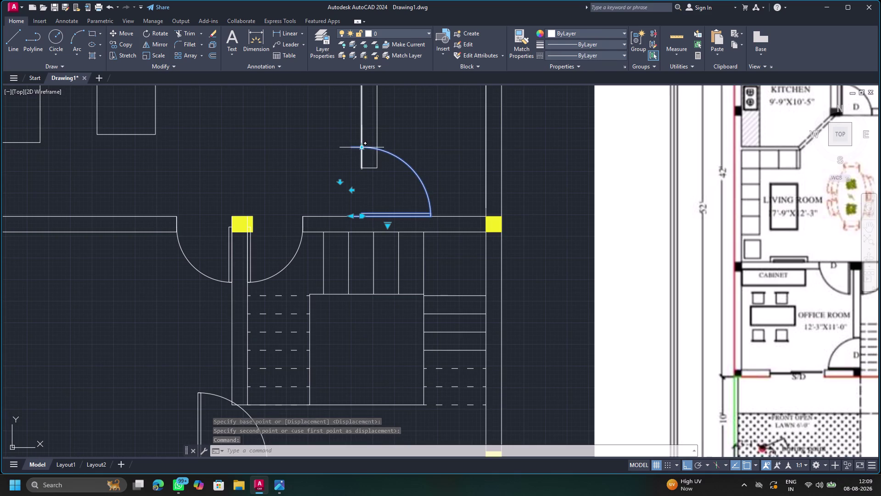
drag(361, 149, 363, 165)
click(362, 165)
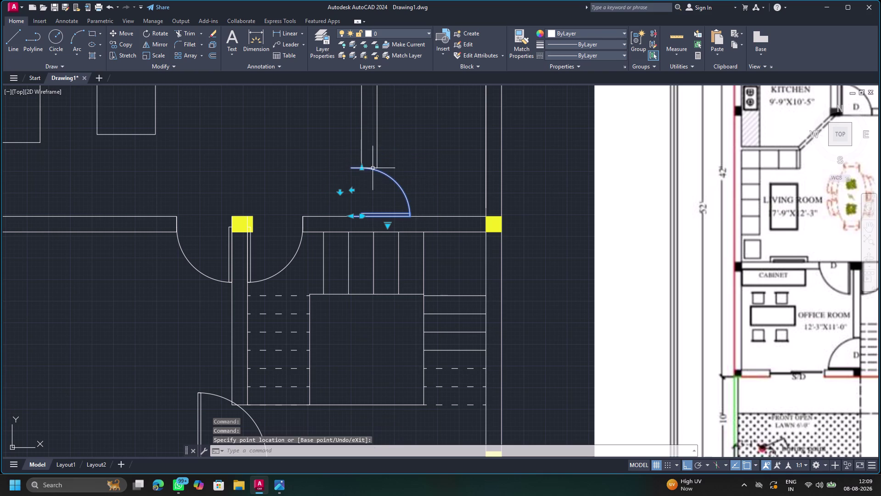
scroll(up, 3)
key(Escape)
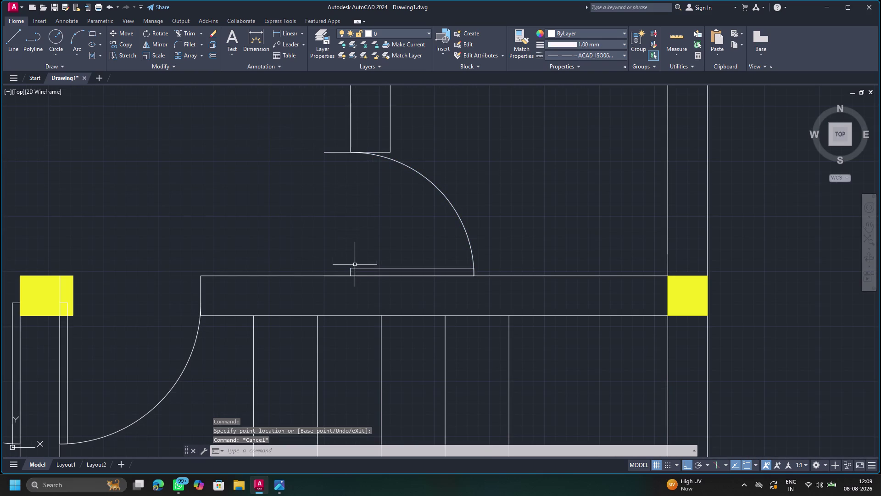
Stretch the door leaf to the wall and enlarge the swing arc to match.
click(353, 268)
drag(324, 274, 346, 274)
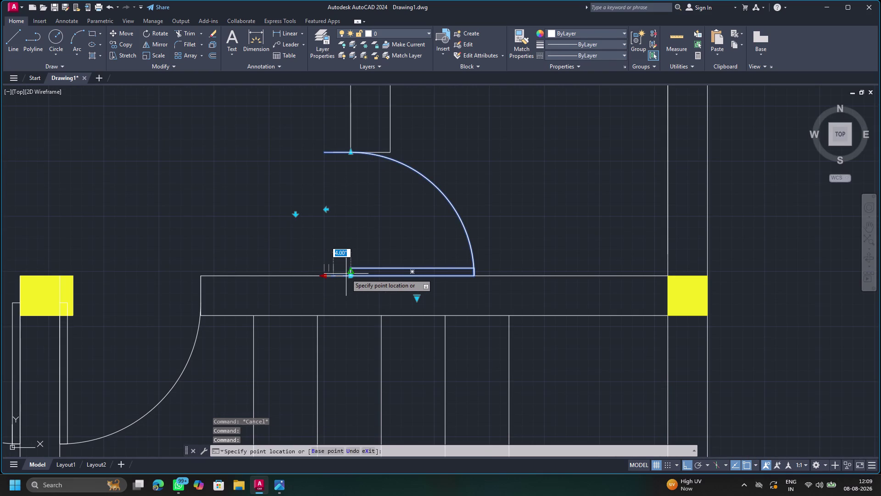
drag(346, 273, 349, 274)
click(349, 274)
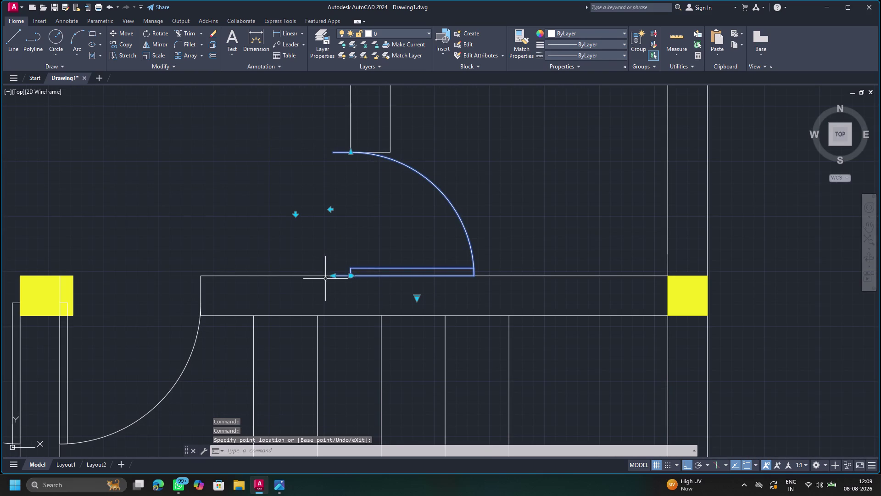
drag(350, 276, 375, 276)
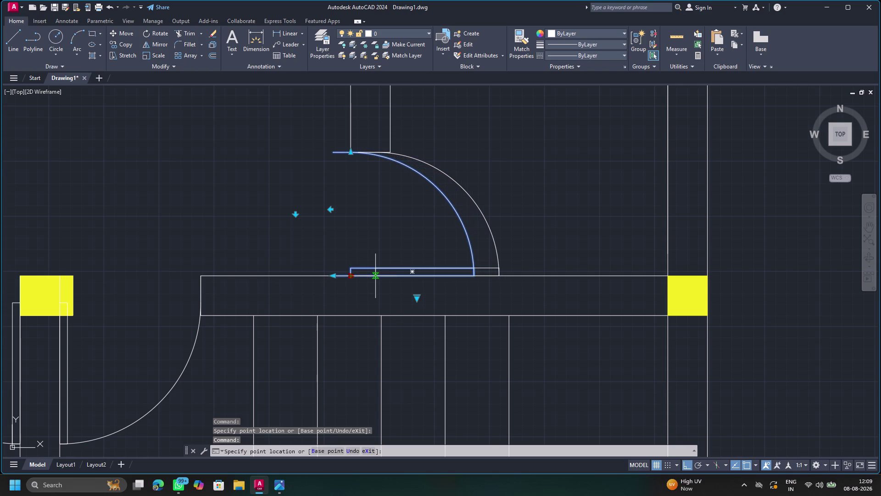
drag(374, 275, 382, 277)
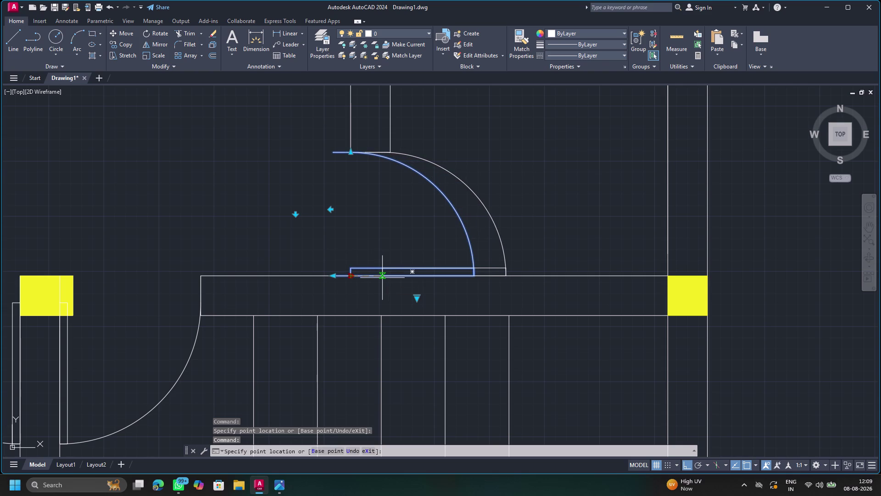
drag(382, 277, 368, 280)
click(368, 280)
key(Escape)
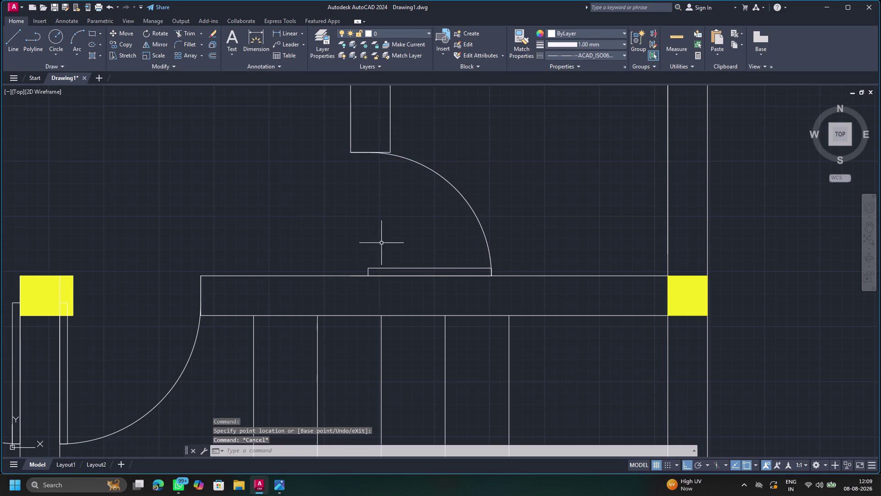
scroll(down, 3)
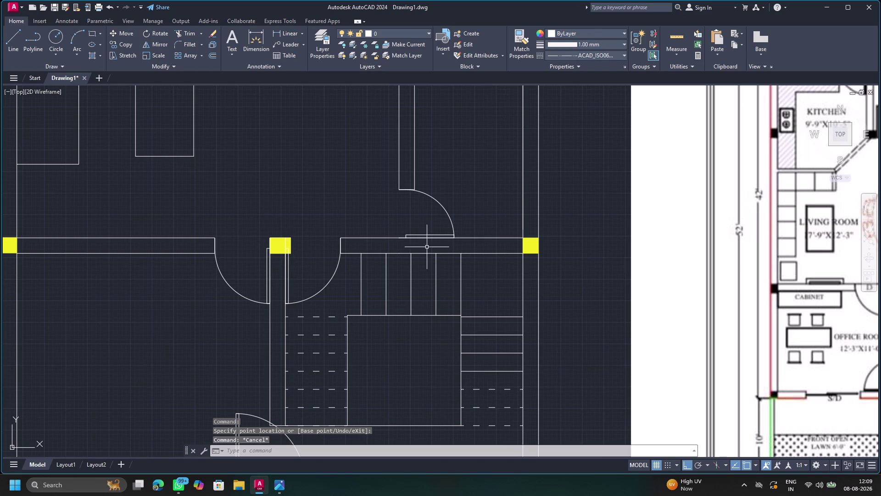
Rotate the door by the bottom wall around its hinge to a new angle.
scroll(up, 3)
scroll(up, 3)
scroll(down, 3)
scroll(down, 3)
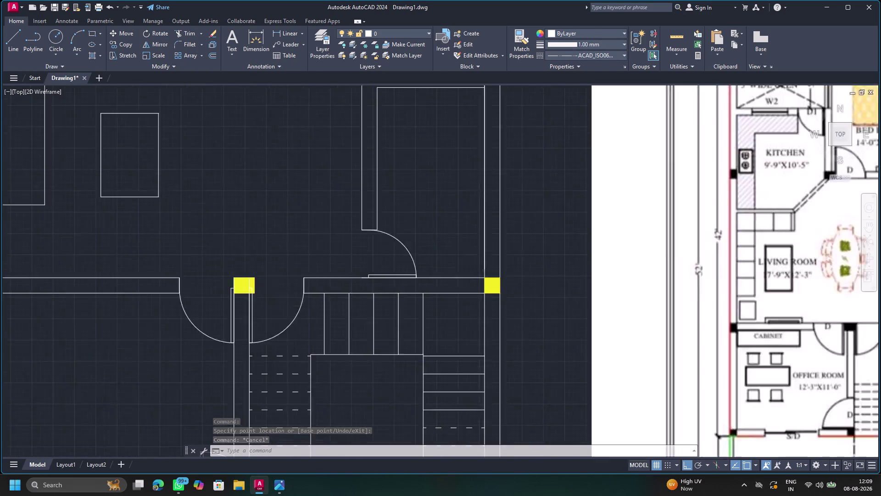
scroll(down, 3)
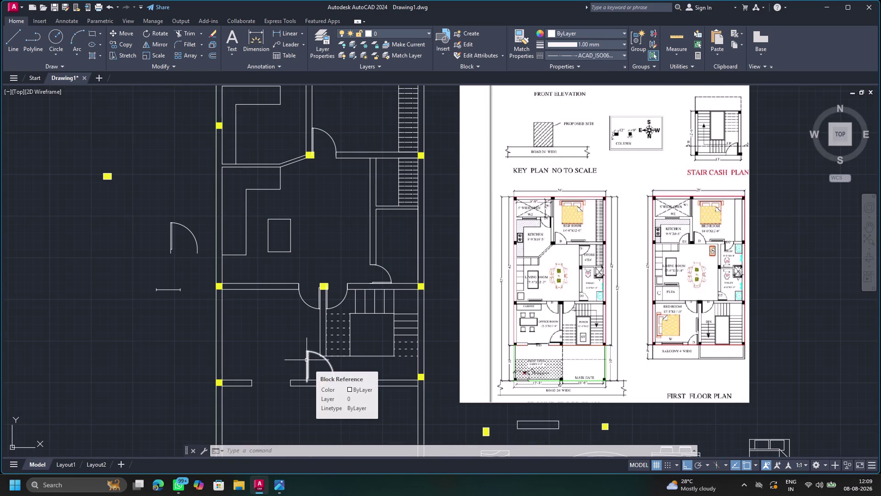
click(307, 359)
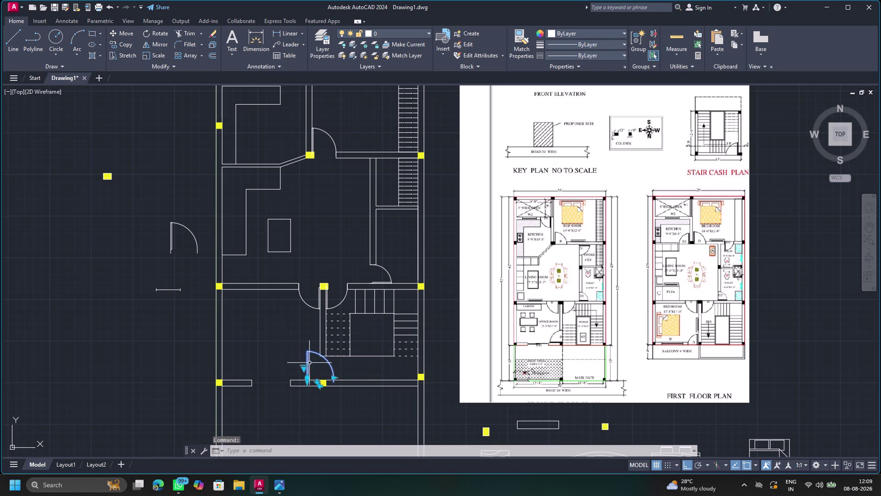
click(150, 35)
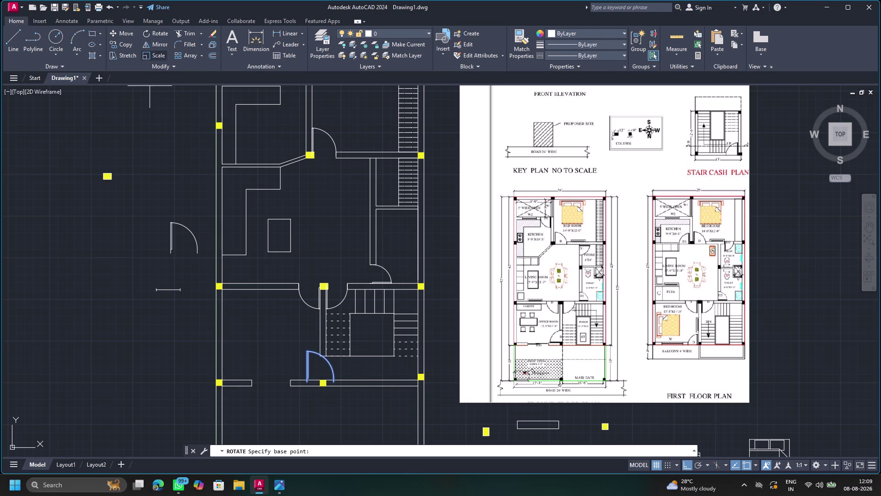
drag(307, 379, 331, 371)
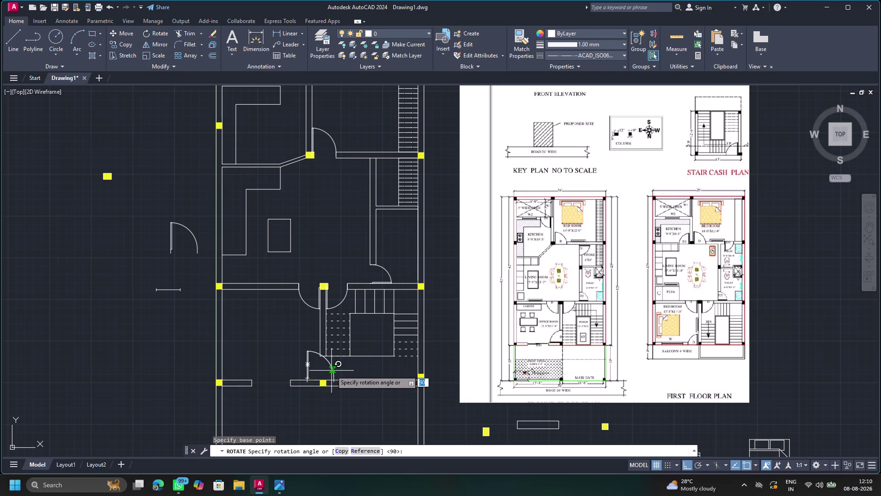
drag(331, 370, 331, 350)
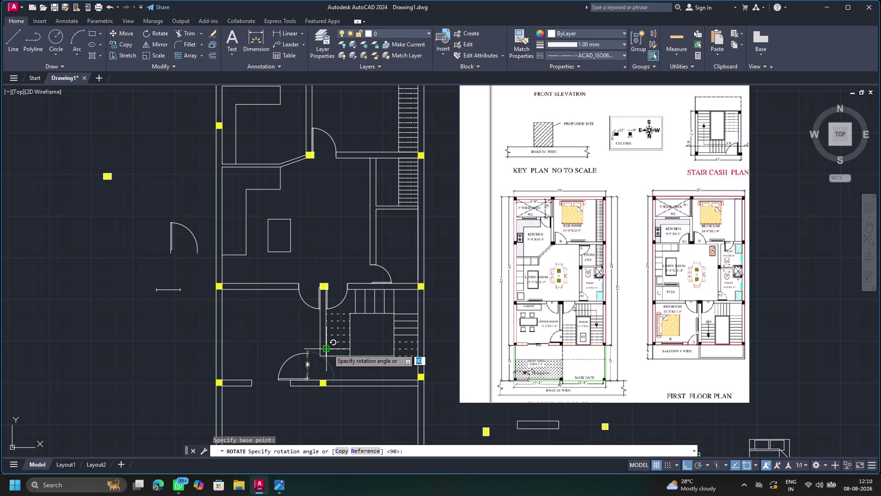
click(327, 348)
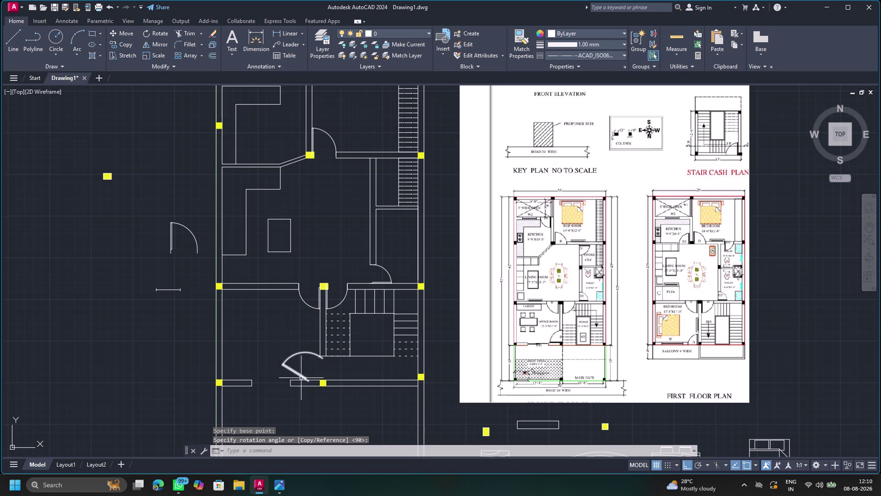
Rotate the same door twice more about its hinge.
click(299, 374)
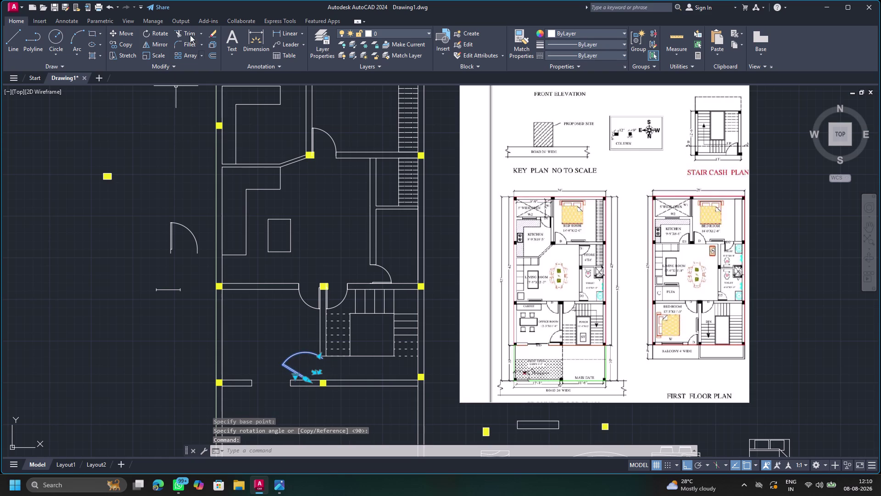
click(160, 34)
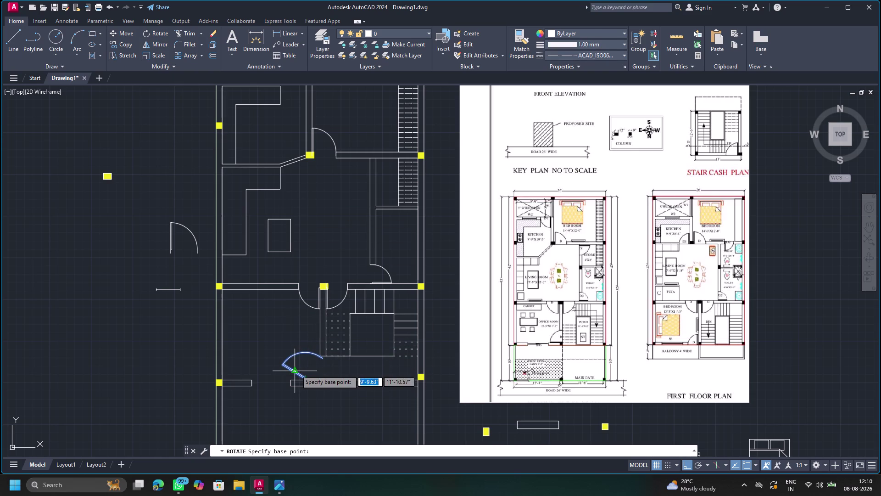
click(296, 370)
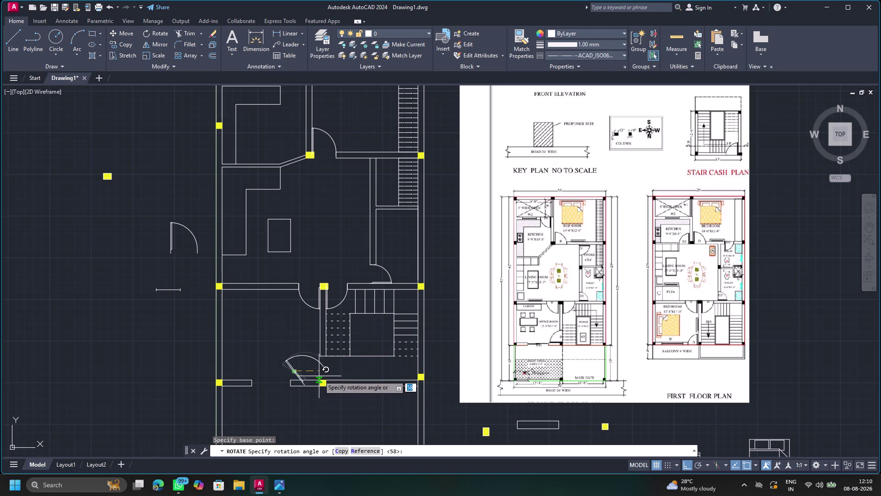
click(317, 350)
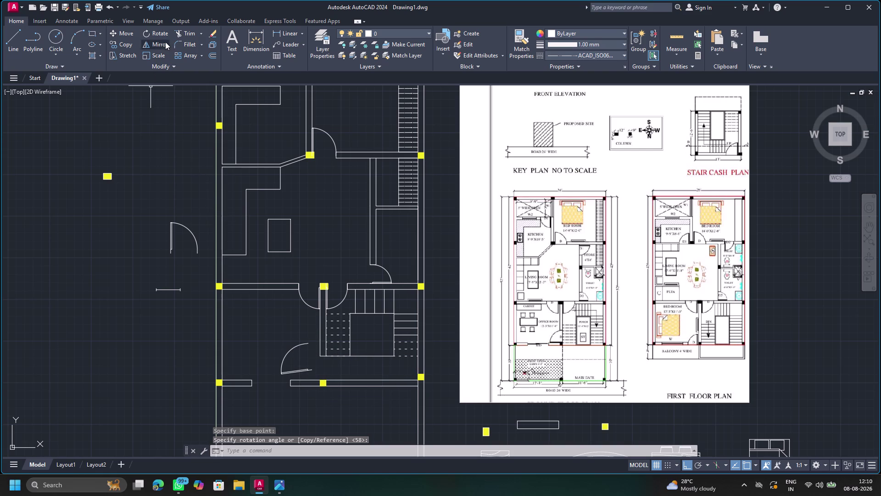
click(301, 370)
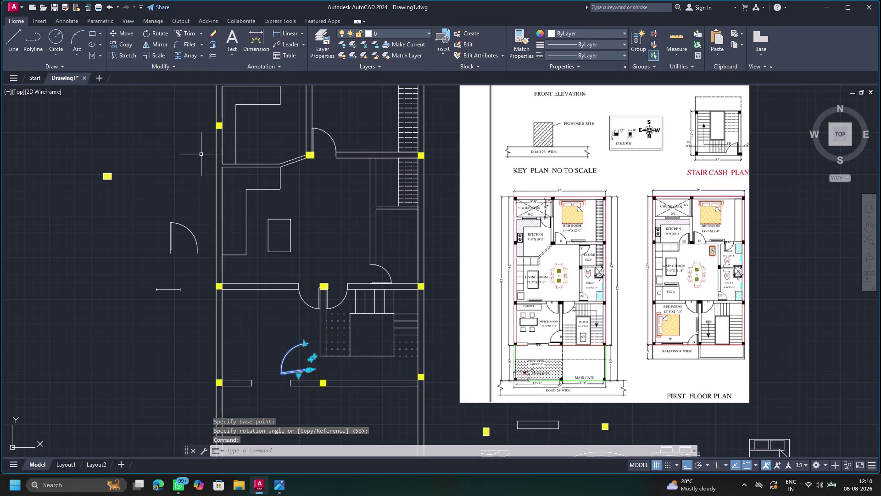
click(162, 34)
click(309, 368)
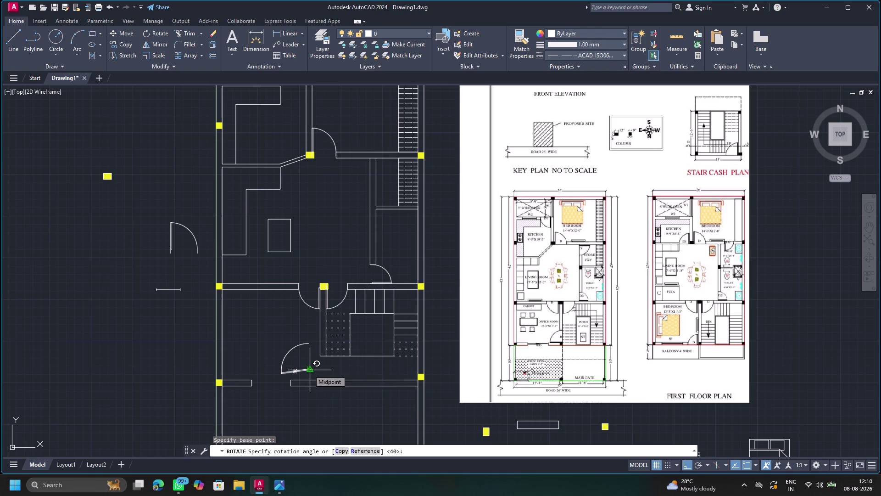
click(308, 371)
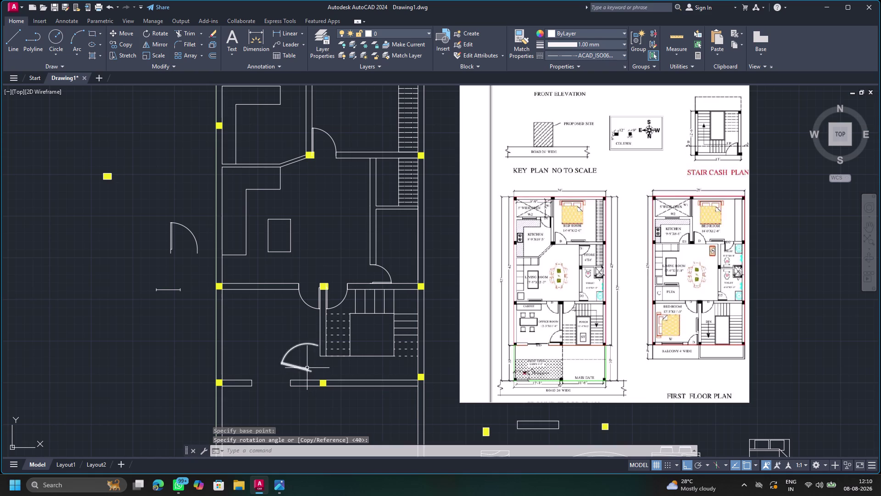
Delete the rotated door by the bottom wall.
click(306, 366)
click(301, 373)
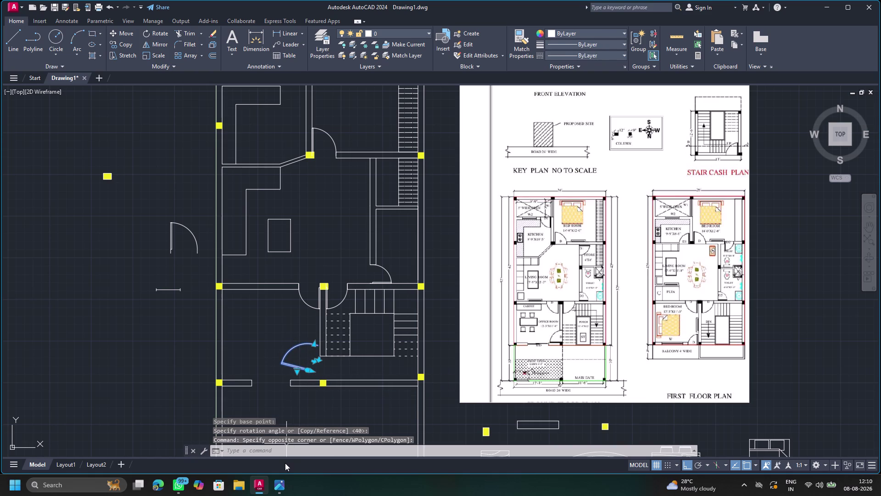
key(Delete)
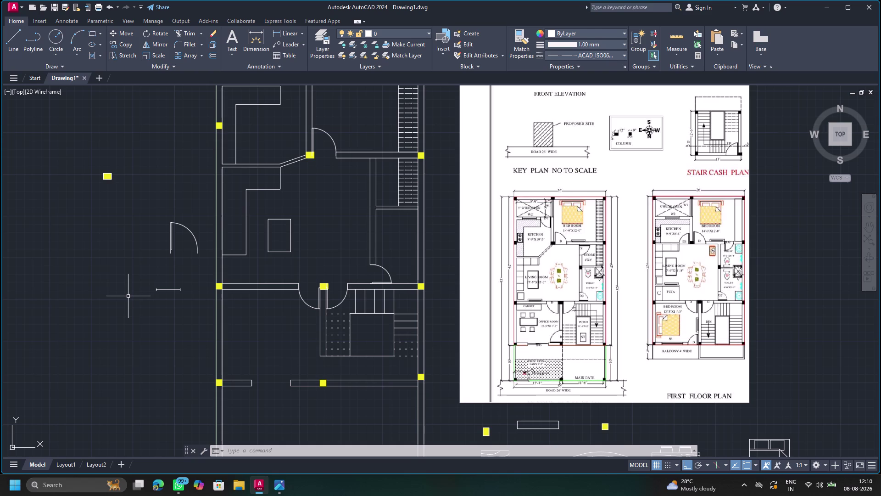
click(170, 235)
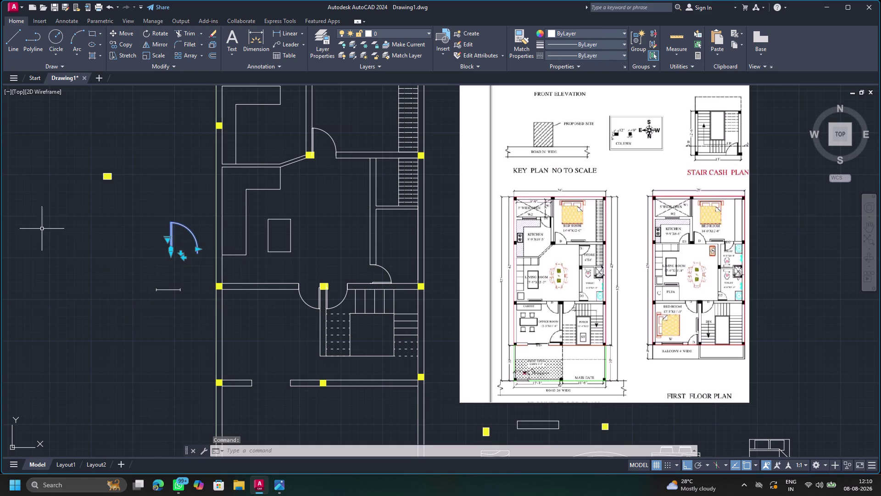
Copy the loose door from the left down to the bottom wall beside the stairs.
click(119, 44)
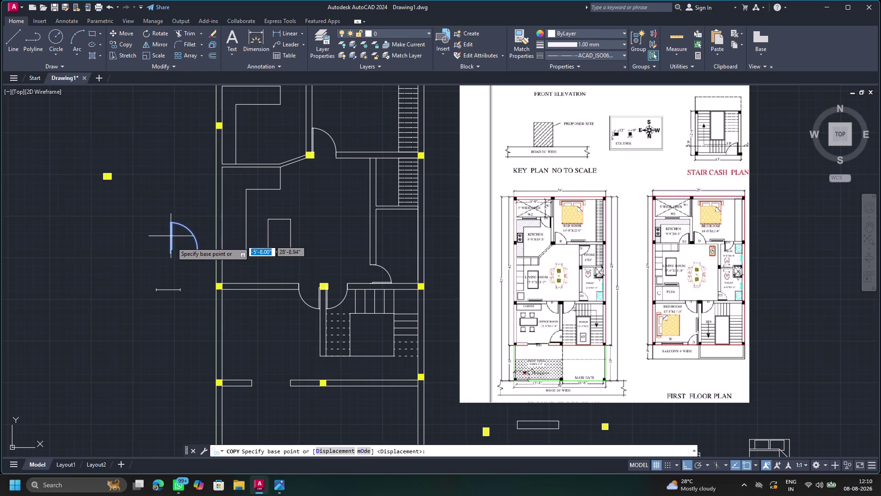
drag(169, 250, 183, 283)
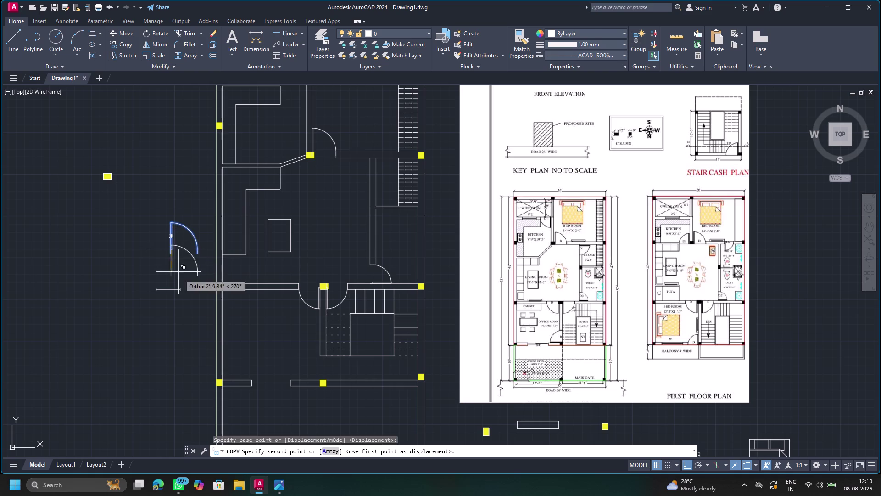
drag(183, 282, 292, 398)
key(F8)
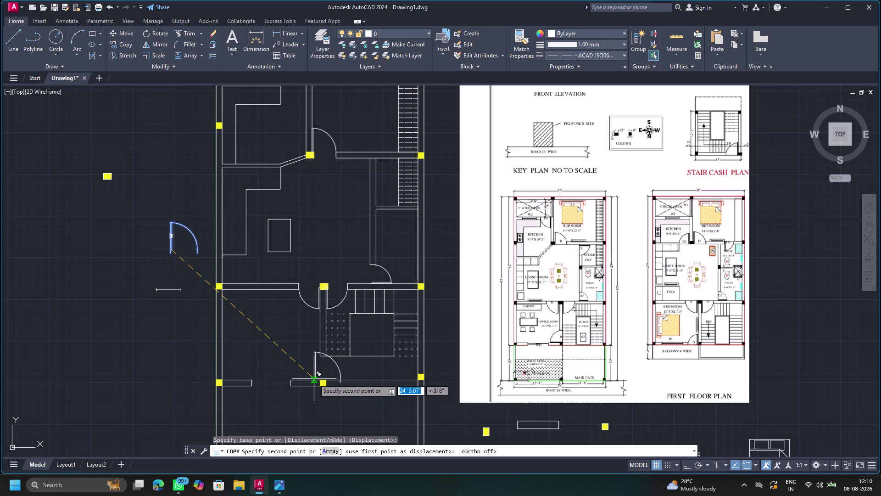
click(314, 380)
key(Escape)
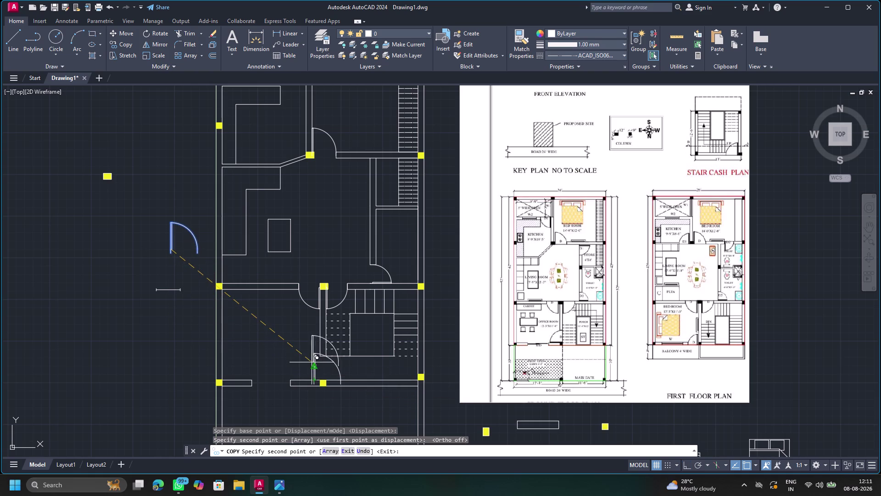
Rotate the copied door about its pivot and select its block for editing.
click(315, 367)
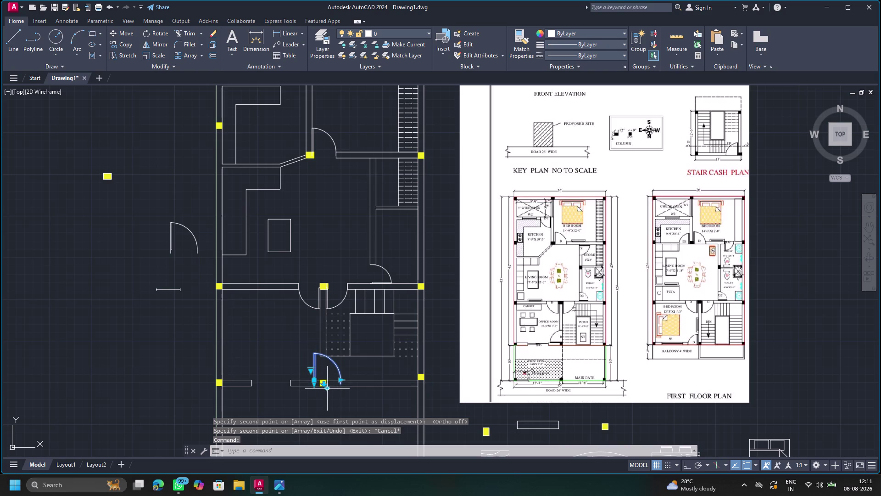
click(325, 390)
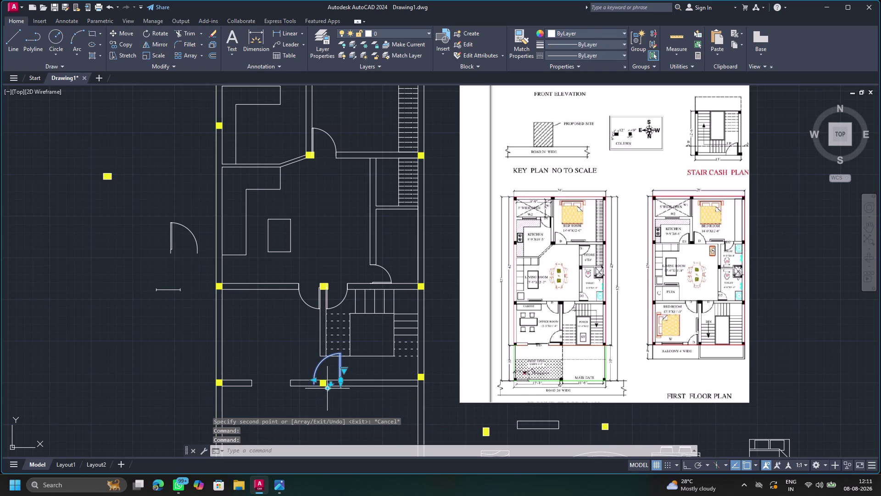
click(326, 389)
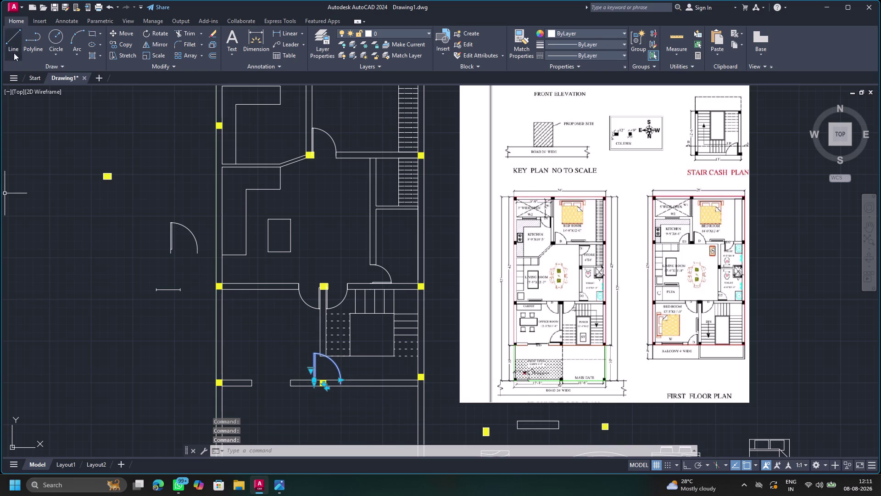
click(148, 37)
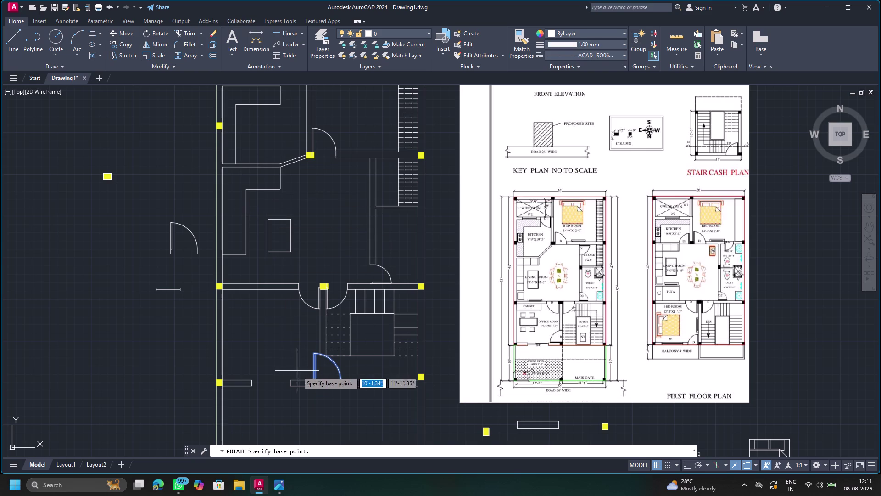
drag(316, 354, 305, 367)
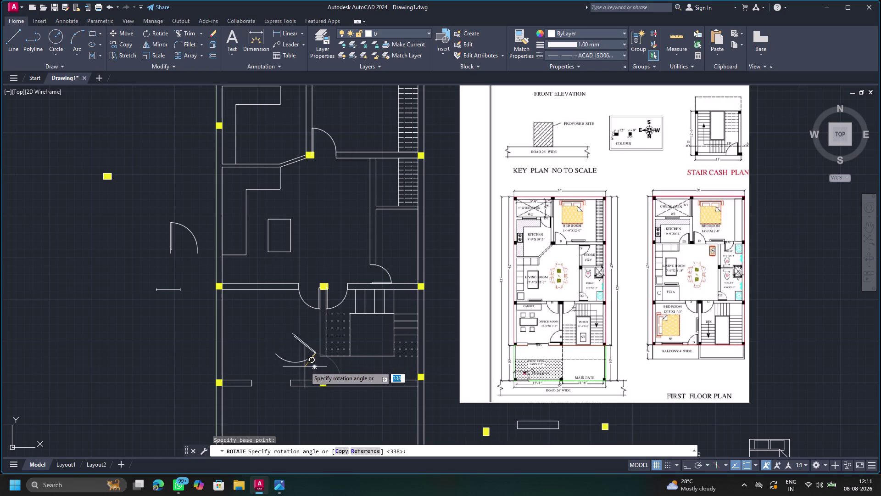
drag(305, 367, 312, 354)
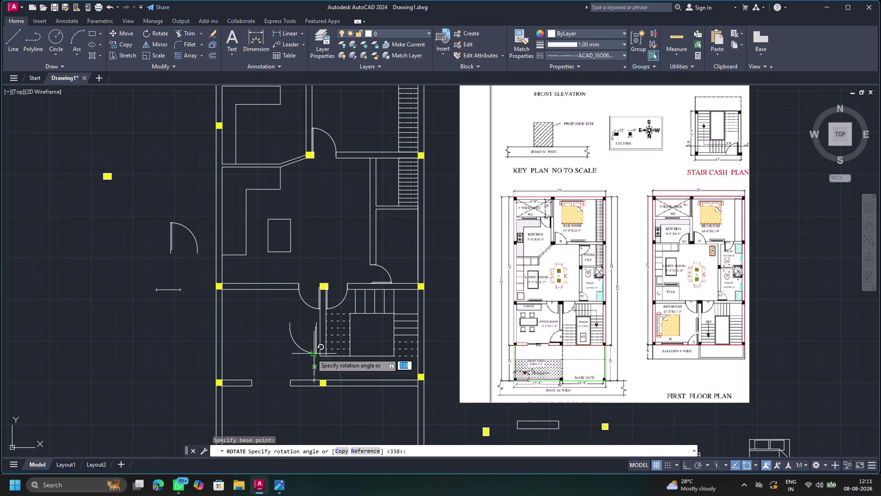
drag(311, 353, 309, 340)
click(309, 340)
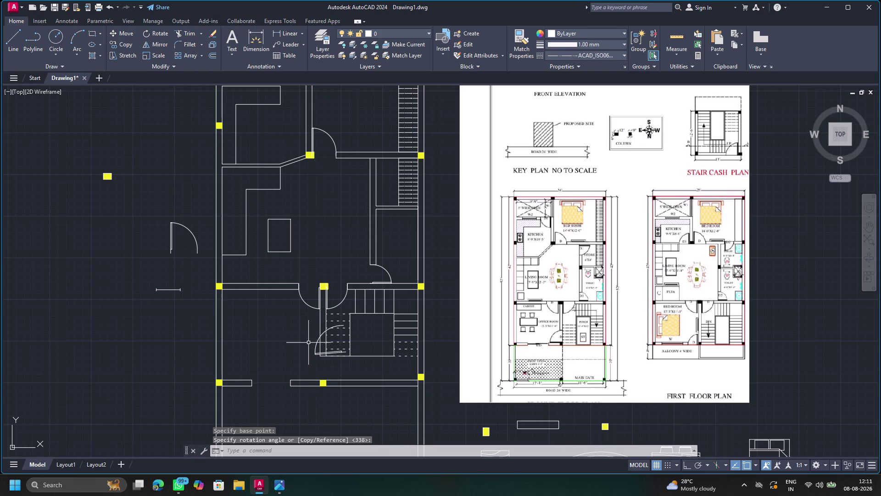
click(316, 353)
drag(316, 354, 308, 360)
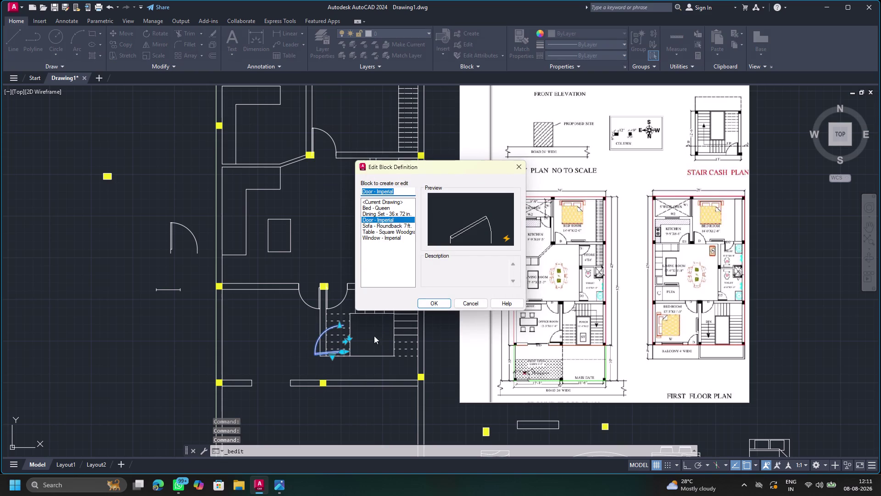
click(438, 302)
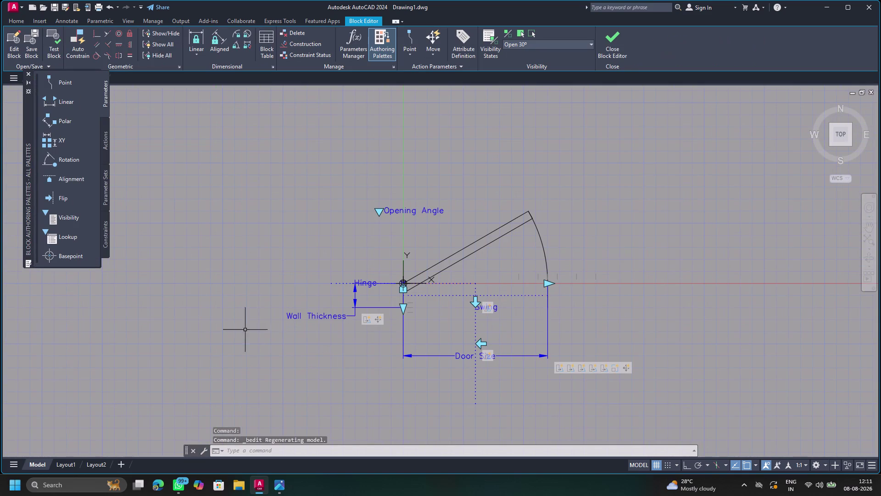
key(Escape)
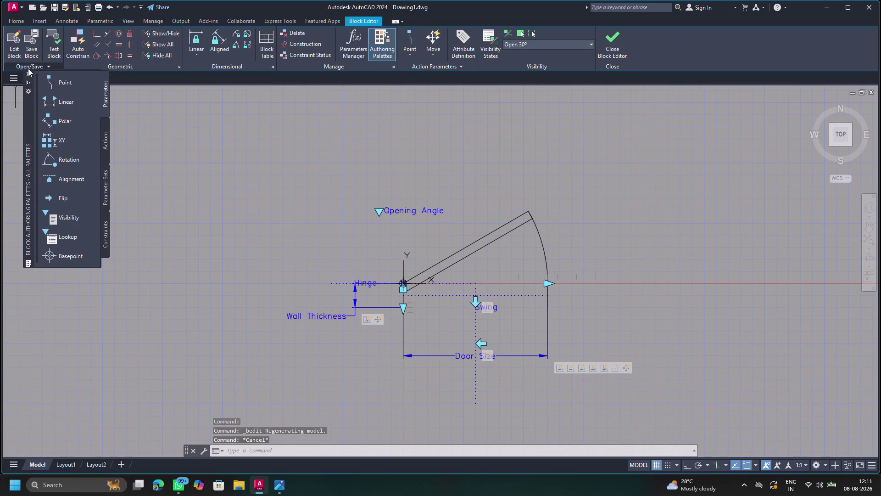
click(27, 74)
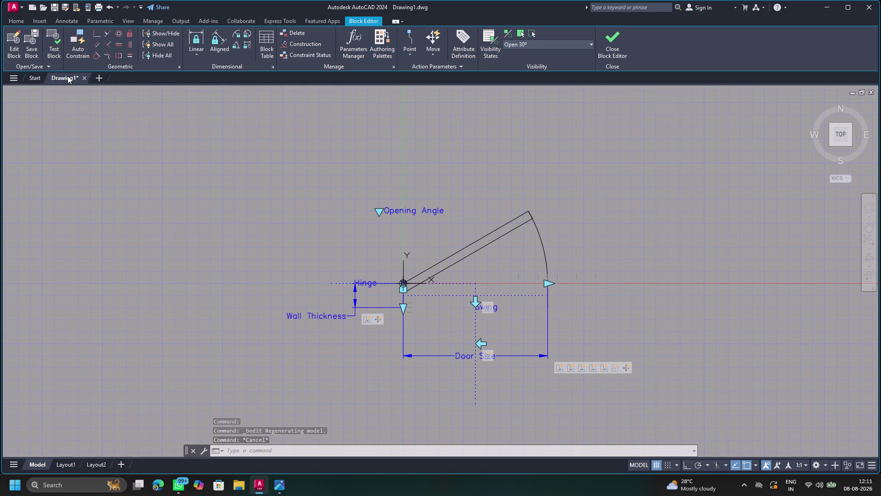
click(68, 76)
scroll(down, 3)
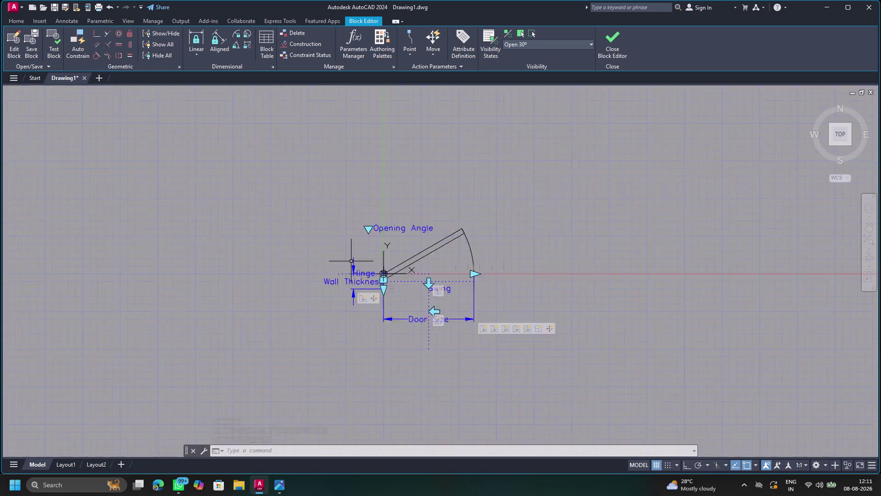
scroll(down, 3)
scroll(down, 3)
scroll(up, 3)
scroll(up, 3)
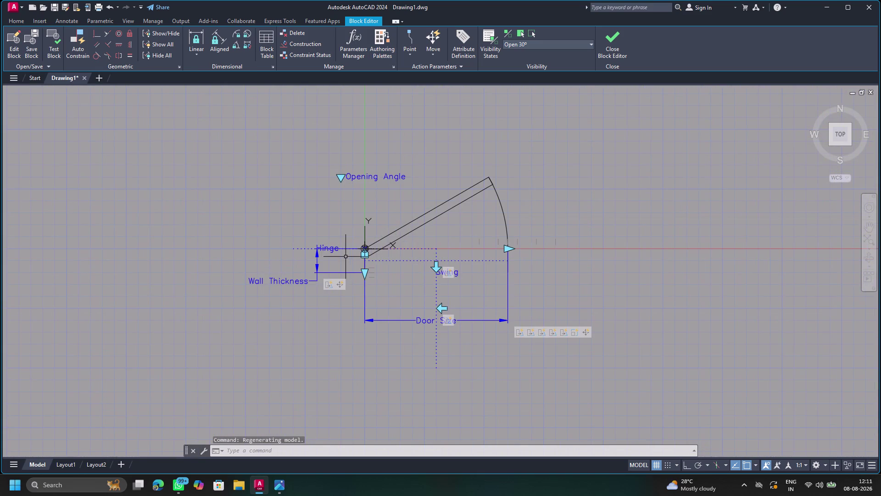
scroll(up, 3)
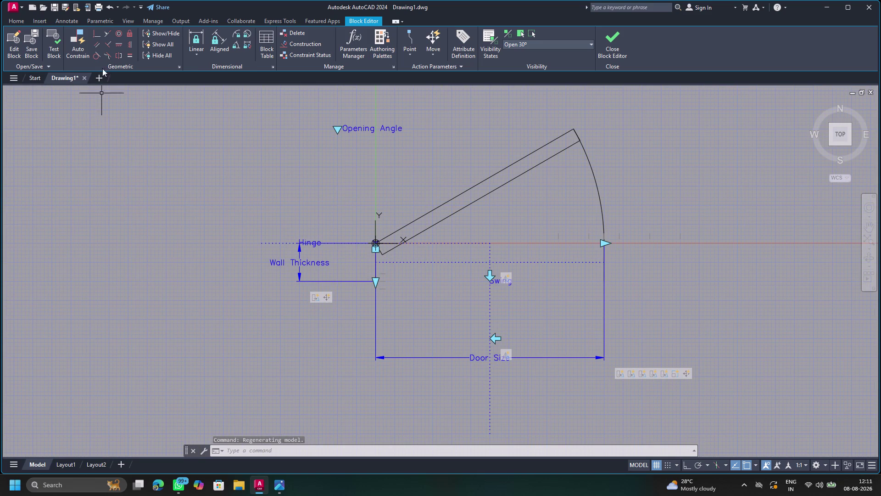
click(115, 6)
click(108, 8)
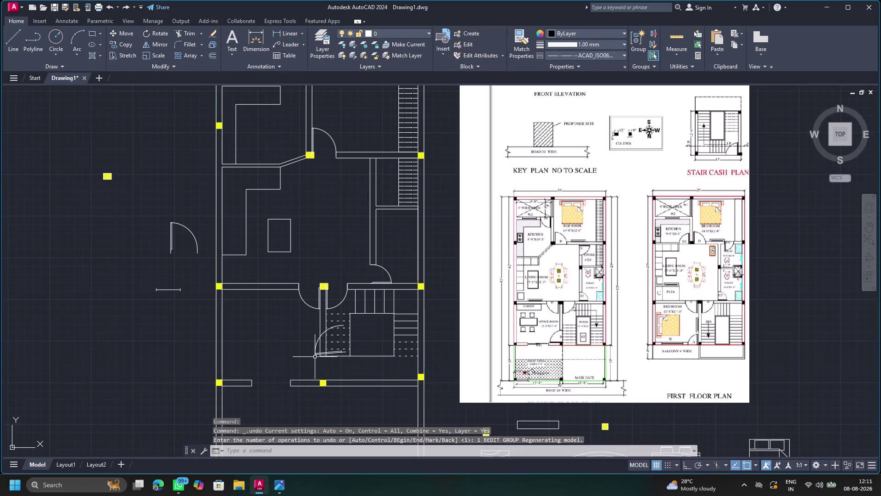
Zoom to the lower doorway and stretch the door swing toward the stair wall corner.
click(316, 354)
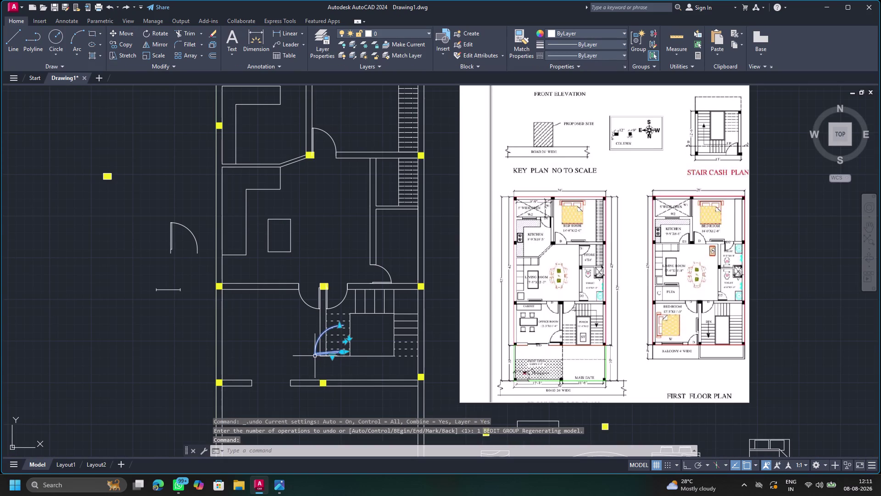
drag(314, 355, 297, 378)
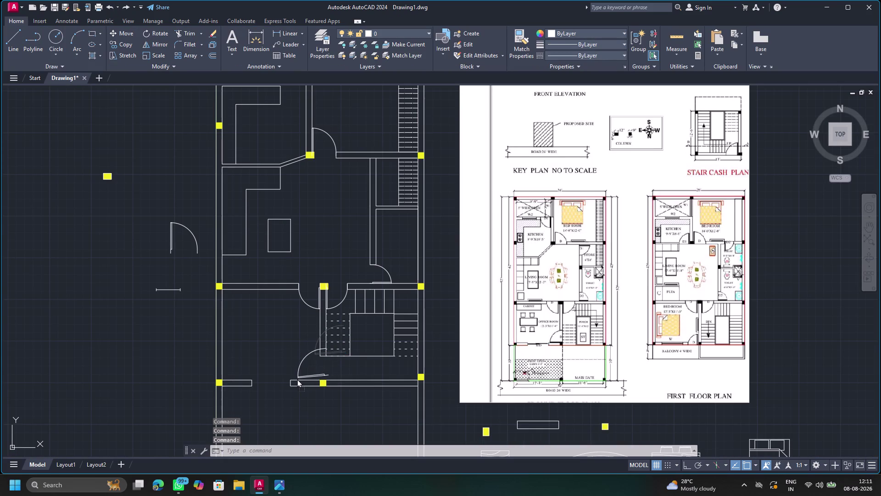
drag(297, 378, 294, 382)
scroll(up, 3)
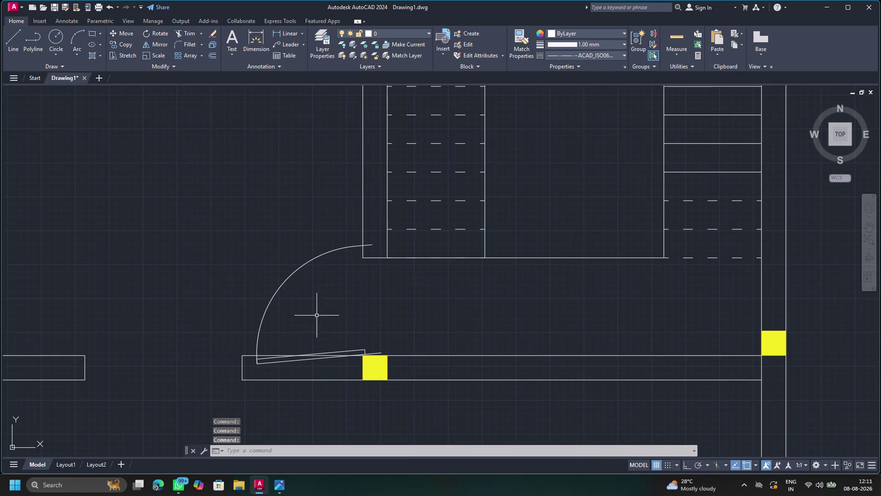
click(376, 353)
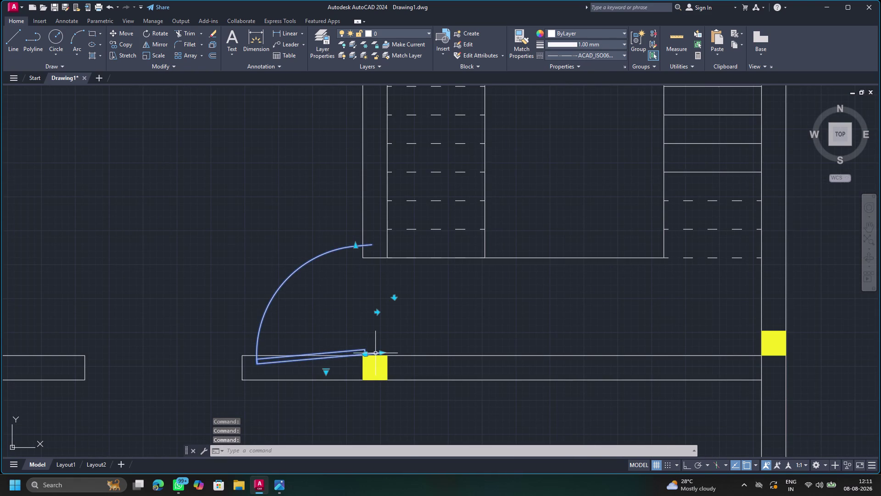
drag(380, 352, 381, 361)
click(380, 361)
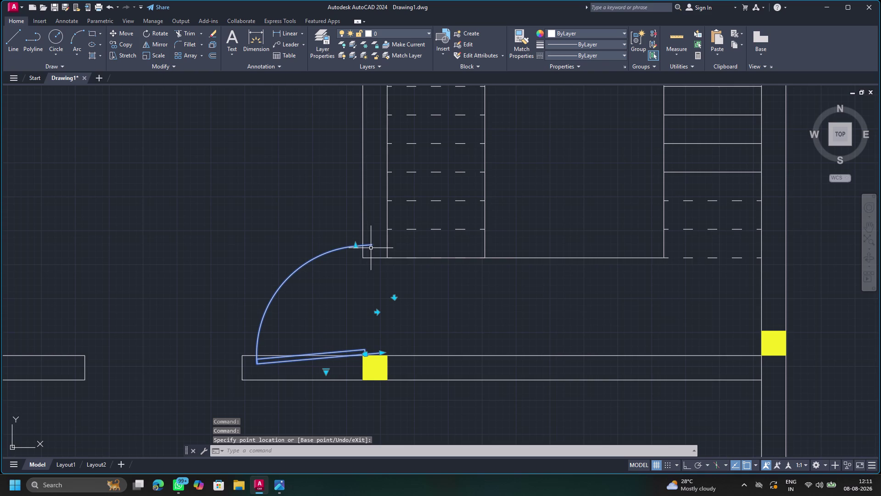
drag(371, 246, 372, 250)
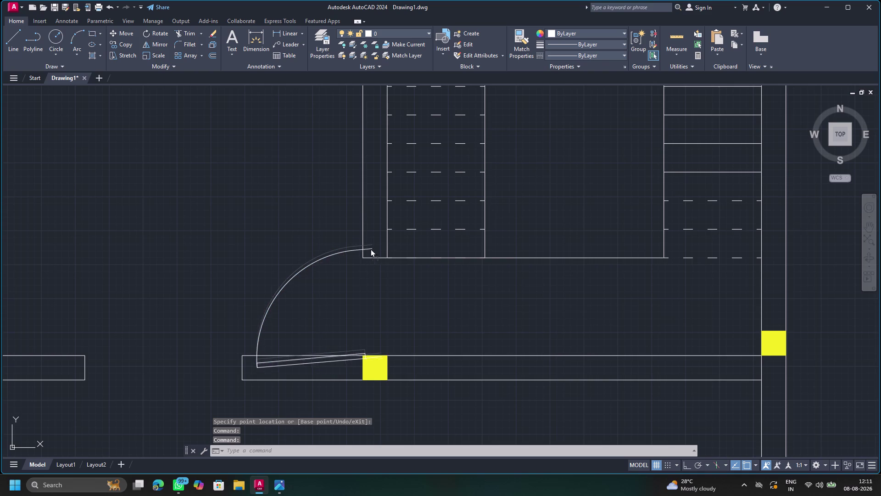
drag(371, 250, 371, 230)
Rotate the door so its arc meets the wall corner.
click(350, 230)
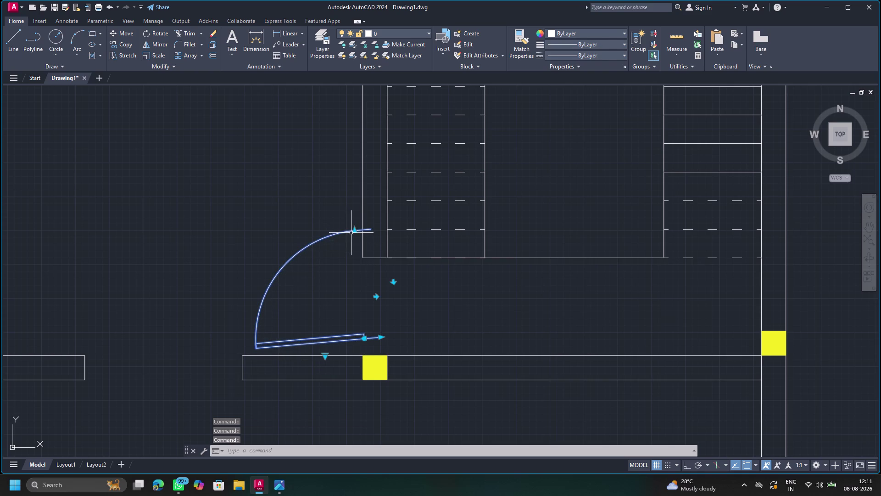
click(160, 30)
drag(367, 228, 368, 269)
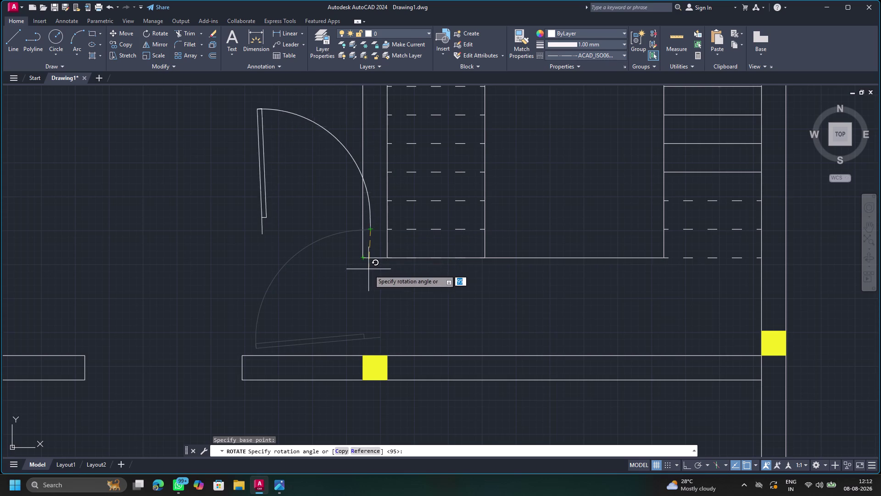
drag(368, 269, 366, 278)
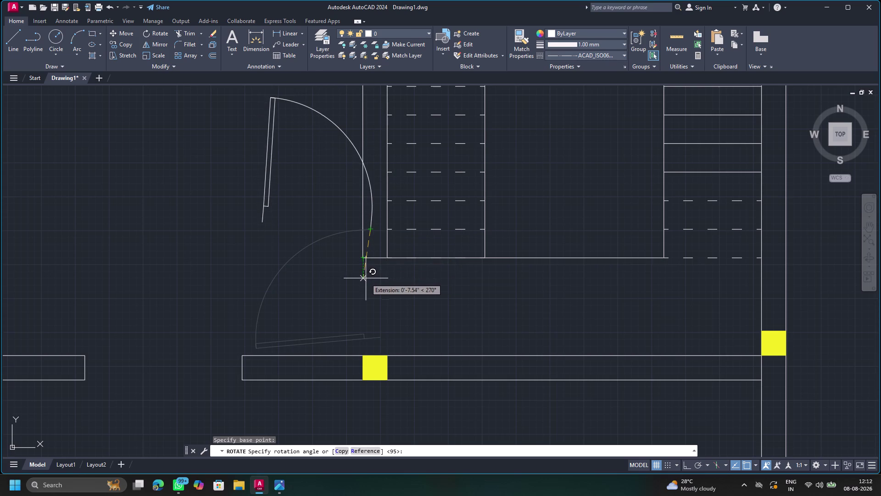
drag(366, 279, 399, 232)
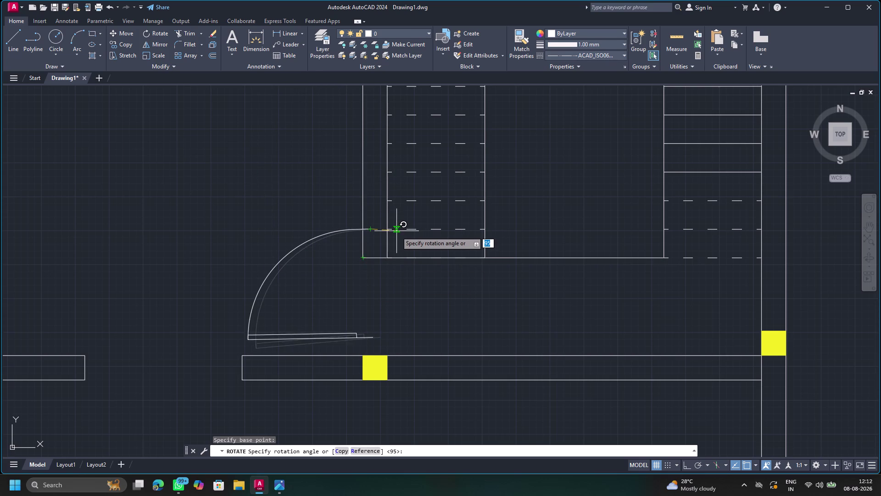
click(397, 231)
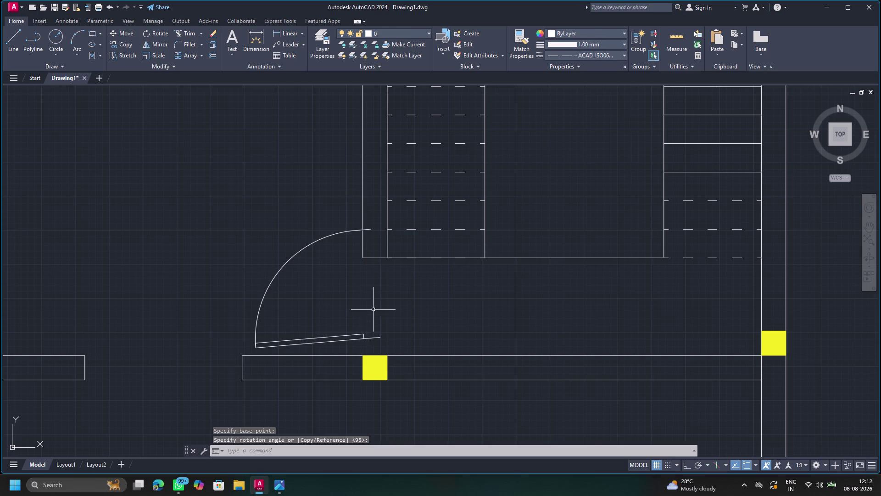
Rotate the door leaf about its hinge to align with the arc's end.
click(354, 335)
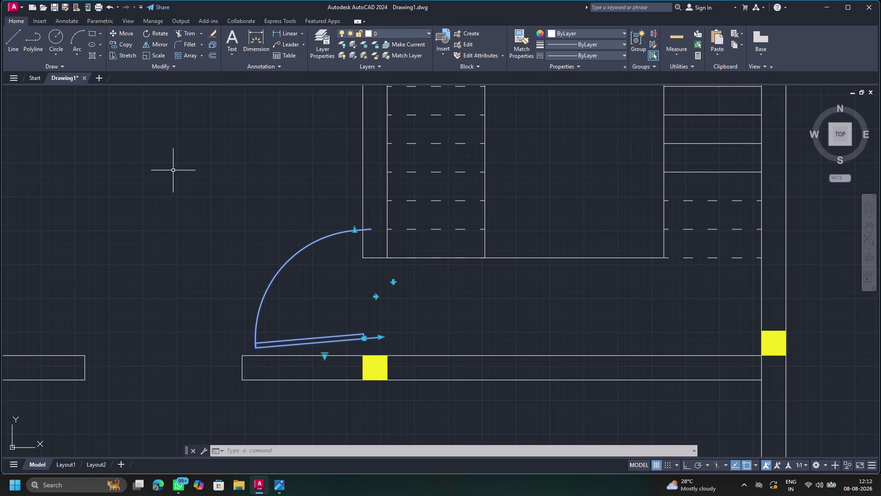
click(166, 32)
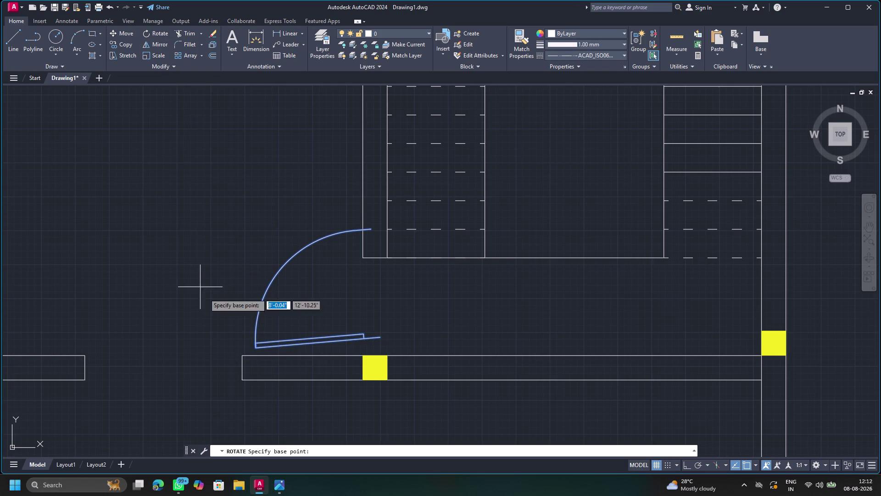
drag(254, 347, 253, 343)
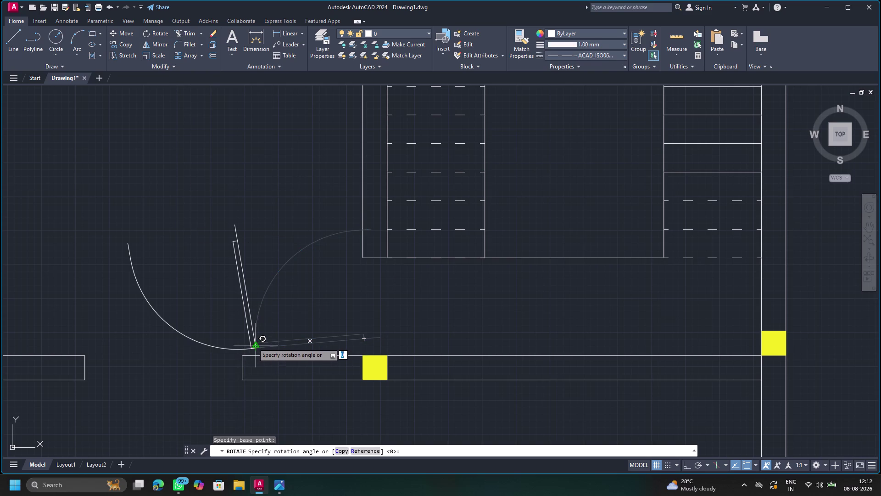
drag(253, 342, 277, 345)
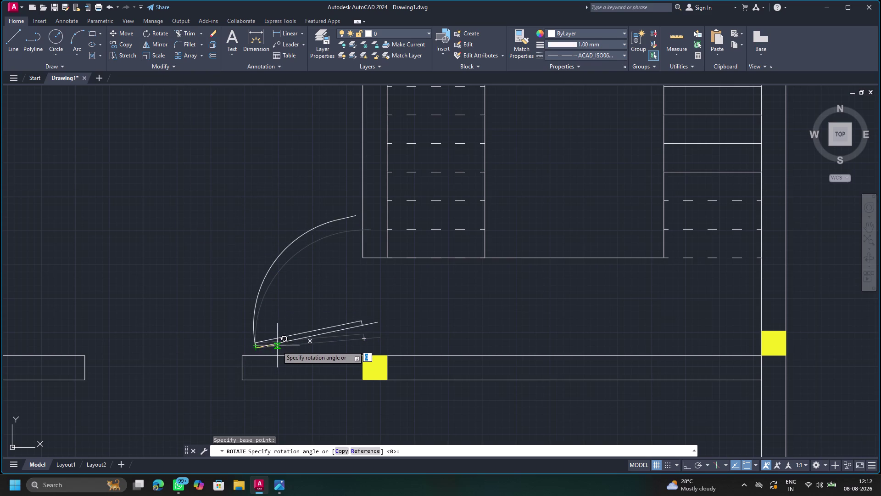
drag(277, 345, 277, 349)
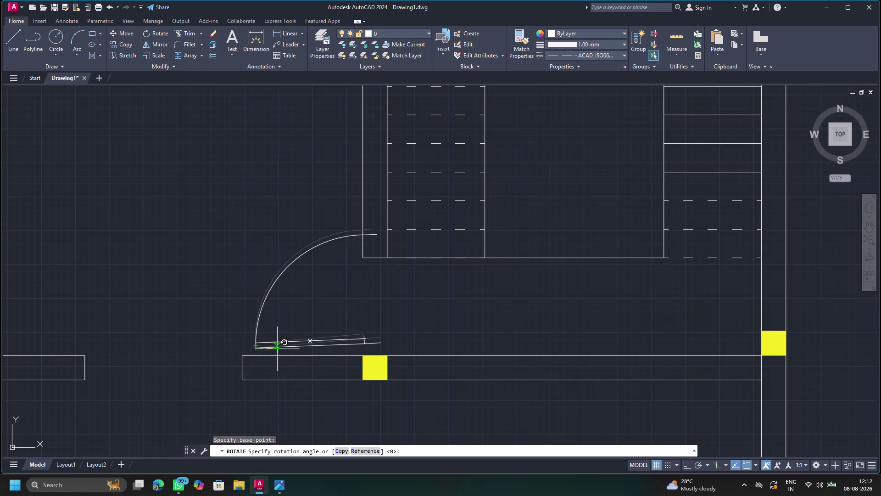
drag(277, 349, 277, 350)
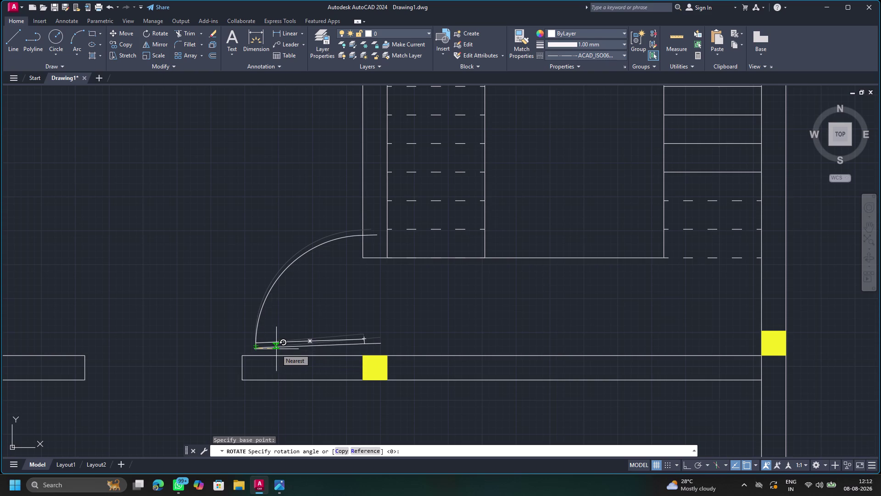
click(276, 349)
click(306, 337)
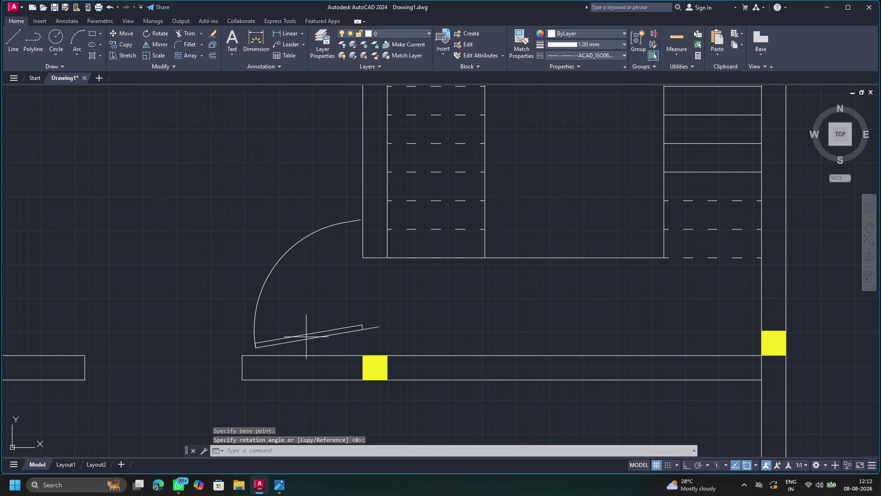
key(Escape)
Select the stray line beside the door for removal.
click(306, 336)
click(302, 337)
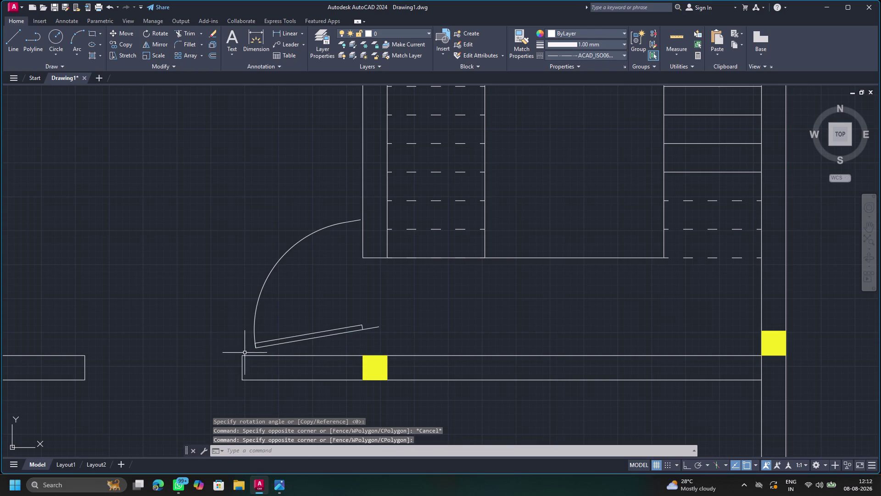
click(255, 345)
Delete the stray line and bring the whole floor plan into view.
key(Delete)
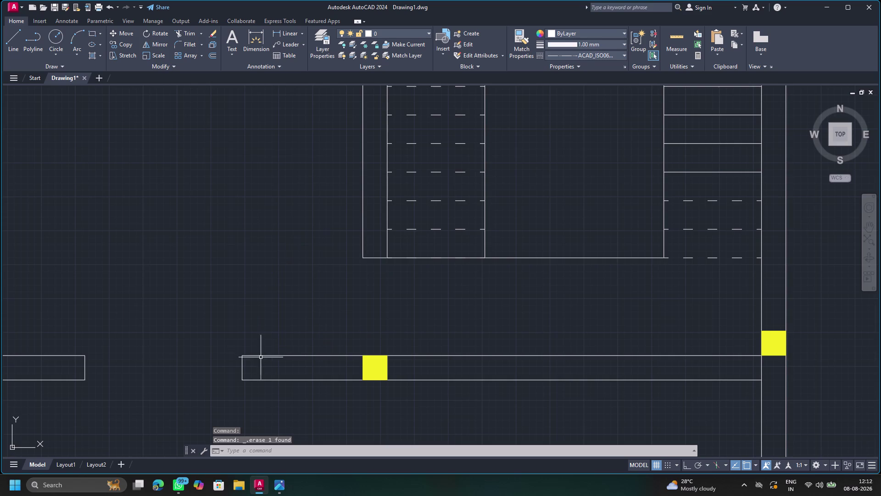
scroll(down, 3)
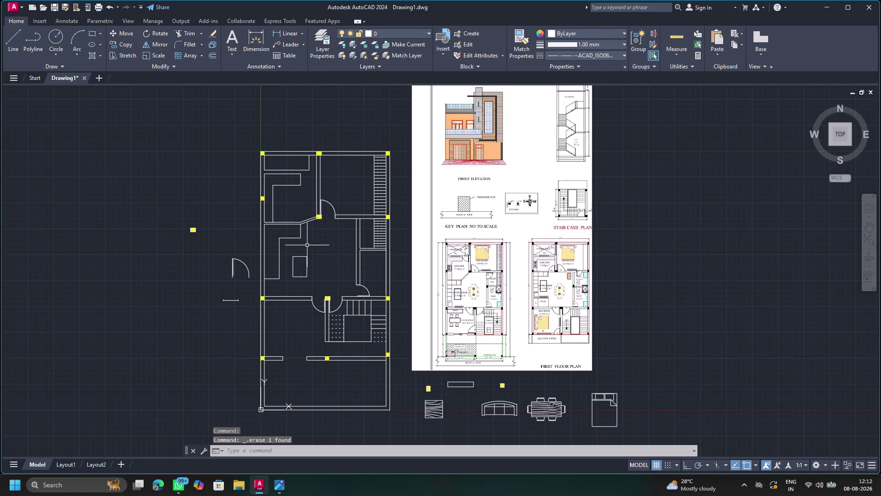
scroll(up, 3)
middle_drag(301, 177, 323, 284)
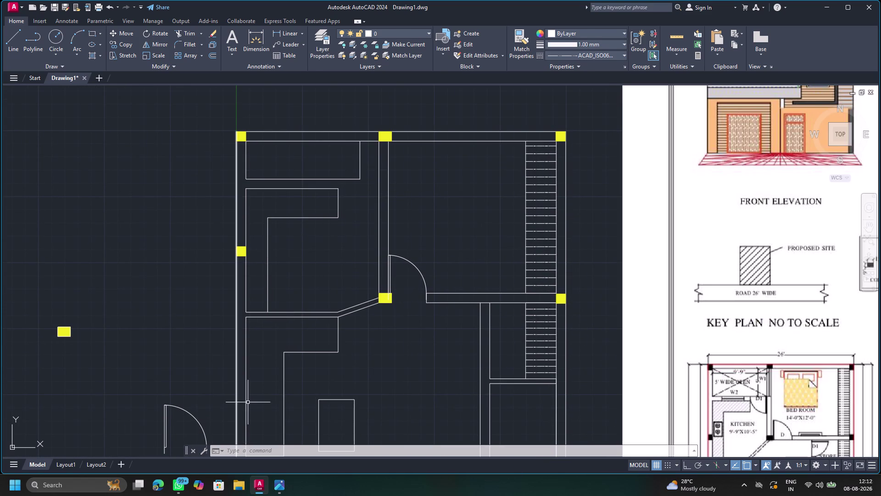
Copy the bottom-left door symbol into the upper-left room doorway.
click(170, 405)
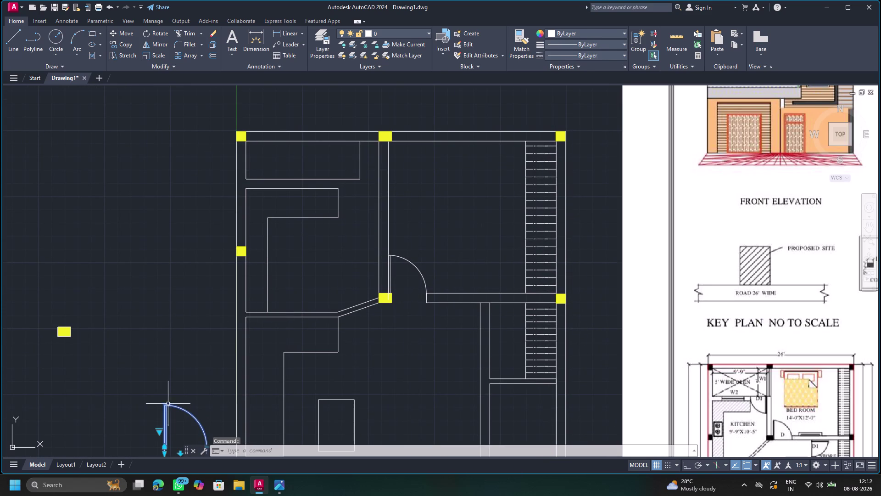
click(122, 47)
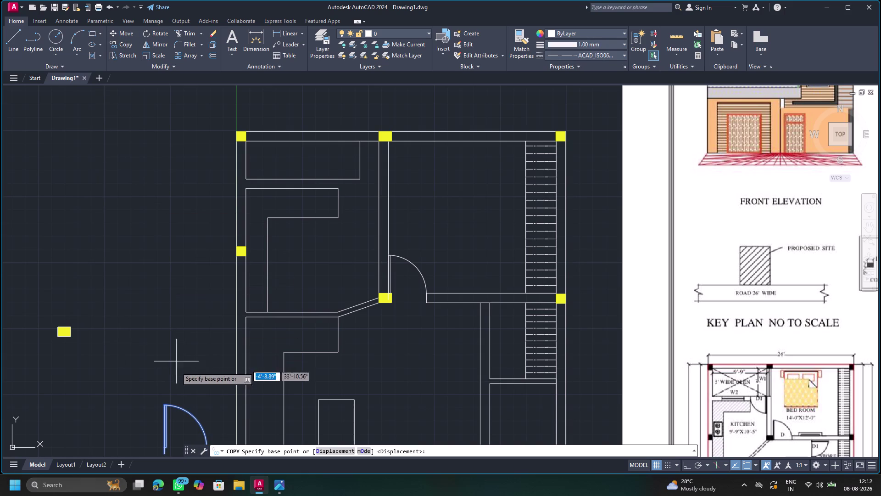
drag(163, 404, 274, 261)
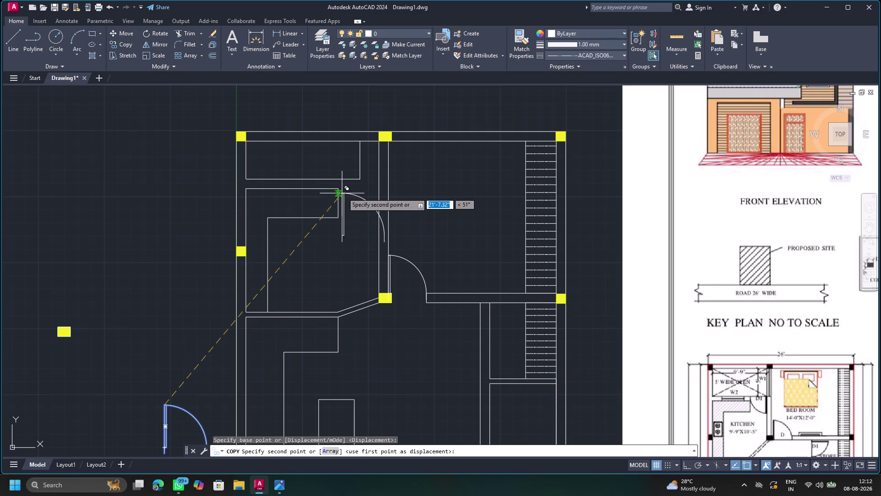
click(341, 186)
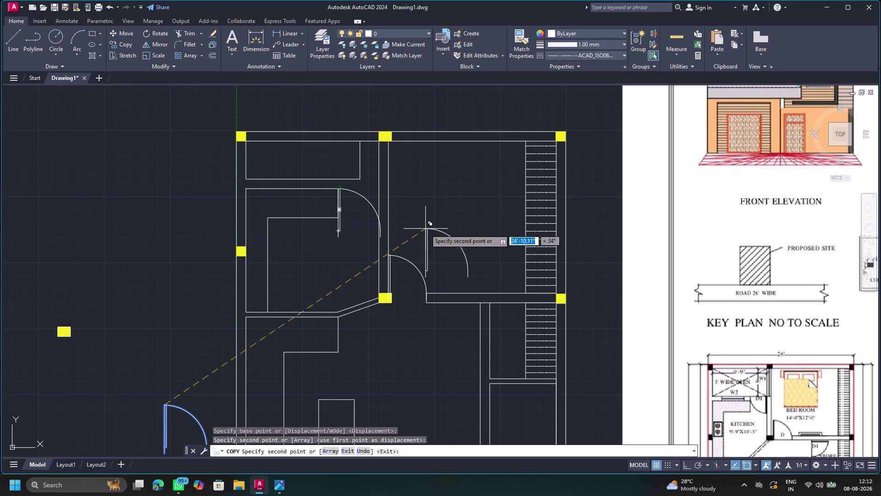
key(Escape)
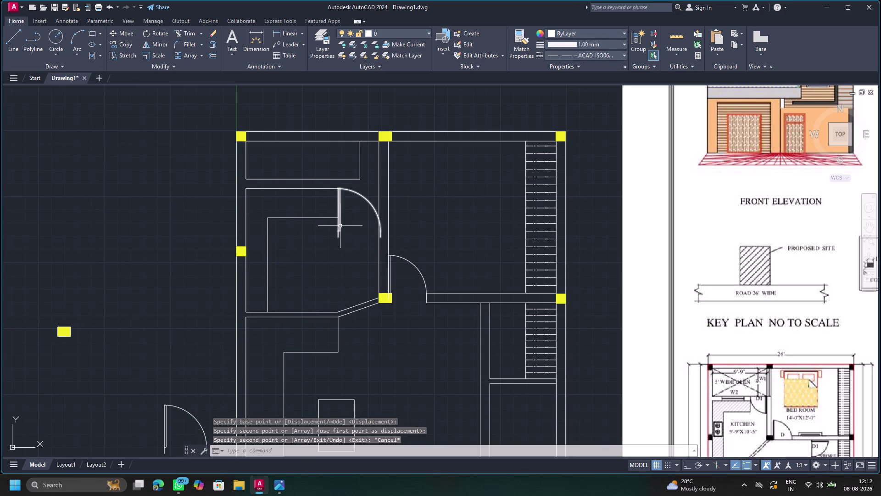
Move the copied door below the top middle column and flip it toward the left wall.
click(340, 226)
click(355, 238)
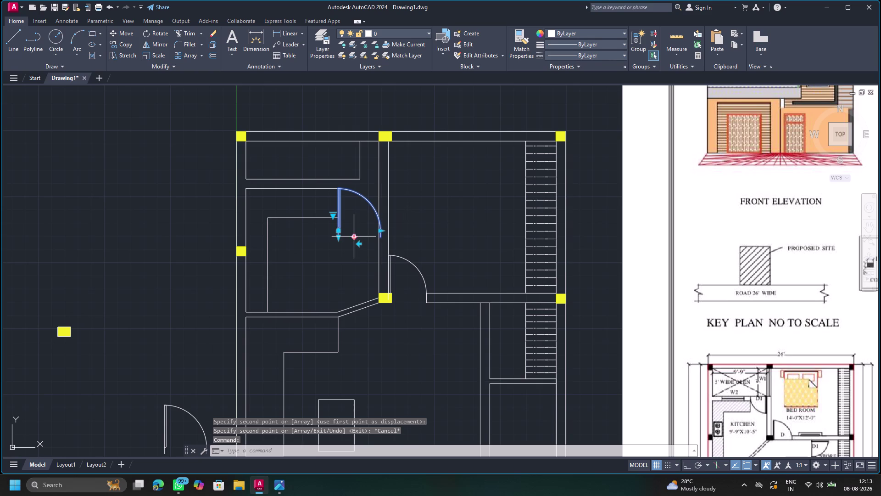
key(Escape)
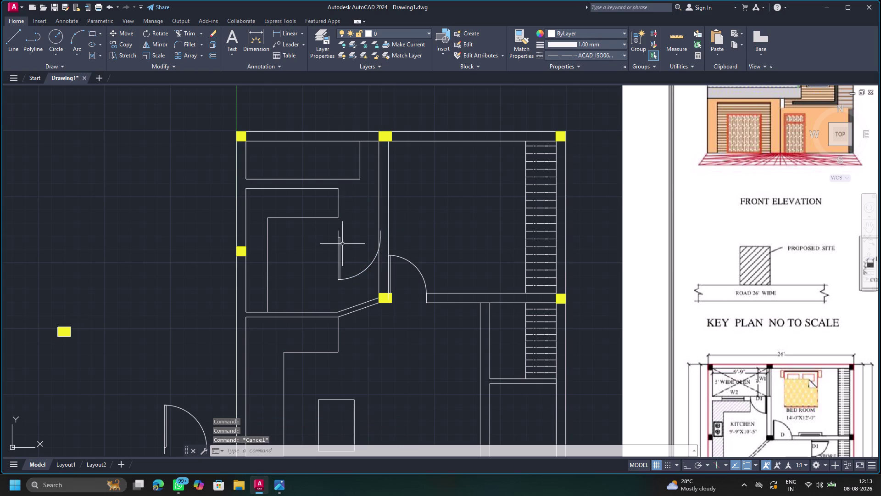
click(340, 246)
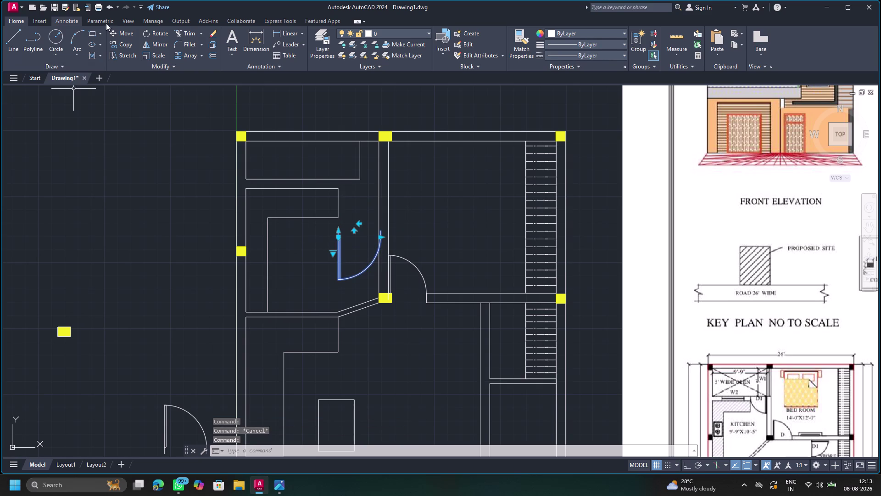
click(127, 35)
drag(338, 228, 336, 196)
click(339, 188)
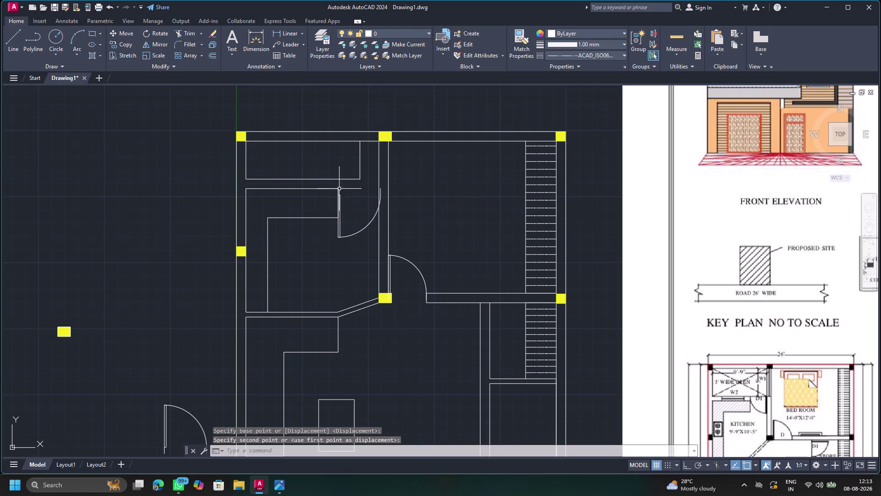
scroll(up, 3)
scroll(down, 3)
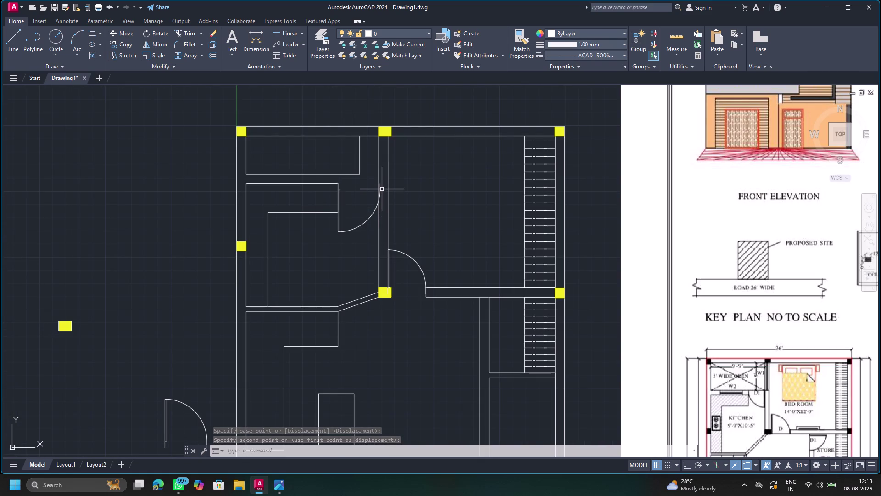
click(339, 222)
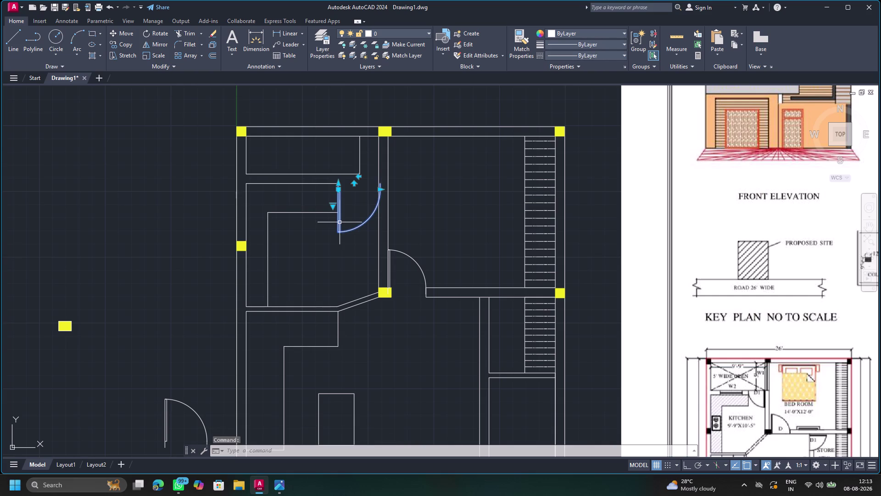
click(356, 176)
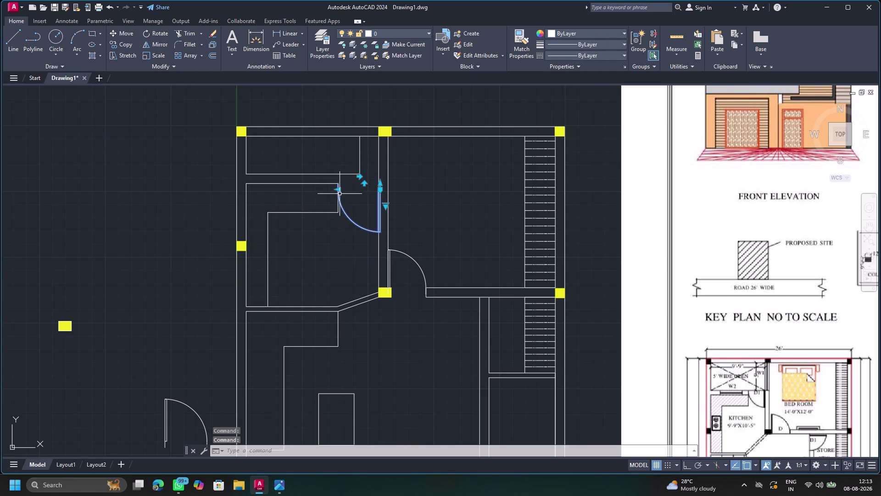
key(Escape)
scroll(up, 3)
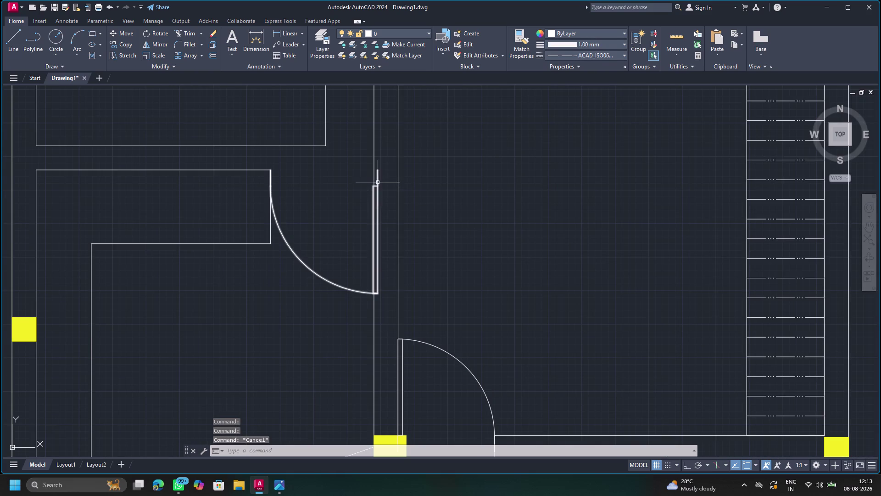
click(377, 176)
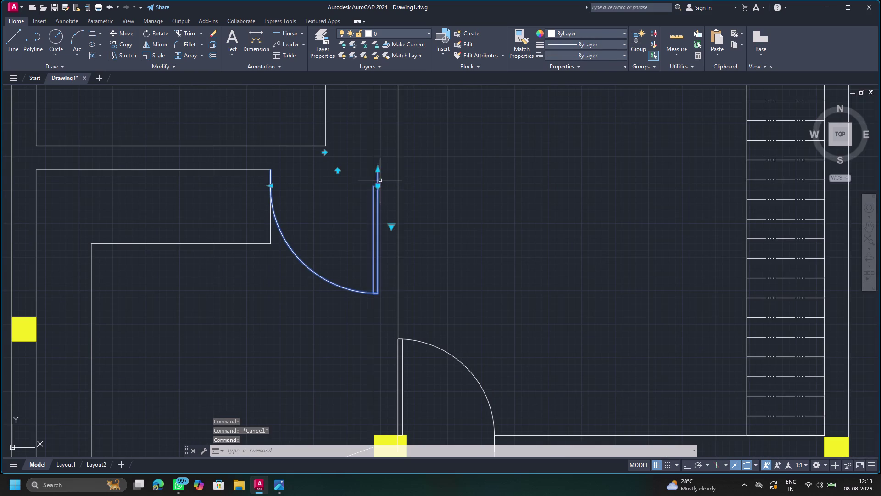
drag(378, 187, 371, 172)
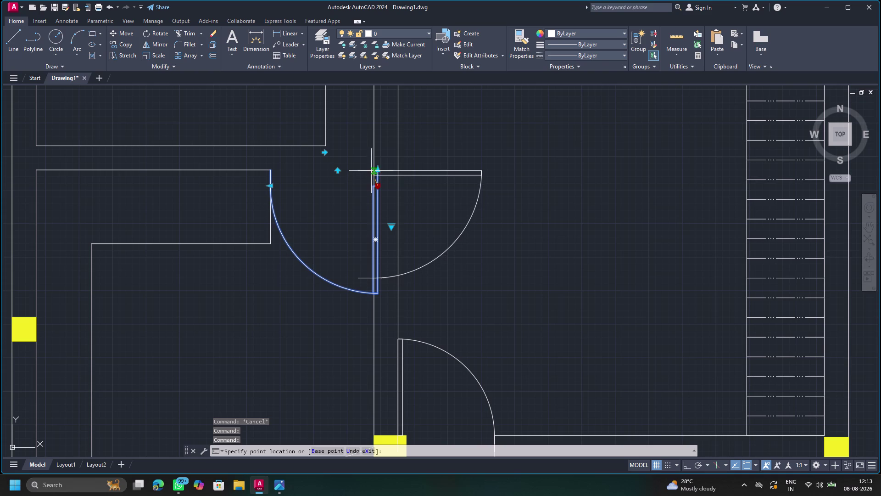
drag(371, 172, 371, 167)
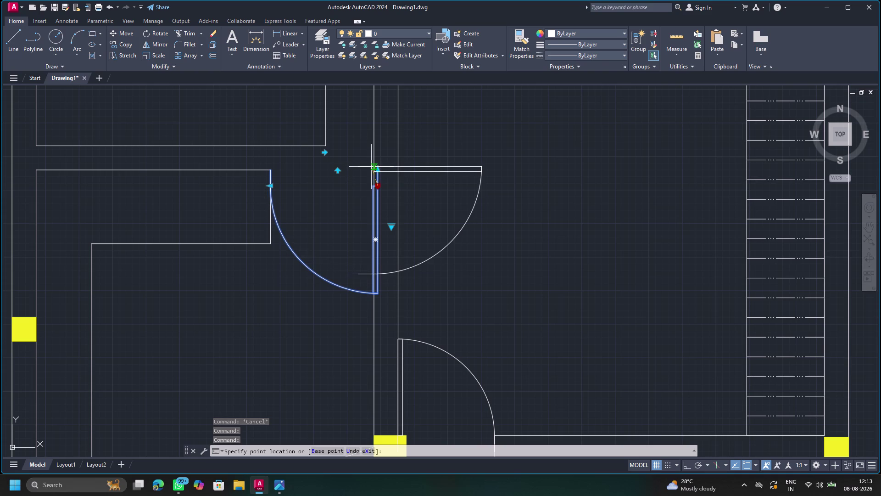
drag(371, 166, 368, 171)
key(F8)
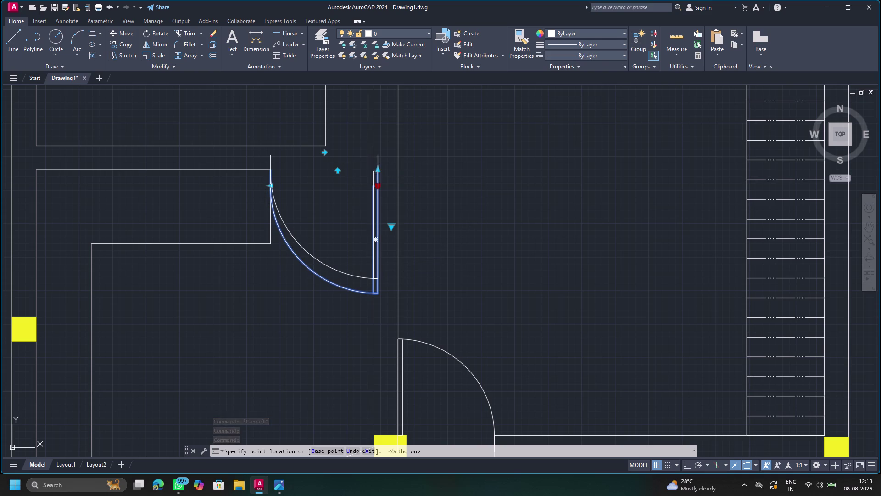
drag(368, 171, 363, 169)
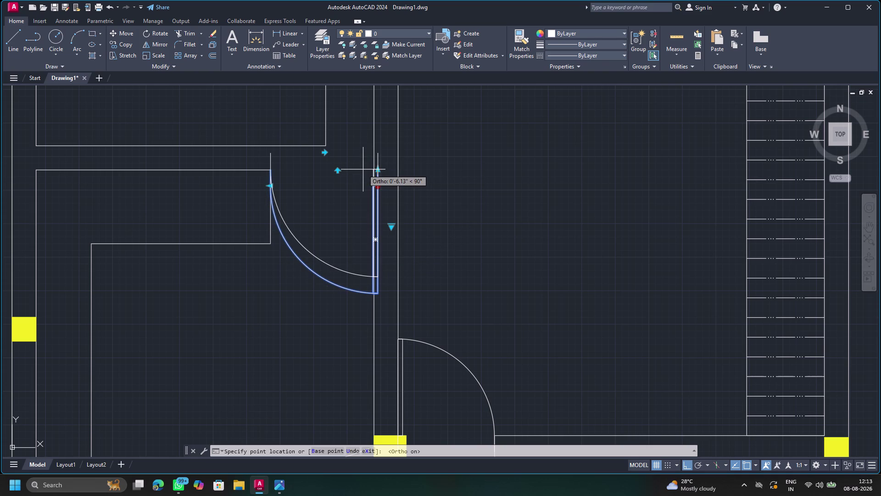
drag(363, 170, 357, 164)
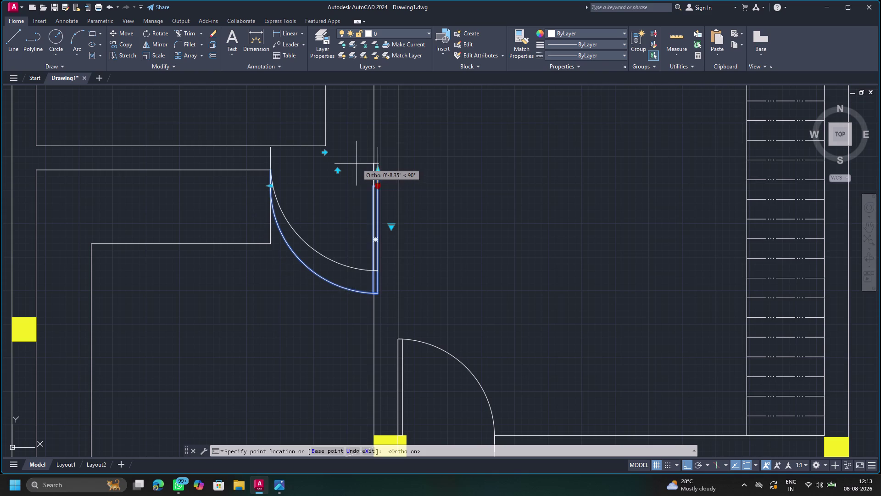
drag(357, 163, 352, 168)
click(351, 168)
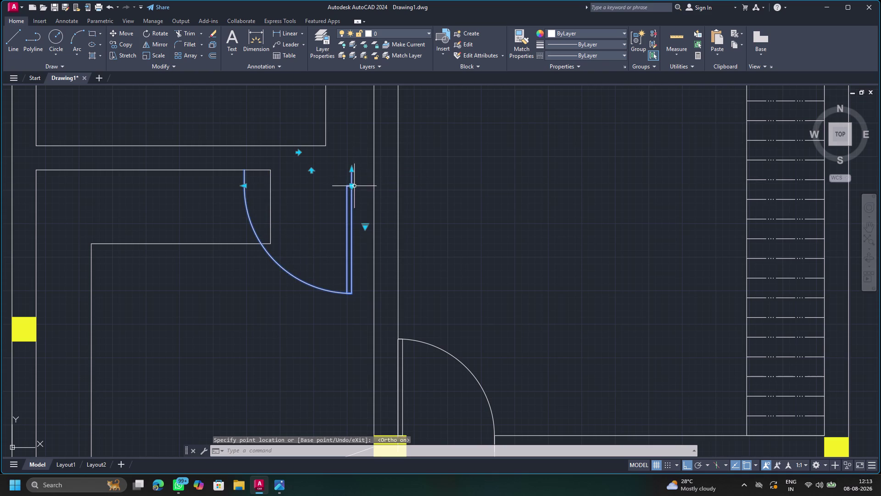
drag(353, 187, 370, 169)
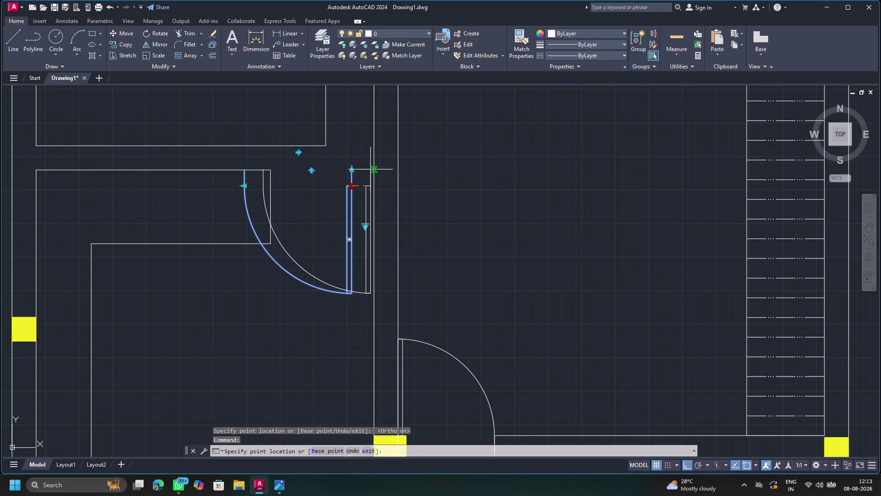
drag(370, 169, 374, 166)
click(374, 166)
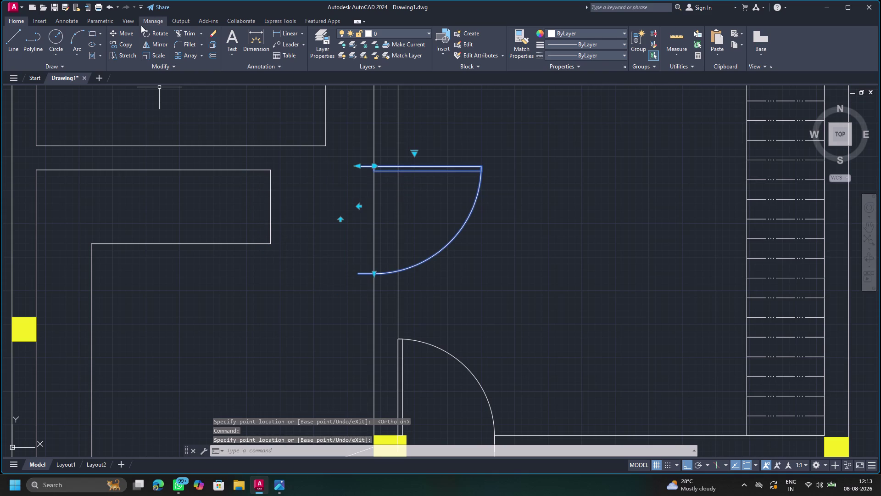
click(112, 9)
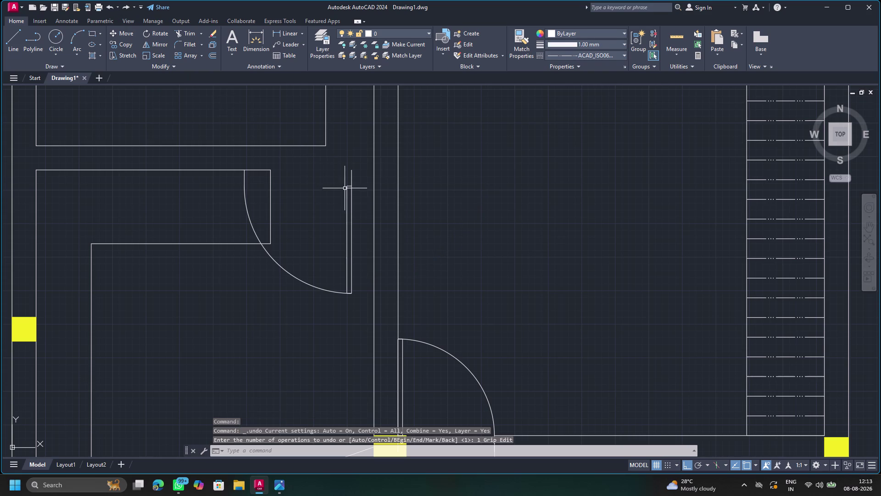
click(352, 186)
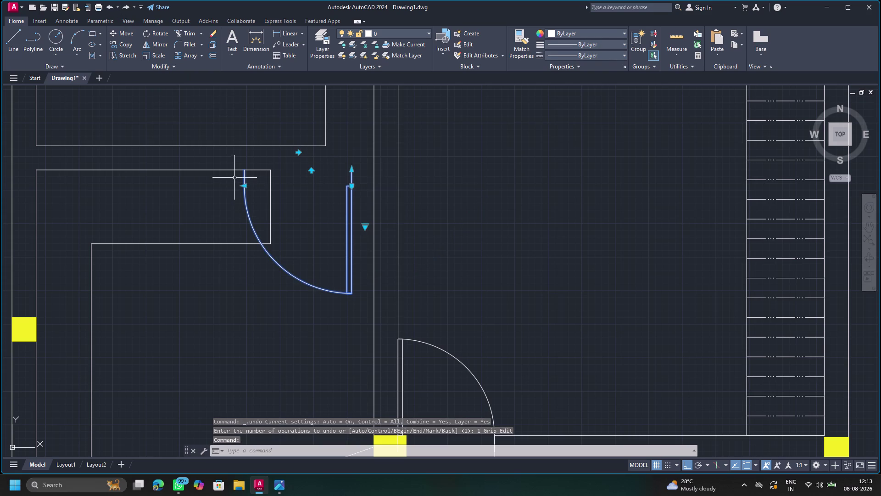
drag(244, 170, 264, 165)
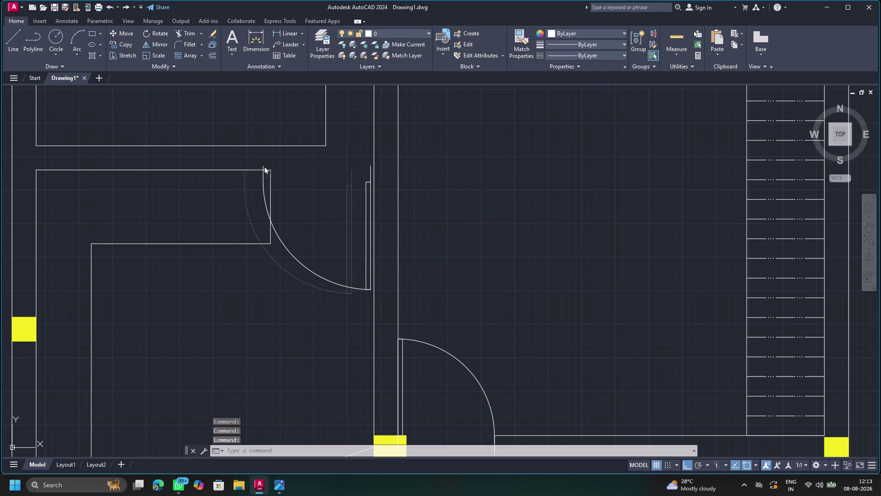
drag(263, 166, 266, 165)
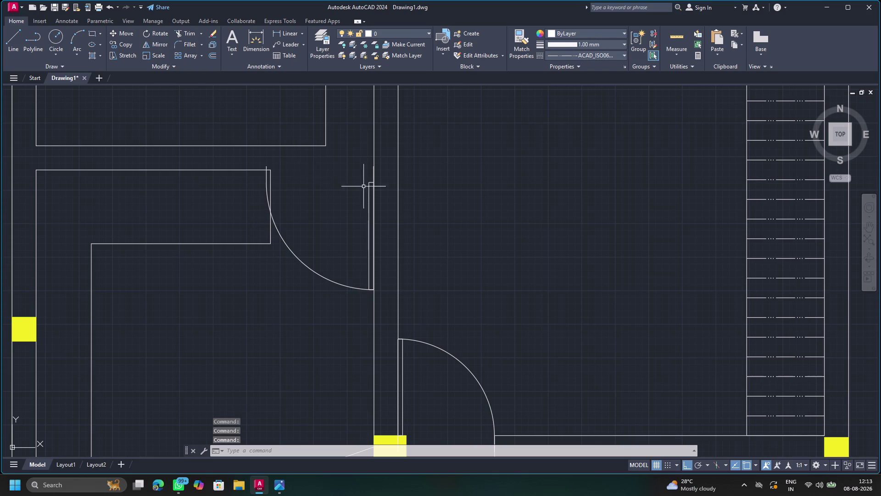
scroll(up, 3)
scroll(down, 3)
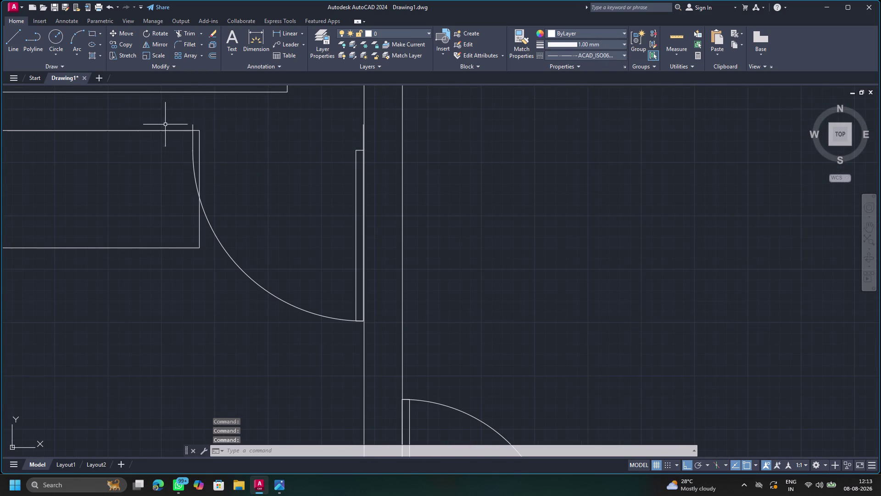
click(193, 128)
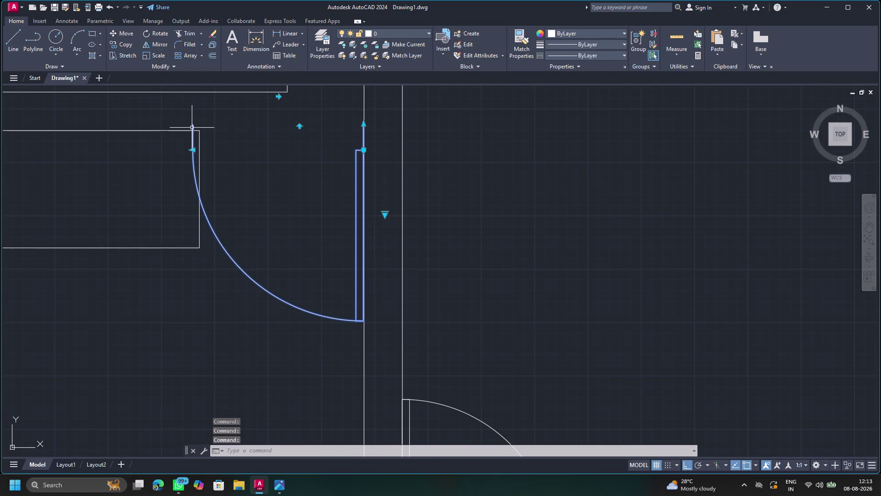
click(192, 128)
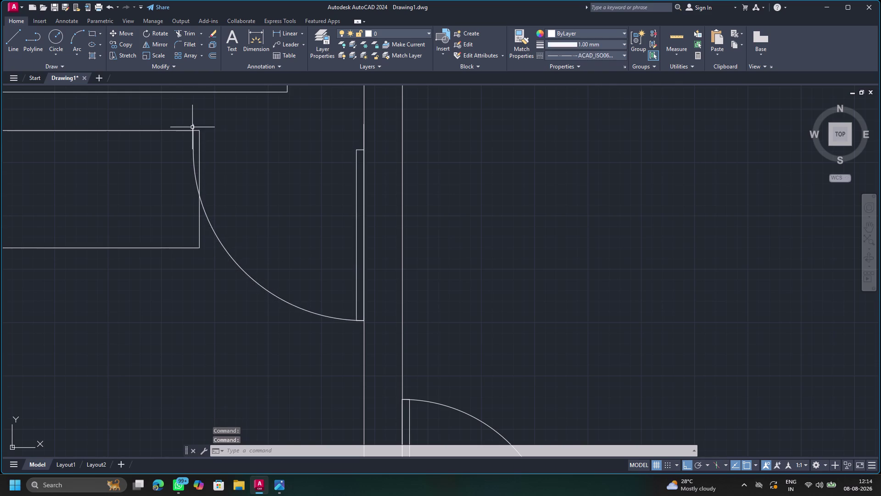
click(192, 127)
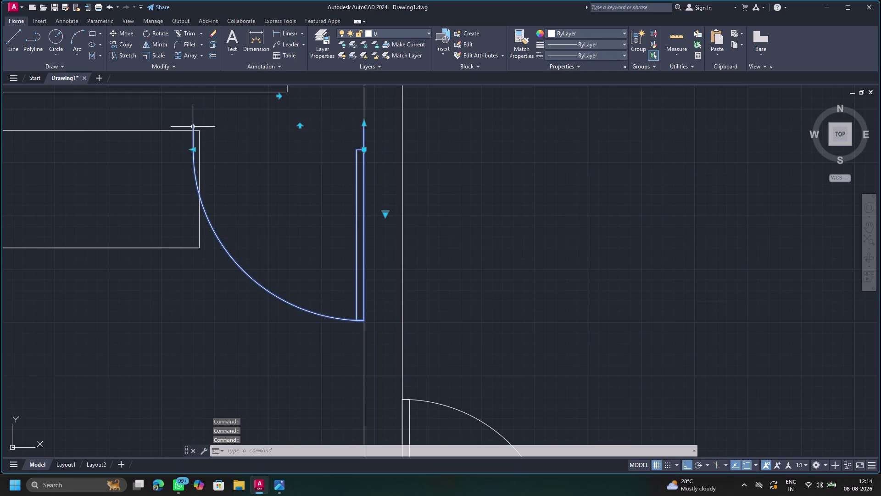
click(193, 126)
click(193, 126)
drag(193, 150, 203, 152)
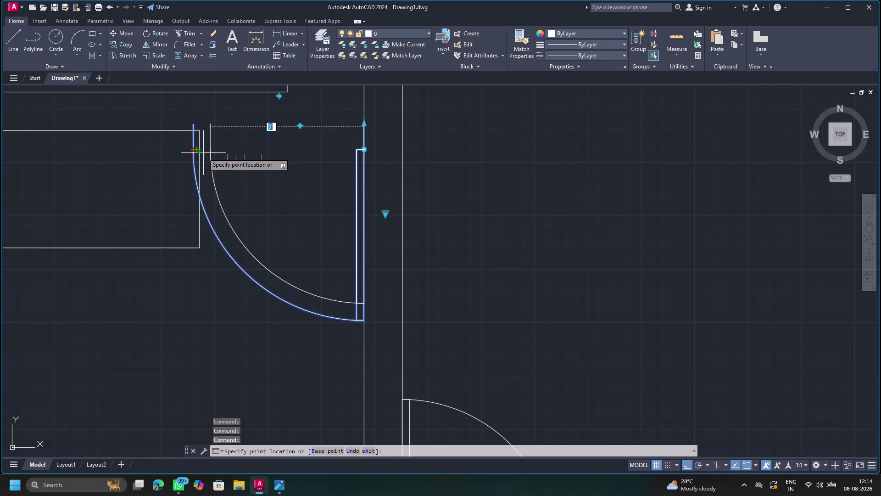
drag(203, 153, 199, 152)
click(199, 152)
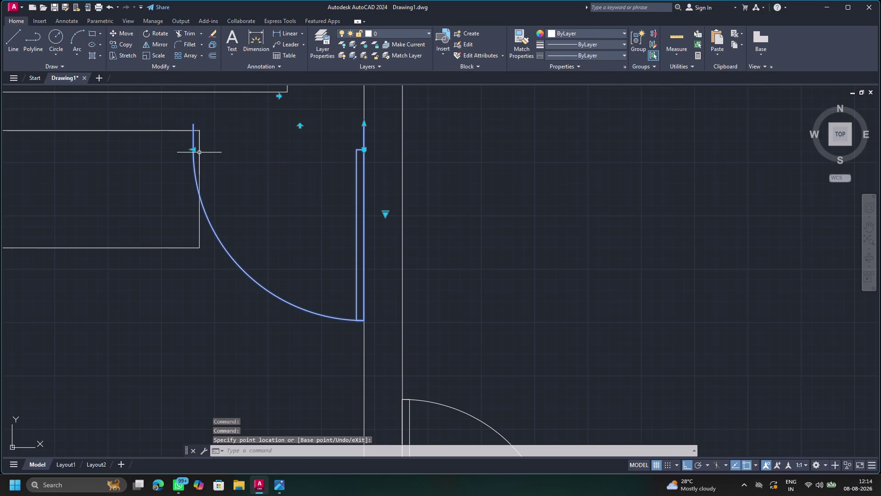
drag(192, 151, 194, 150)
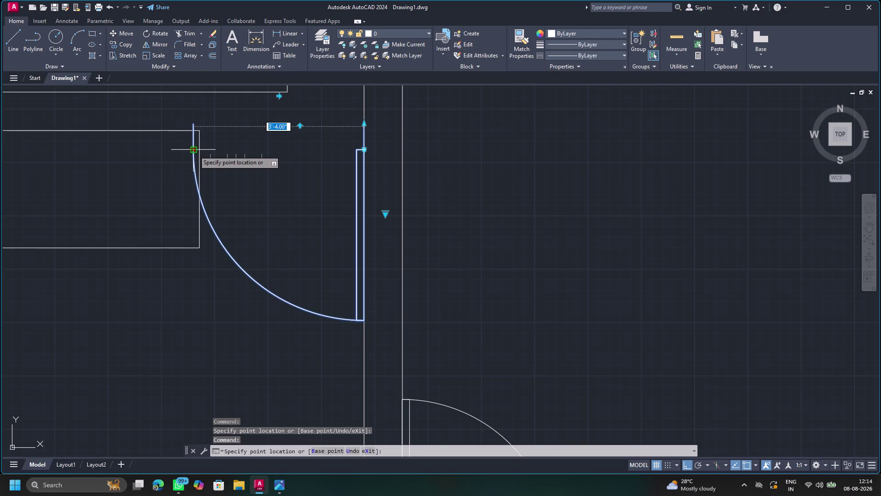
drag(194, 151, 196, 151)
drag(192, 151, 199, 150)
click(194, 151)
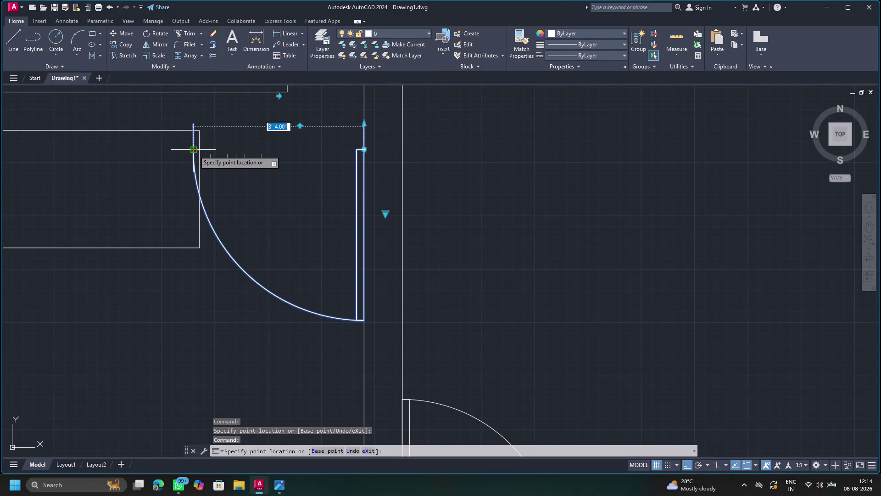
right_click(194, 150)
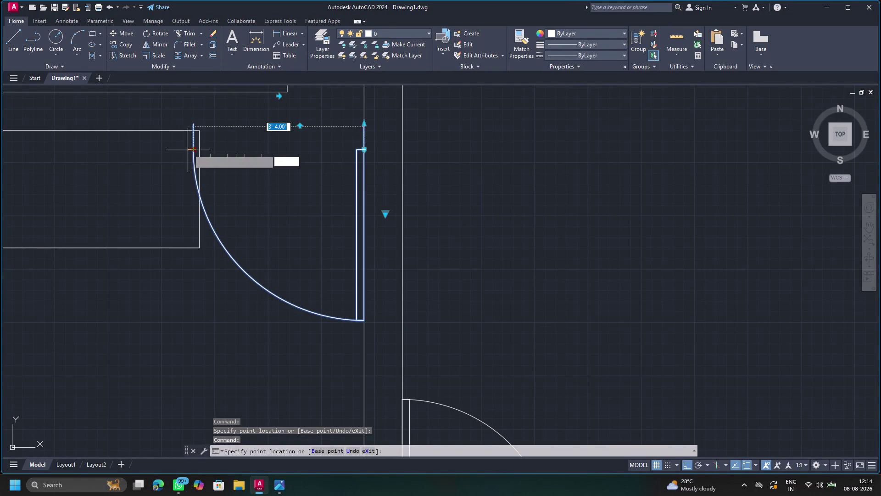
drag(193, 149, 206, 150)
drag(194, 151, 204, 150)
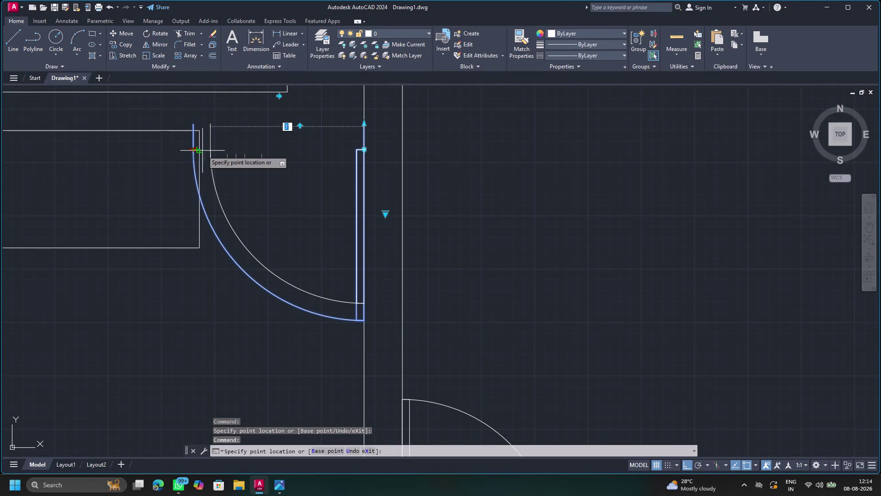
drag(203, 151, 207, 155)
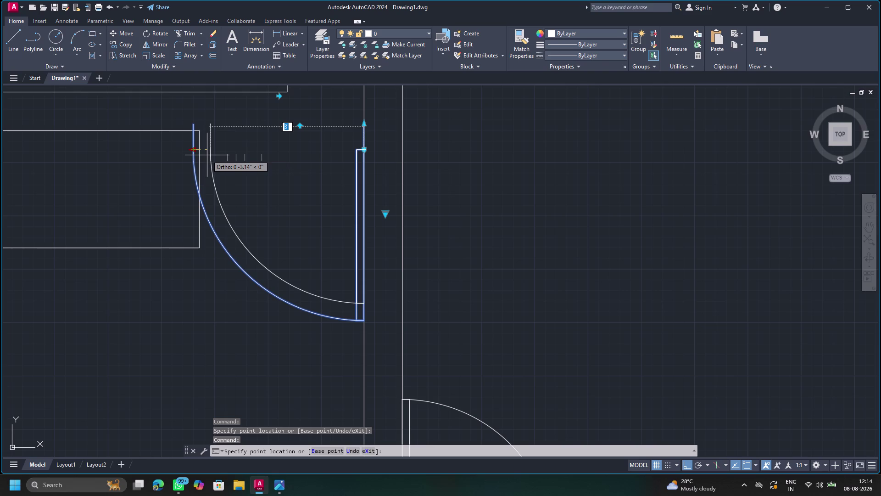
drag(207, 155, 202, 159)
click(204, 159)
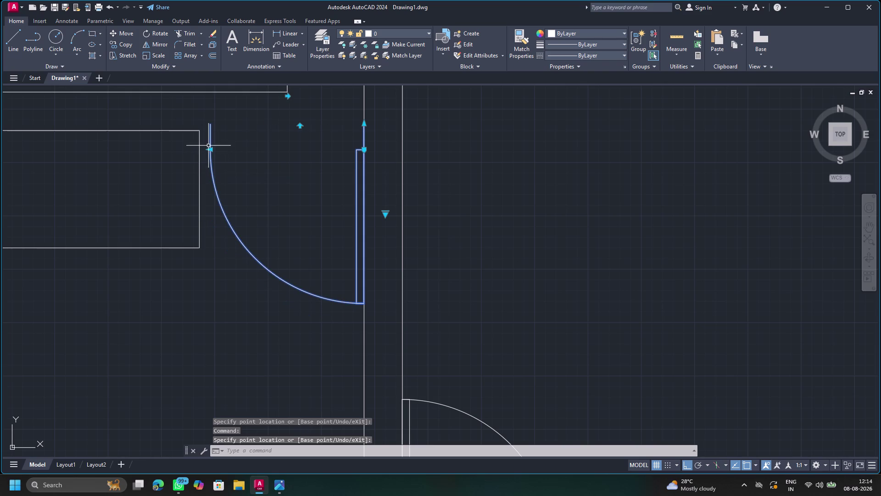
drag(209, 148, 201, 158)
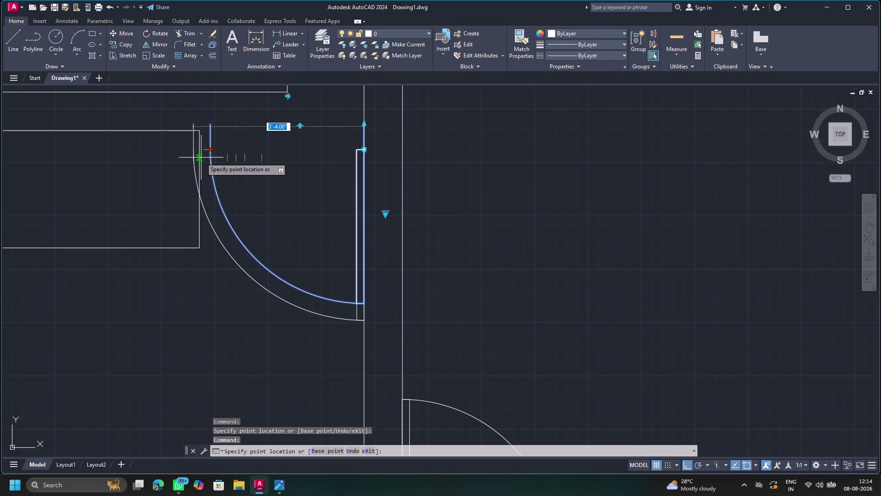
drag(201, 157, 208, 158)
key(F8)
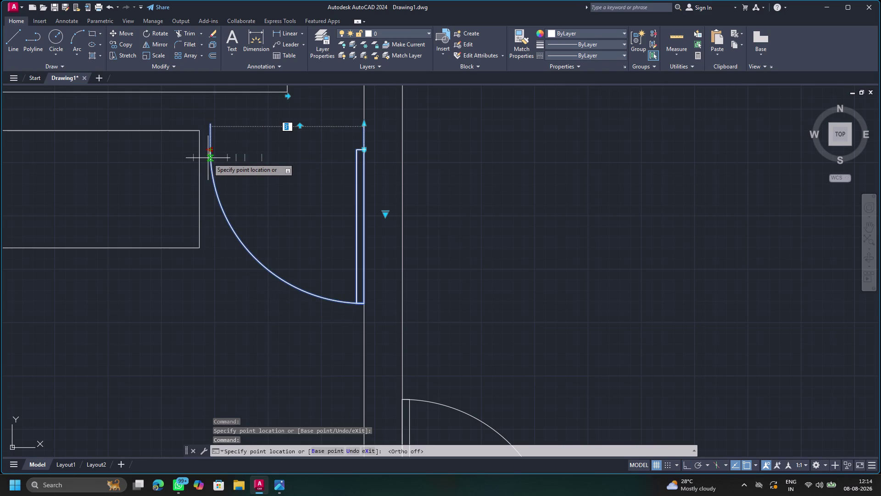
drag(208, 158, 203, 158)
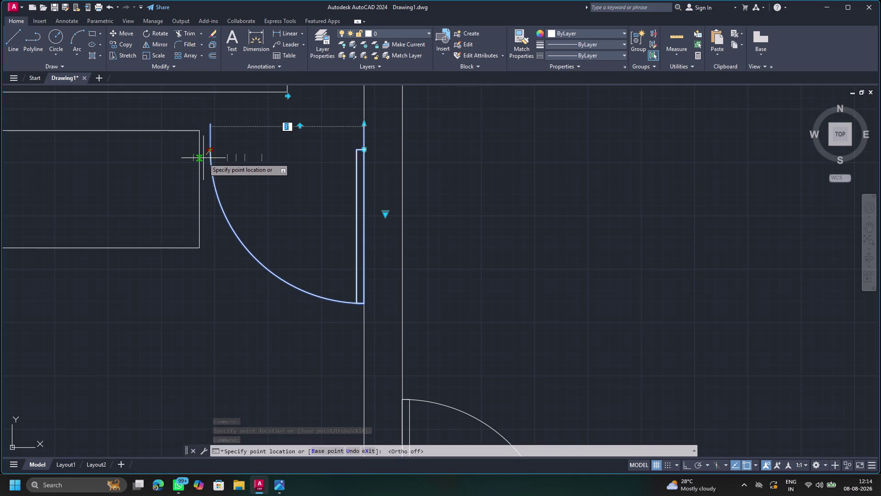
drag(203, 158, 201, 159)
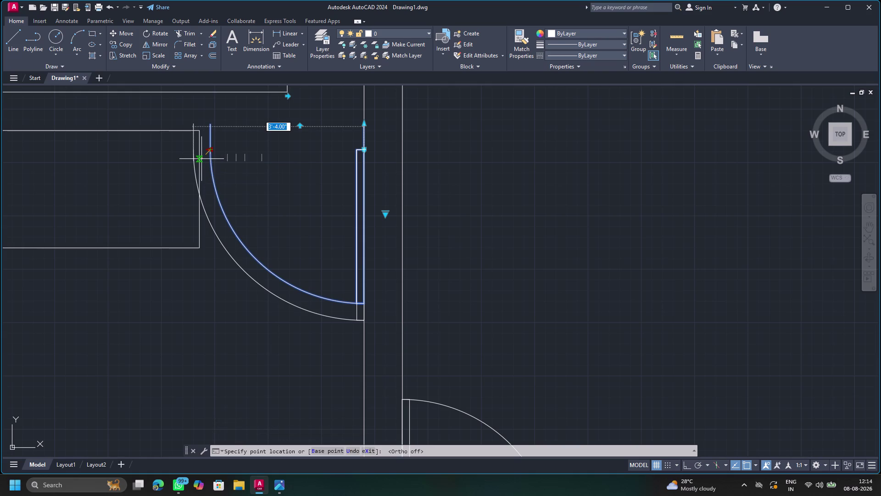
drag(202, 158, 202, 158)
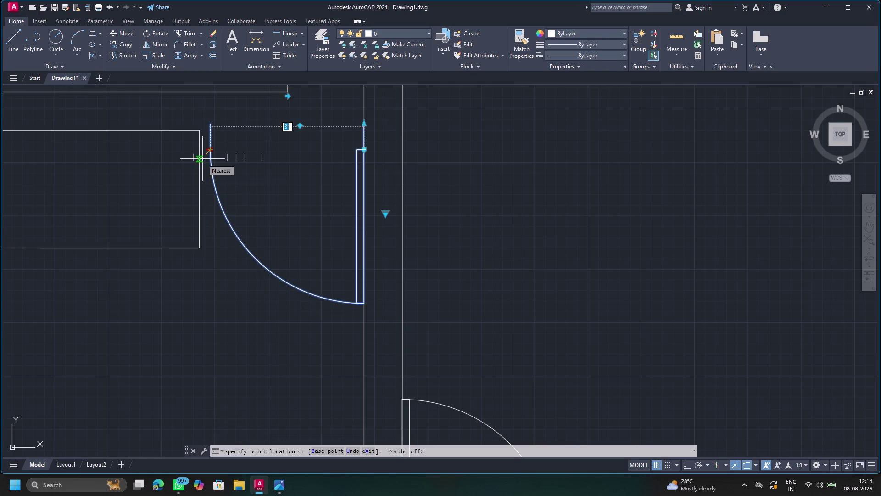
key(3)
key(apostrophe)
key(Return)
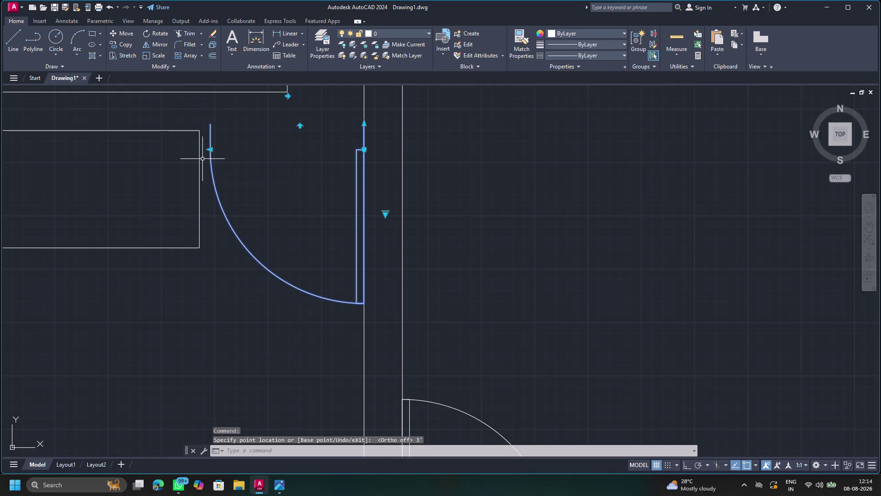
key(Escape)
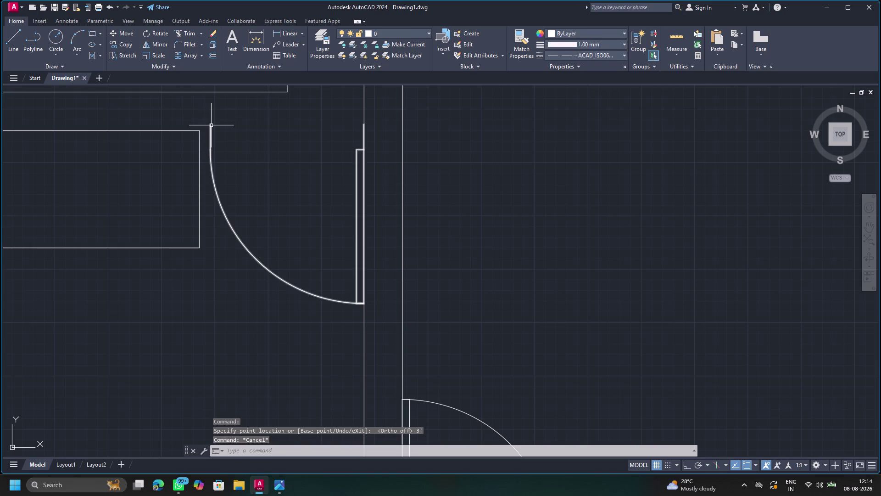
click(211, 125)
drag(211, 151, 197, 161)
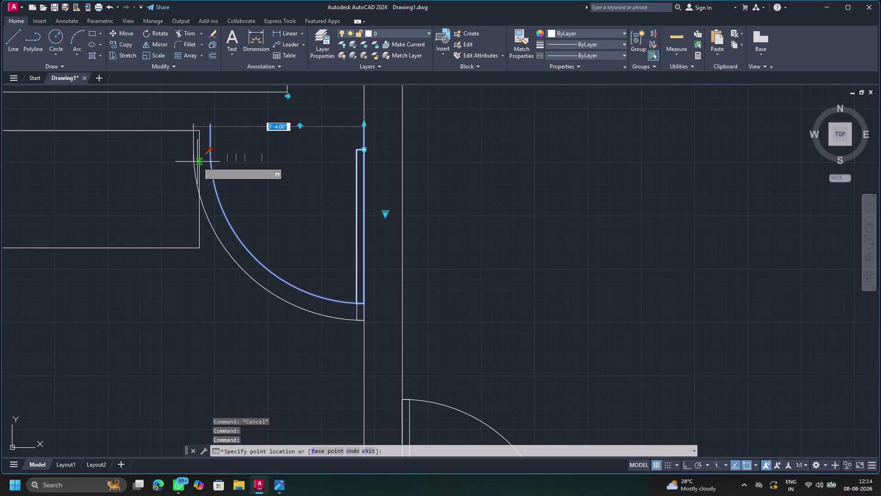
drag(197, 162, 198, 164)
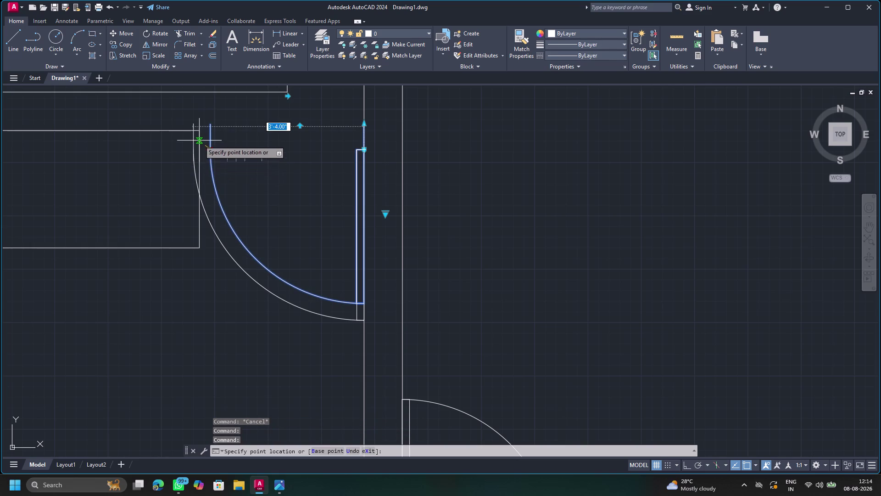
click(199, 133)
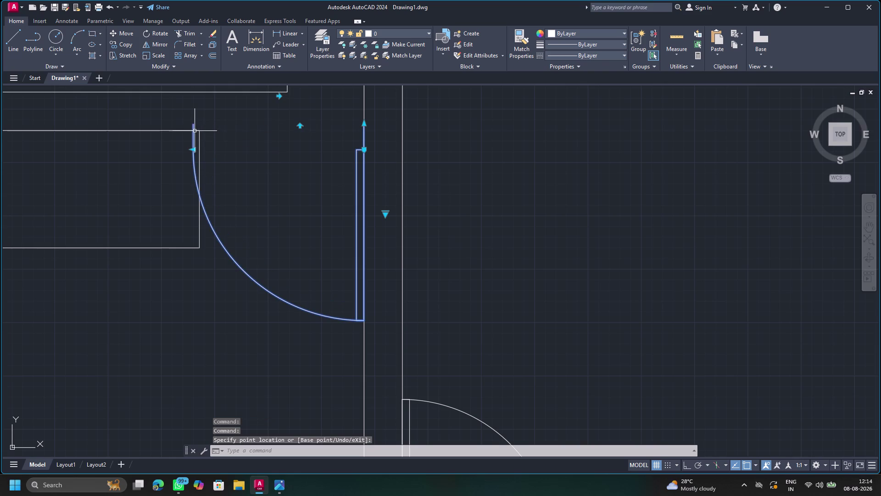
click(193, 147)
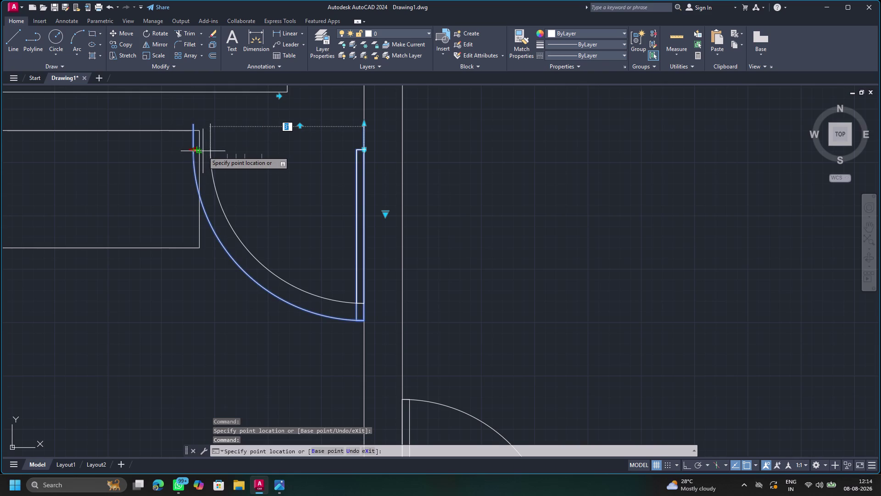
click(202, 153)
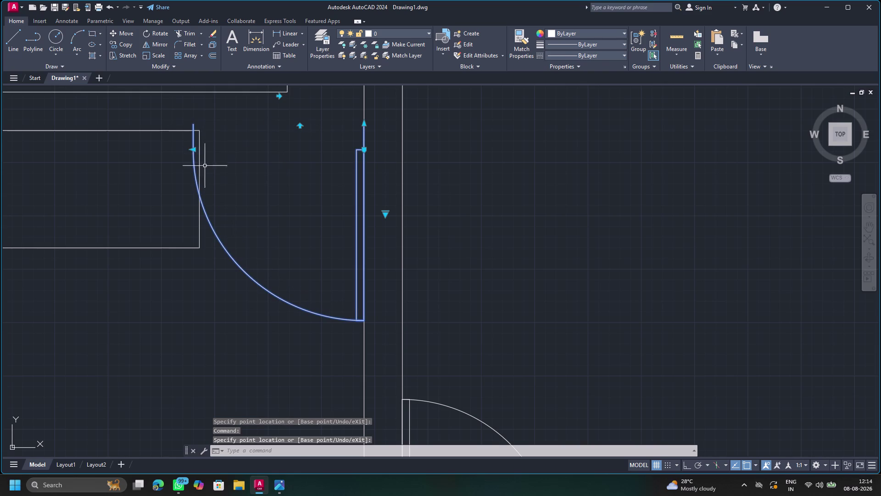
key(Escape)
scroll(down, 3)
Attempt trimming the overlapping arc end, then cancel the trim.
scroll(down, 3)
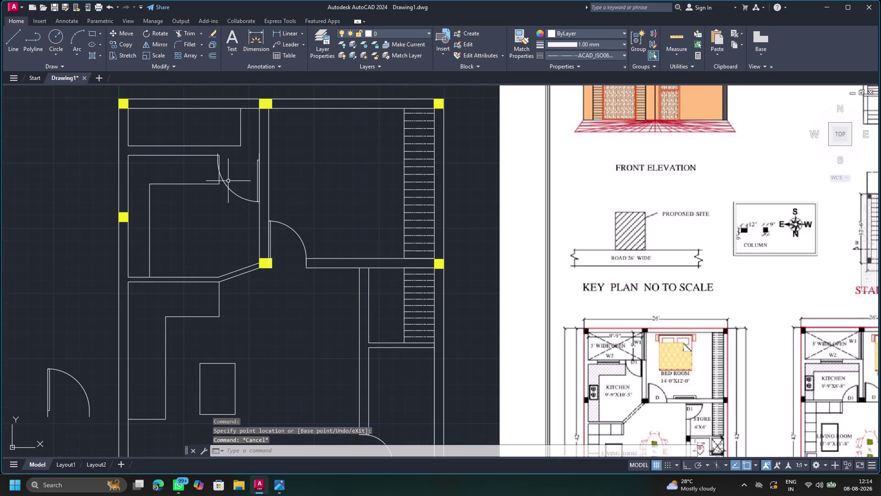
scroll(up, 3)
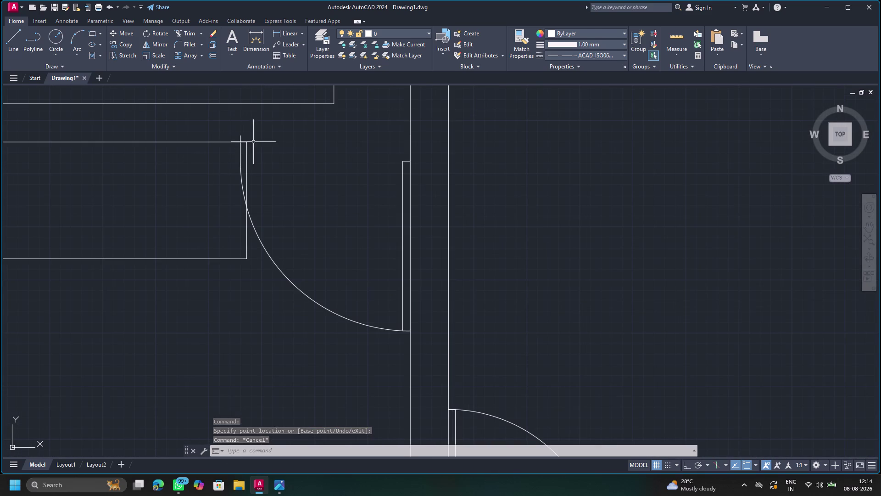
click(189, 31)
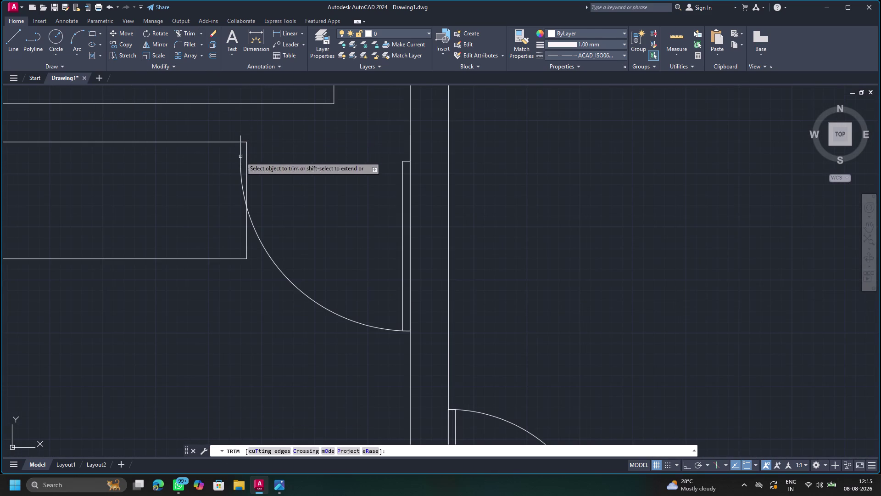
click(239, 162)
key(Escape)
key(Escape)
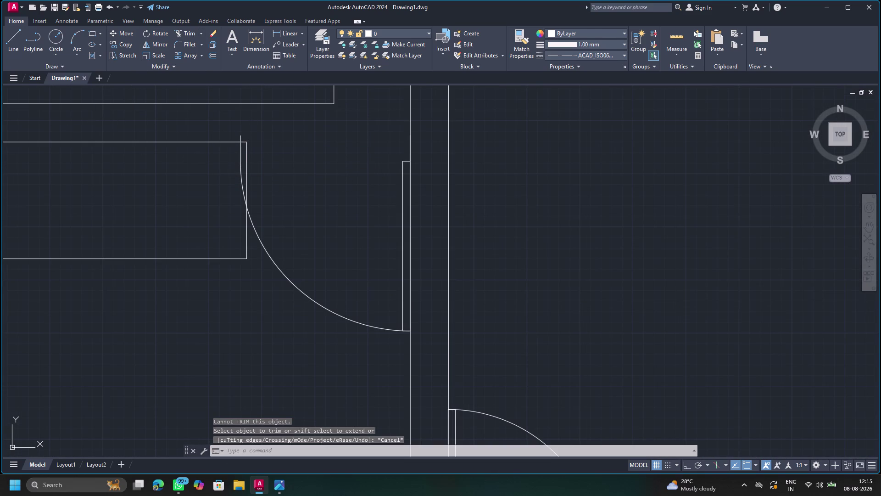
Nudge the door so its swing arc meets the wall corner.
click(403, 165)
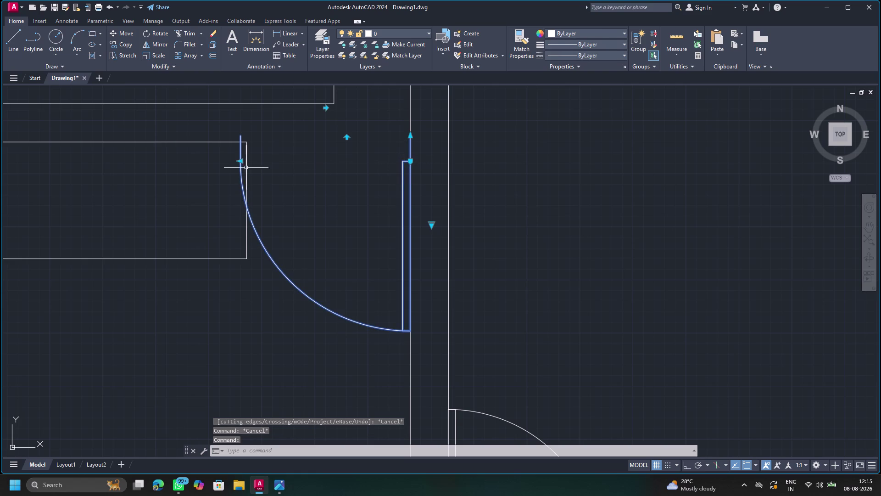
drag(239, 135, 245, 139)
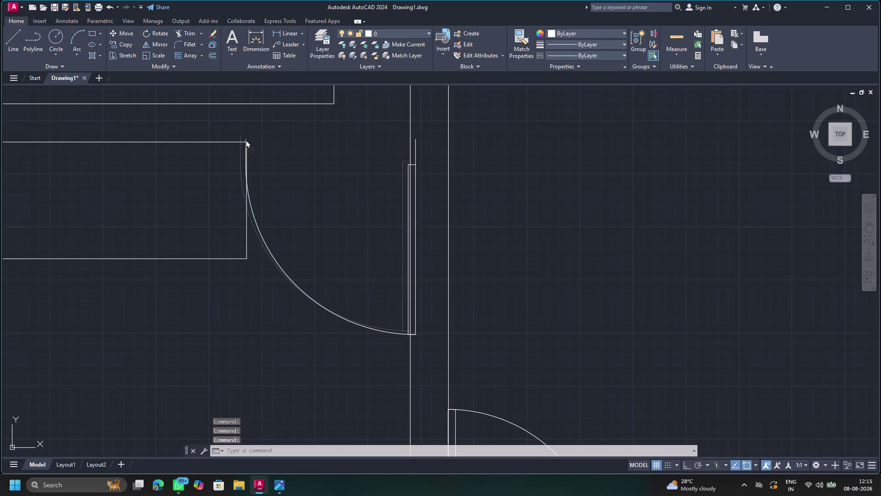
drag(245, 139, 242, 144)
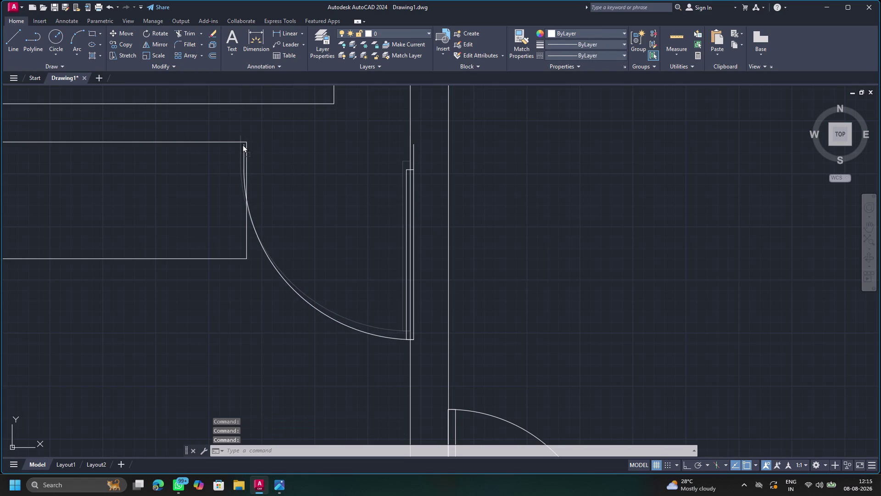
drag(243, 144, 245, 142)
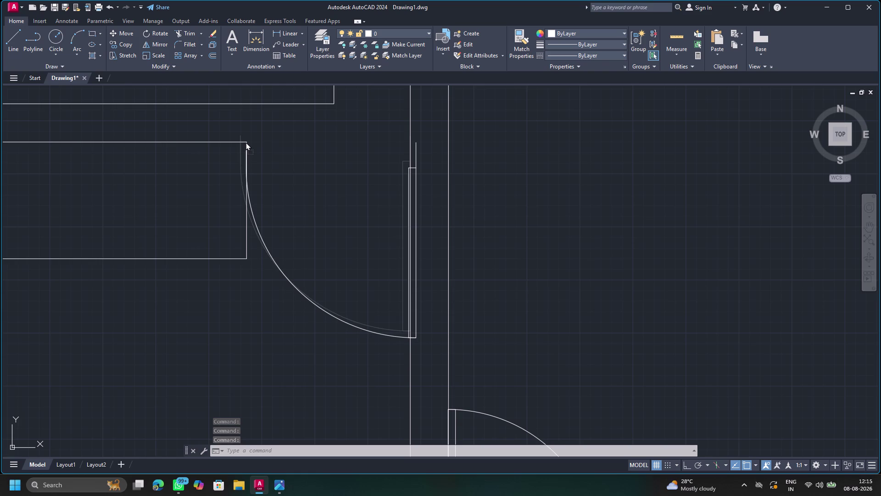
drag(245, 142, 245, 141)
click(245, 142)
key(Escape)
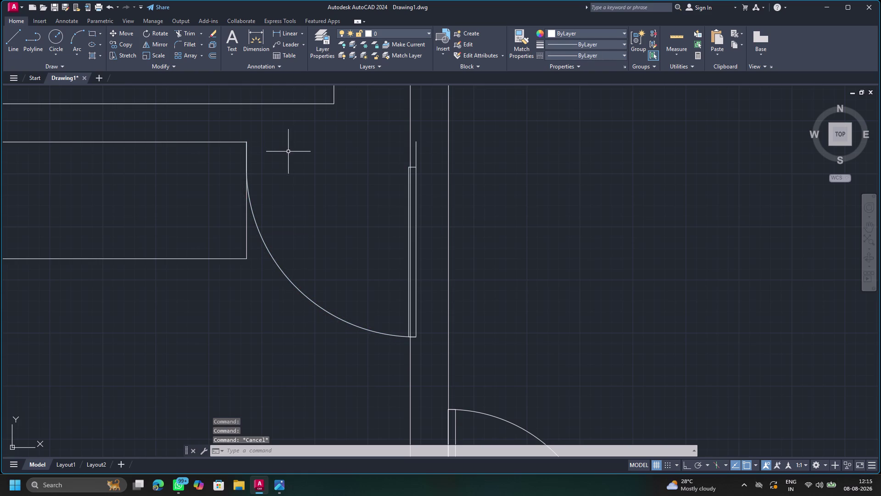
key(Escape)
Reselect the door and request block editing.
click(416, 168)
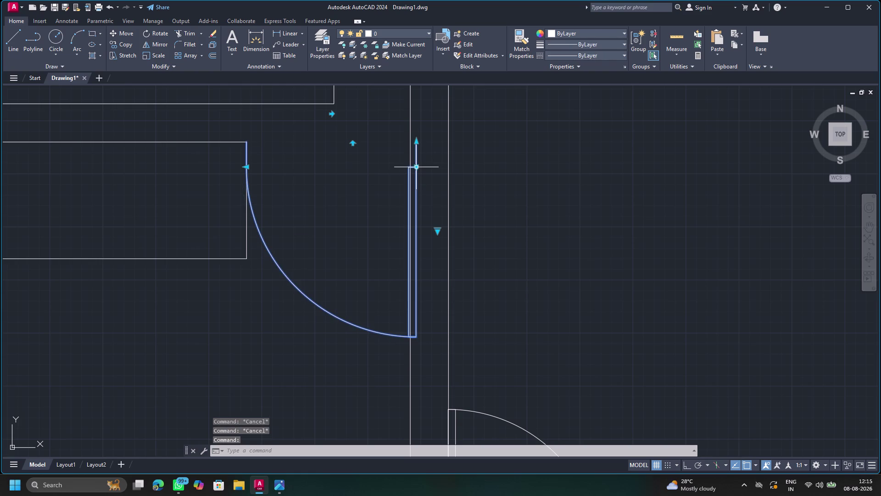
drag(415, 168, 402, 160)
click(520, 163)
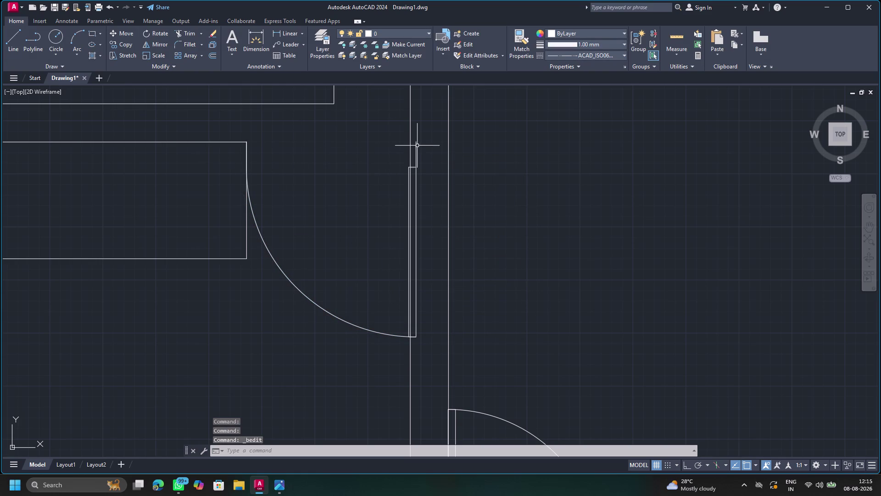
Cancel the unfinished dimension and grip-stretch the door and swing arc by 1.5.
click(251, 34)
click(245, 141)
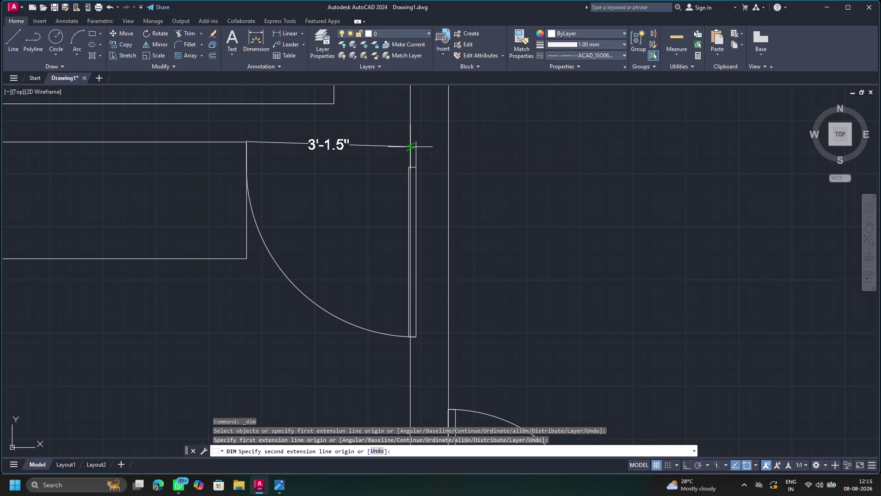
key(Escape)
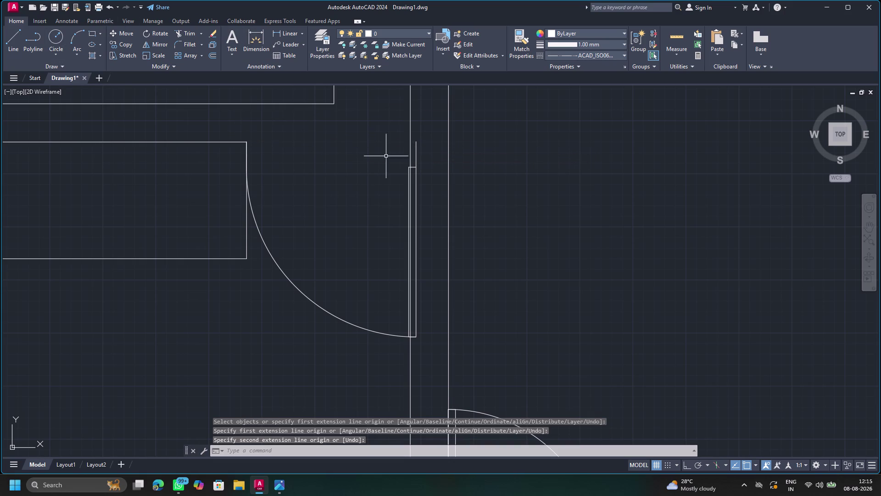
click(251, 206)
click(247, 169)
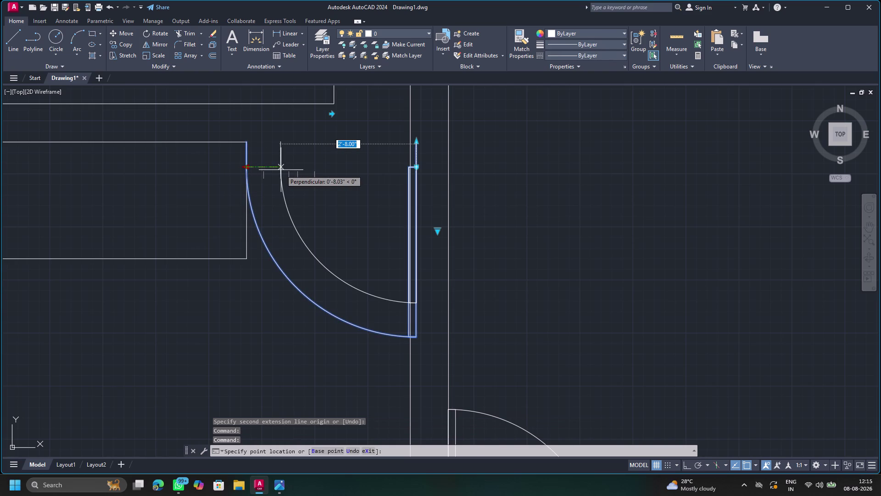
key(3)
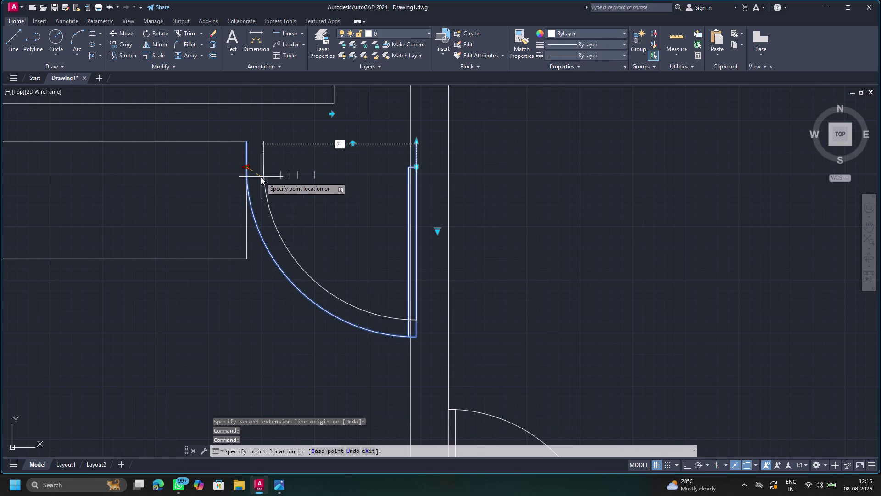
key(apostrophe)
text(1.5)
key(shift+Return)
key(Escape)
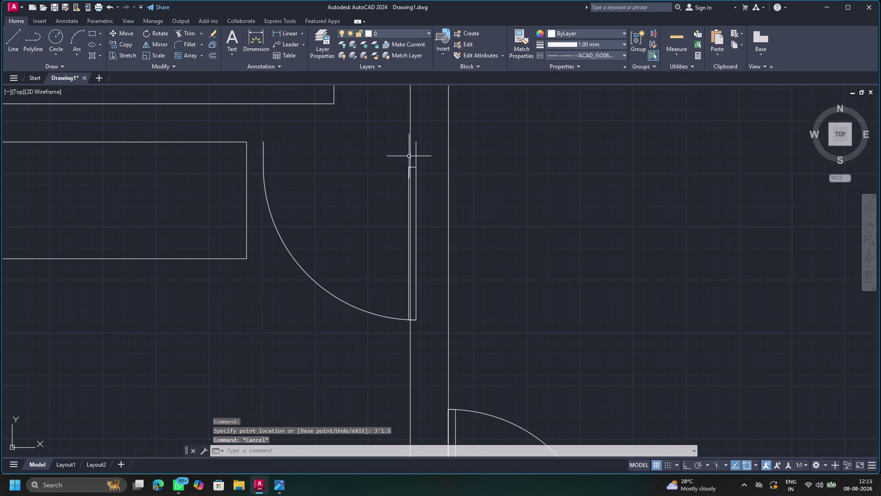
Move the door and swing arc so they snap onto the wall corner.
click(415, 169)
drag(416, 169, 405, 168)
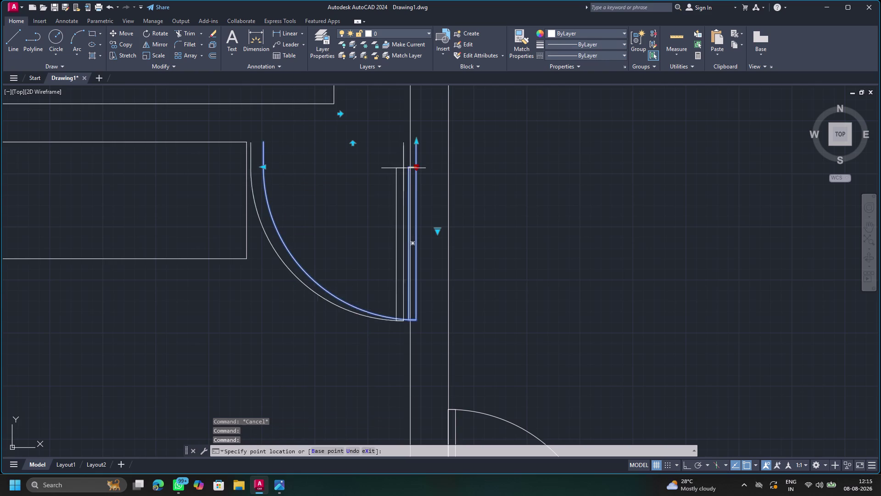
drag(405, 168, 401, 159)
click(401, 159)
click(401, 159)
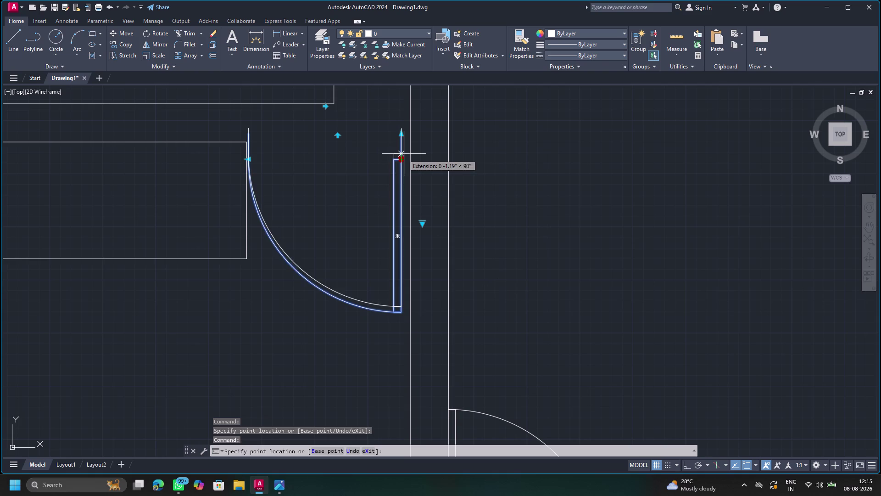
key(Escape)
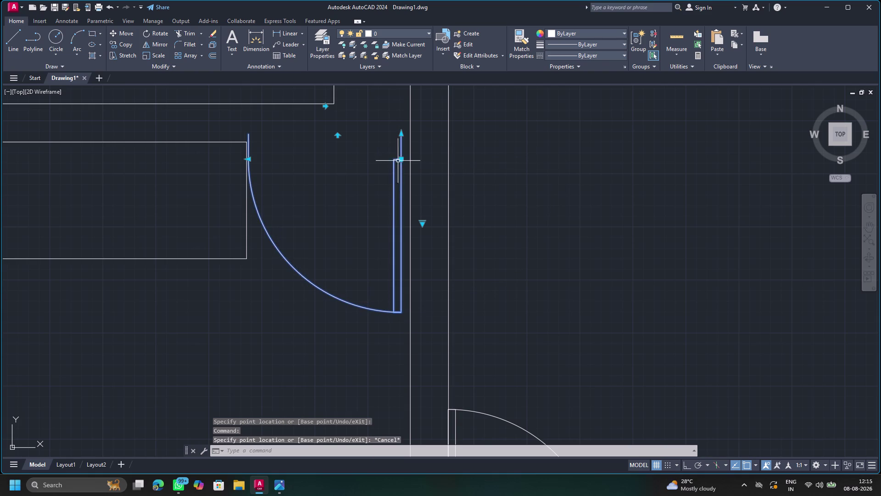
key(Escape)
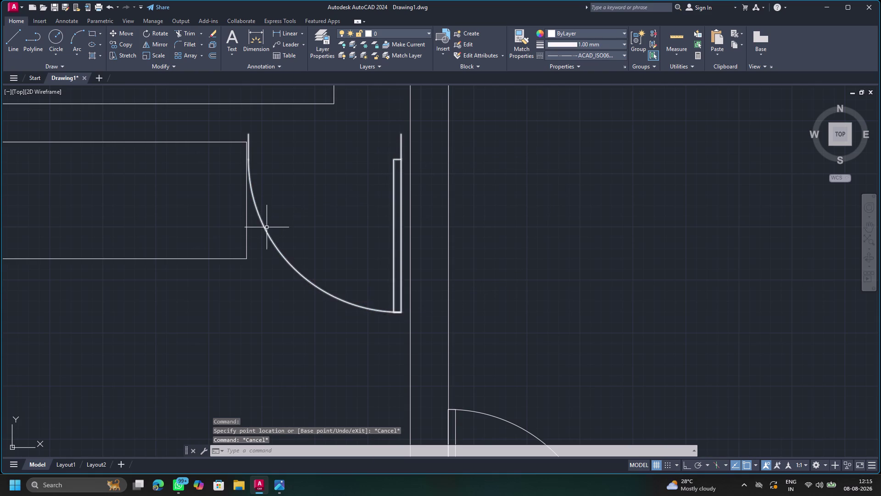
click(266, 230)
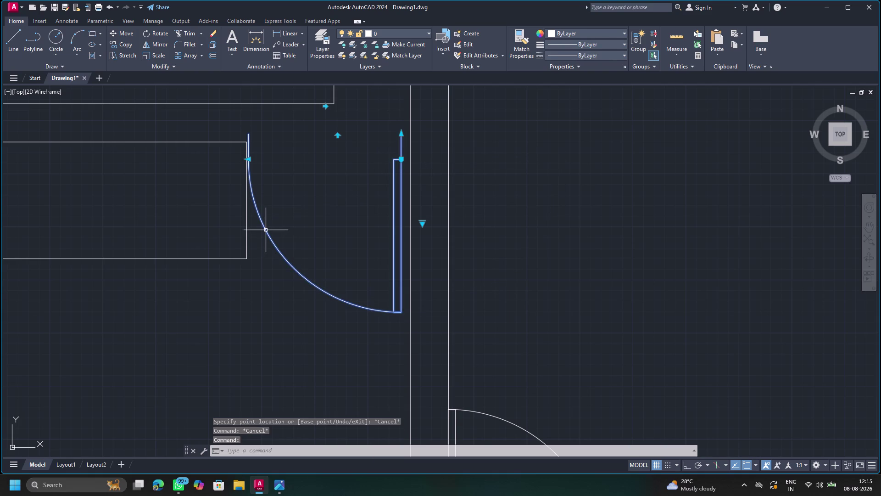
key(Delete)
scroll(down, 3)
scroll(down, 3)
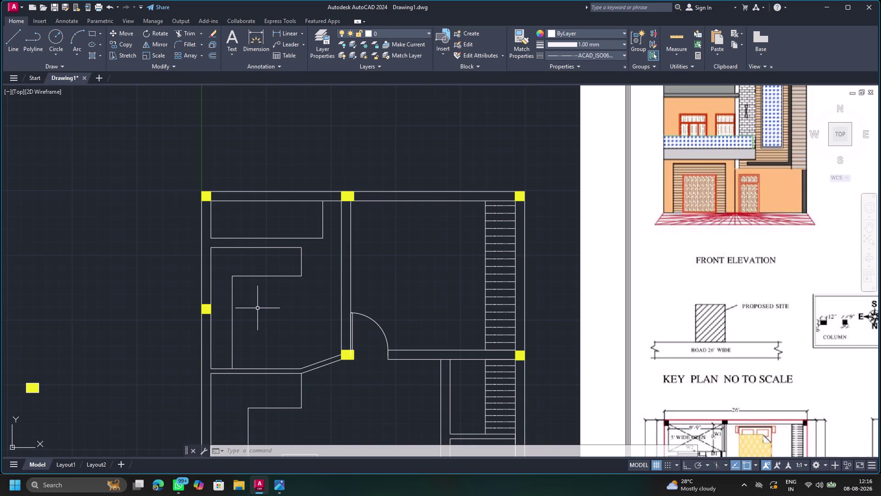
double_click(223, 44)
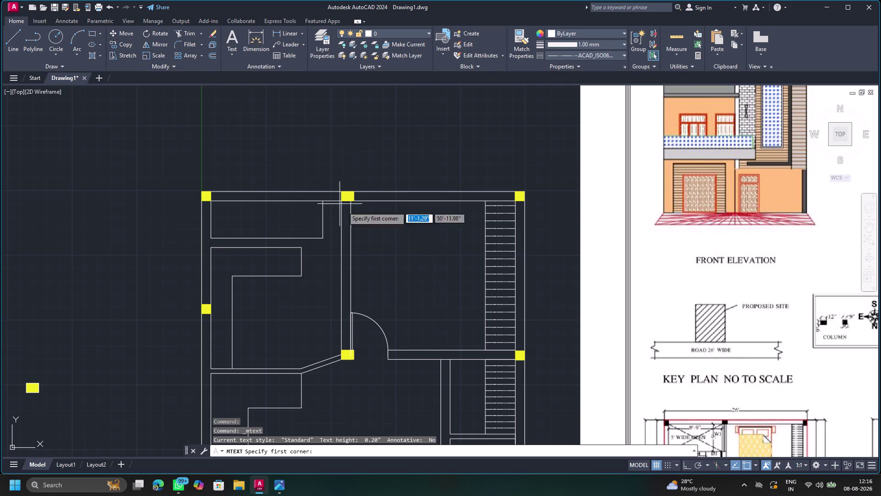
key(Escape)
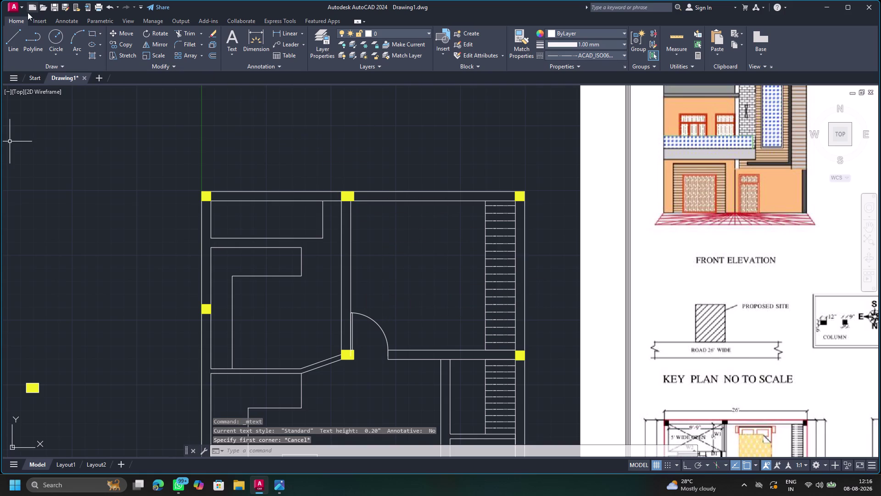
Draw two crossing corner-to-corner diagonal lines across the top-left room.
click(15, 31)
click(212, 236)
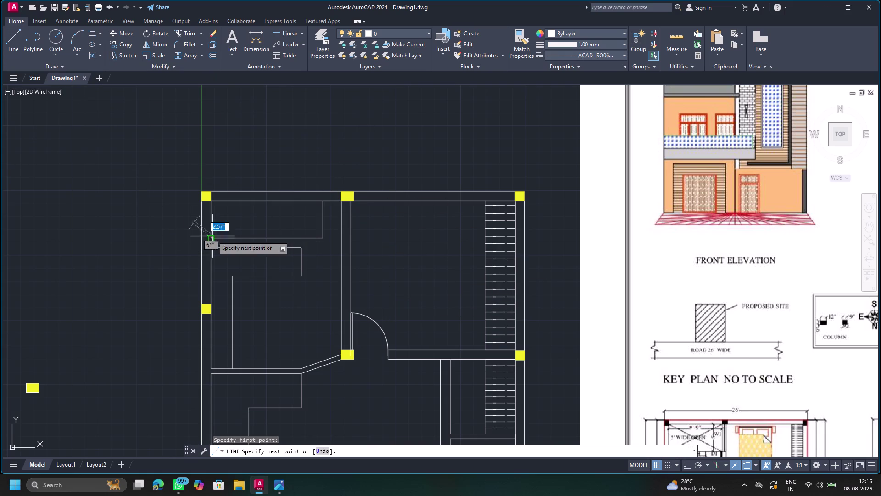
click(323, 203)
key(Escape)
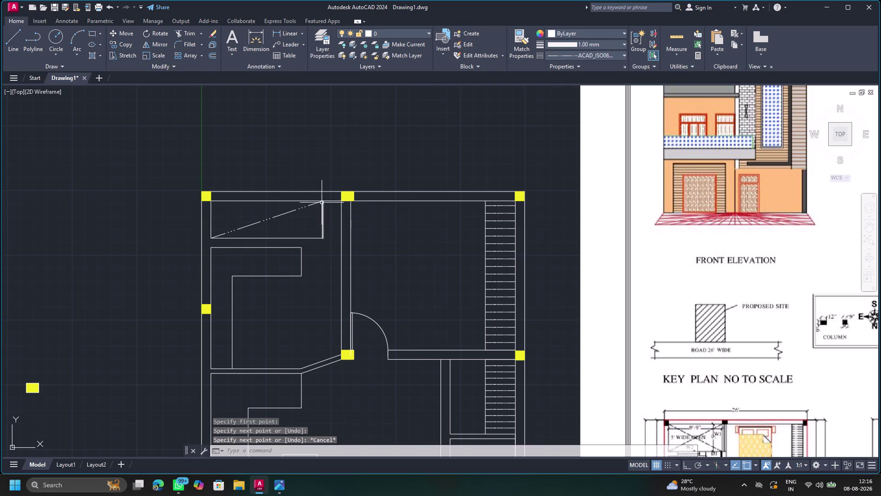
click(14, 38)
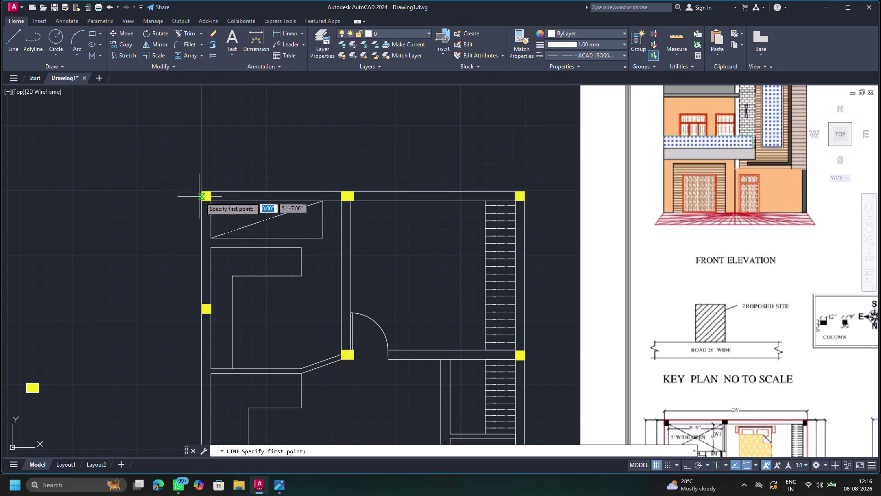
click(213, 201)
click(324, 237)
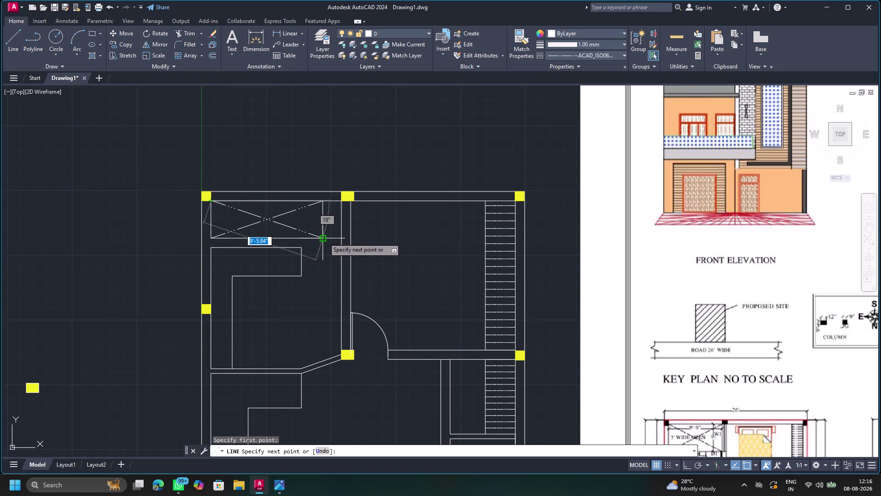
key(Escape)
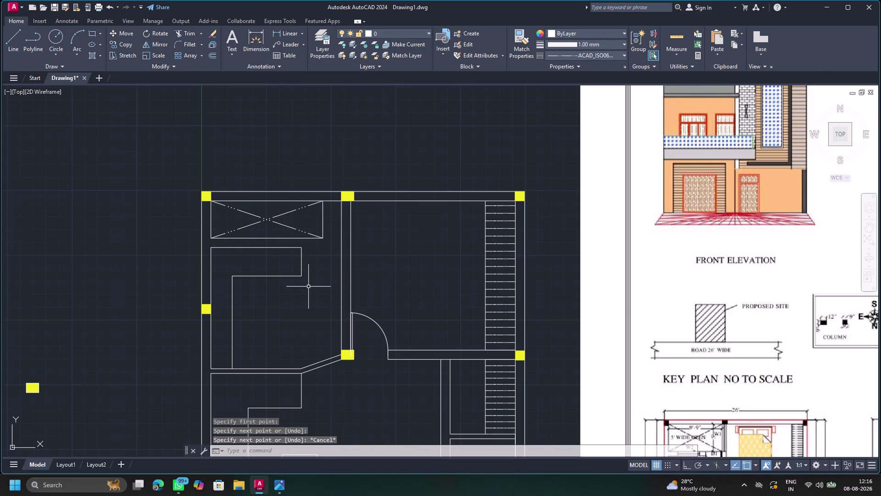
scroll(down, 3)
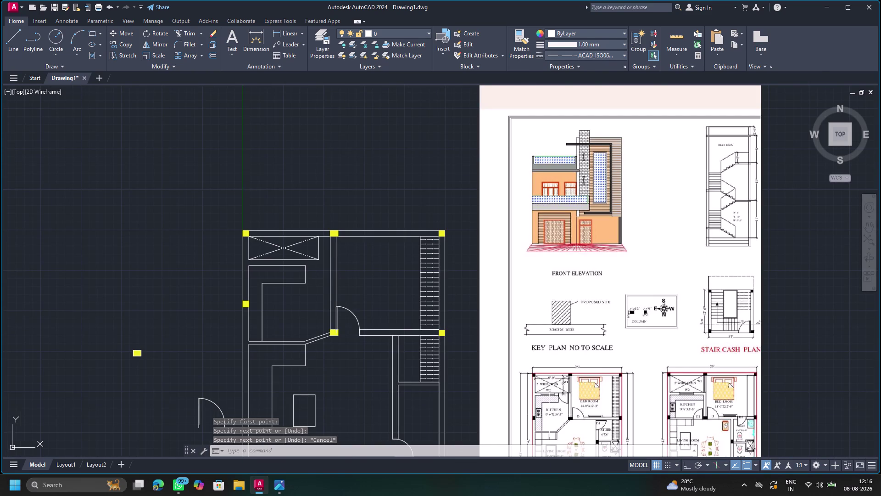
Pan to the kitchen and place the first corner of a multiline text box there.
scroll(up, 3)
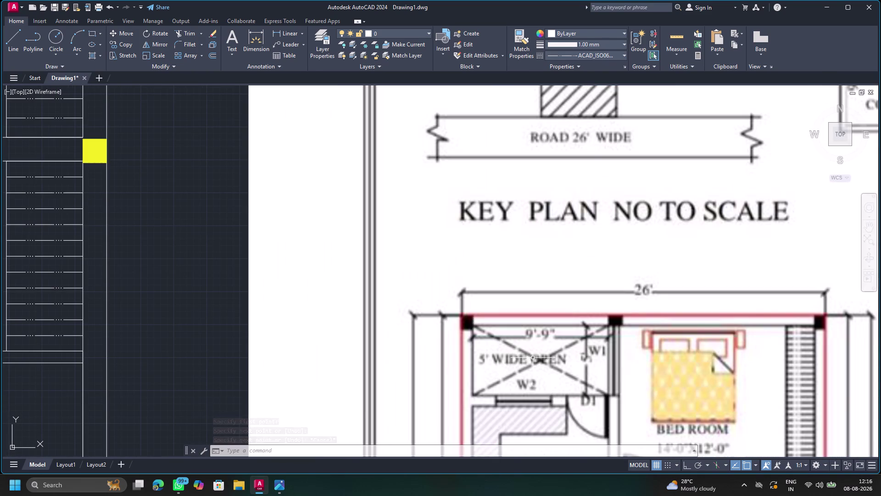
scroll(down, 3)
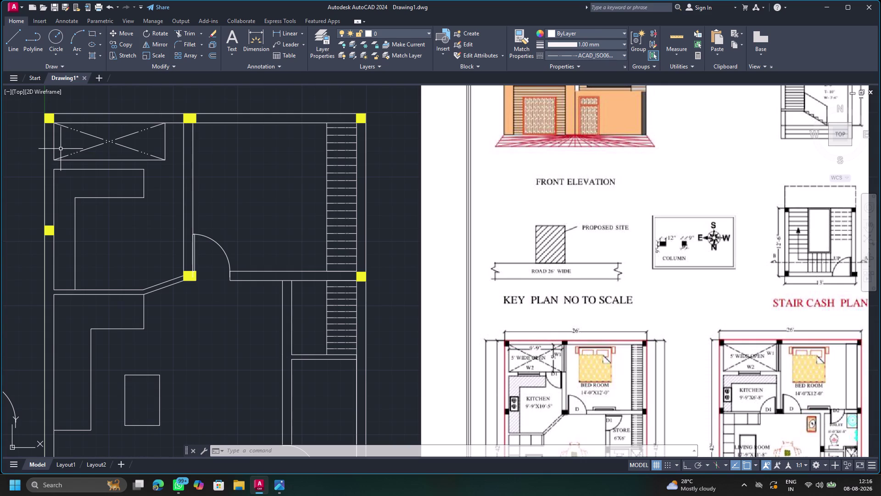
scroll(down, 3)
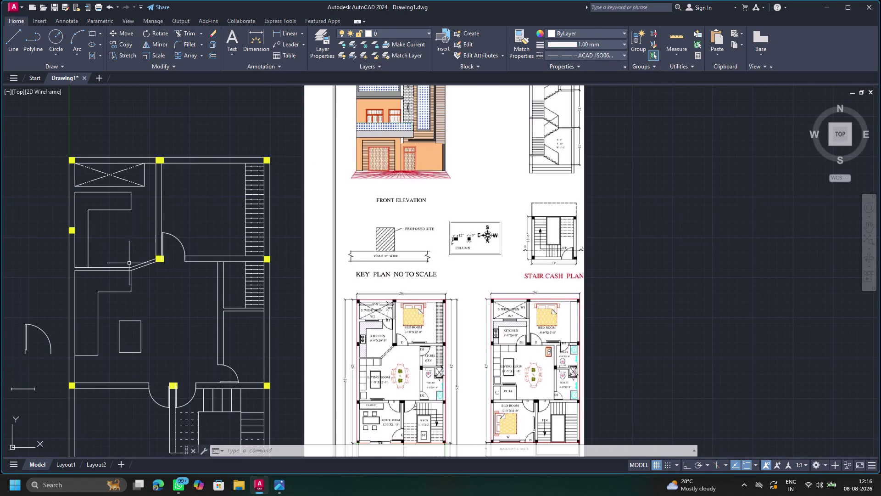
middle_drag(121, 248, 195, 273)
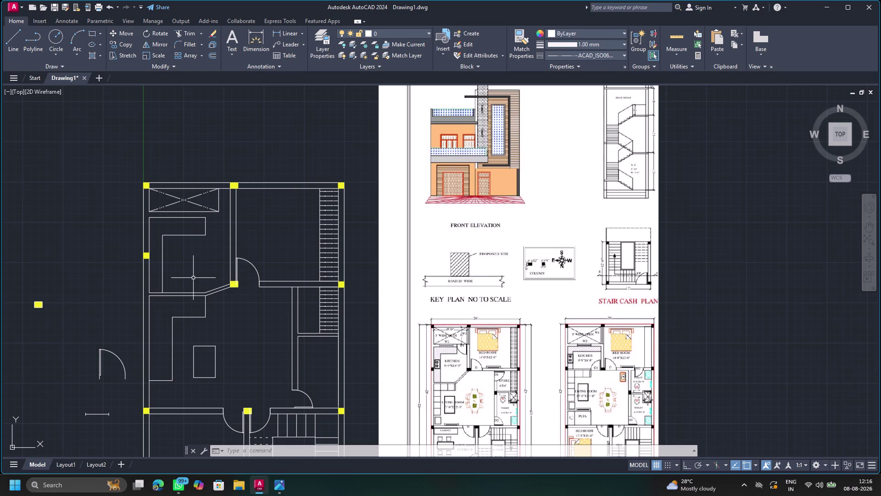
double_click(176, 245)
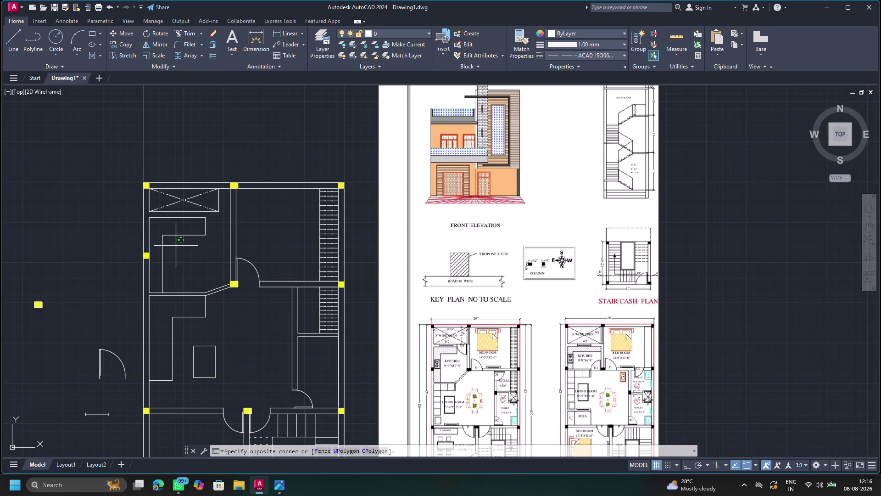
double_click(178, 247)
double_click(179, 248)
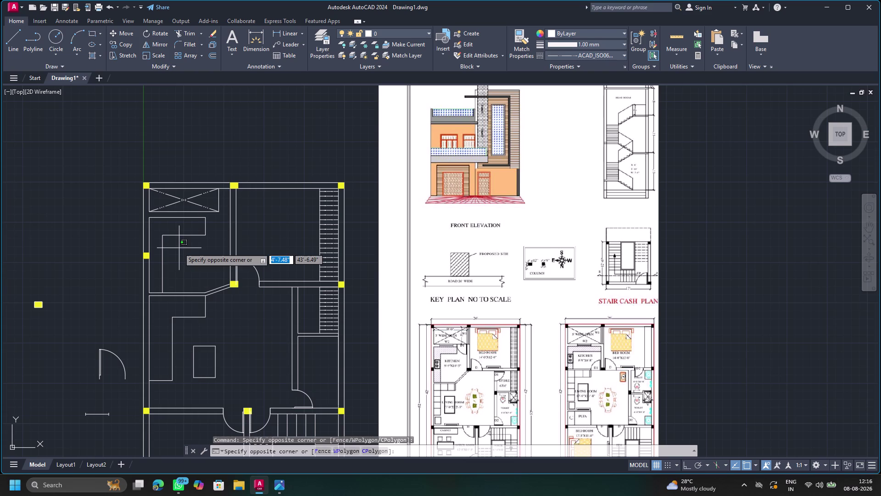
click(179, 247)
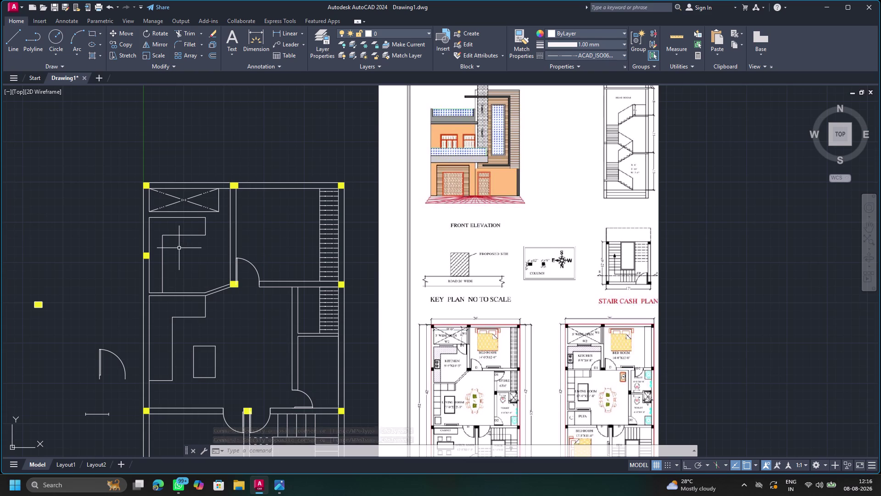
click(179, 247)
triple_click(179, 247)
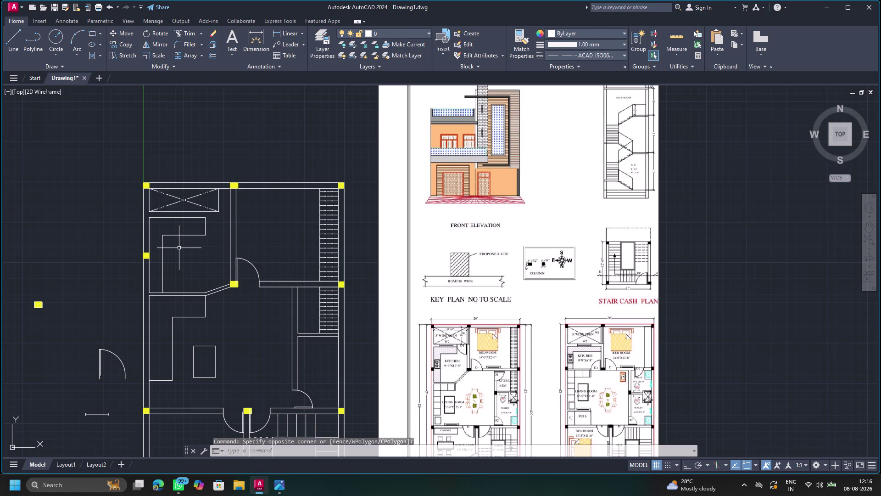
click(234, 45)
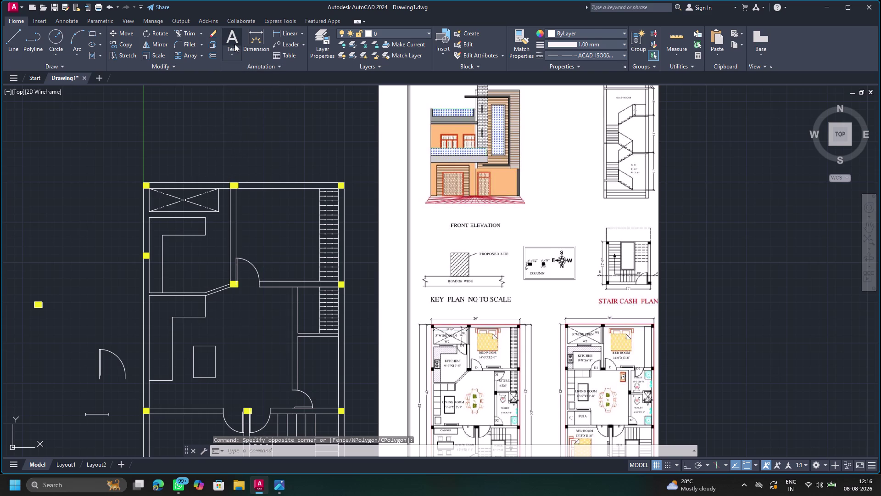
double_click(192, 257)
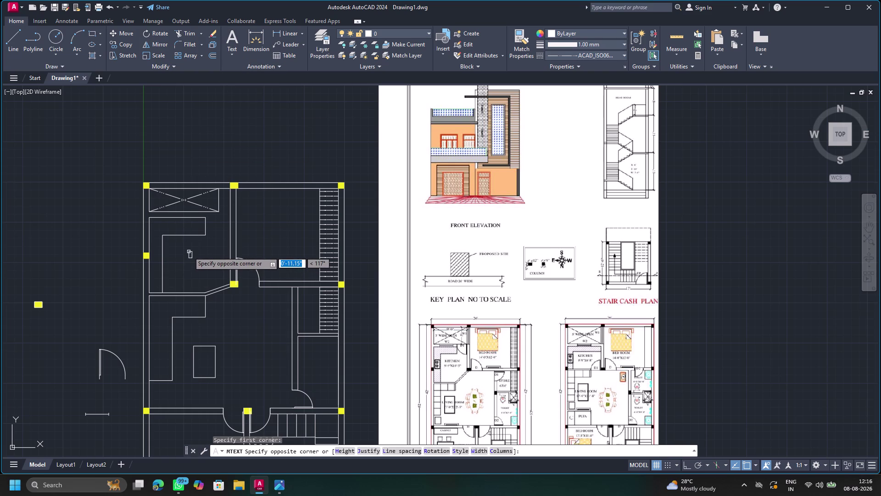
Set the text box's opposite corner and type KITCHEN on the first line.
double_click(188, 251)
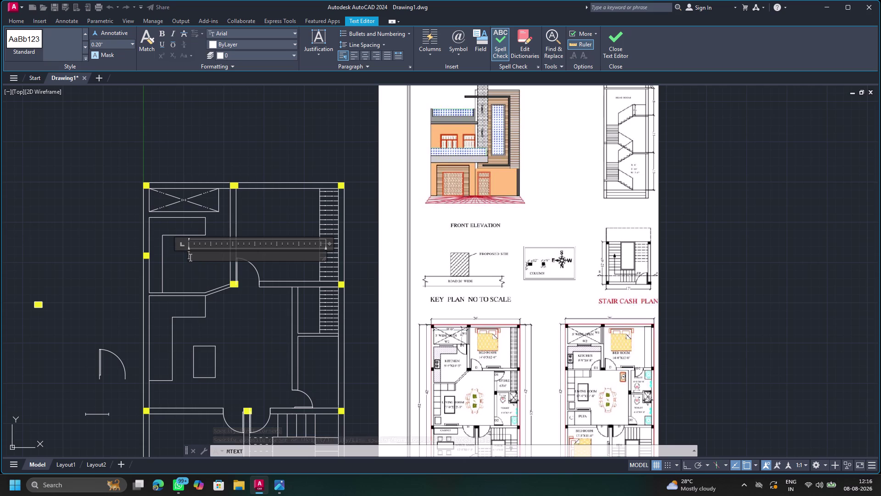
text(ki)
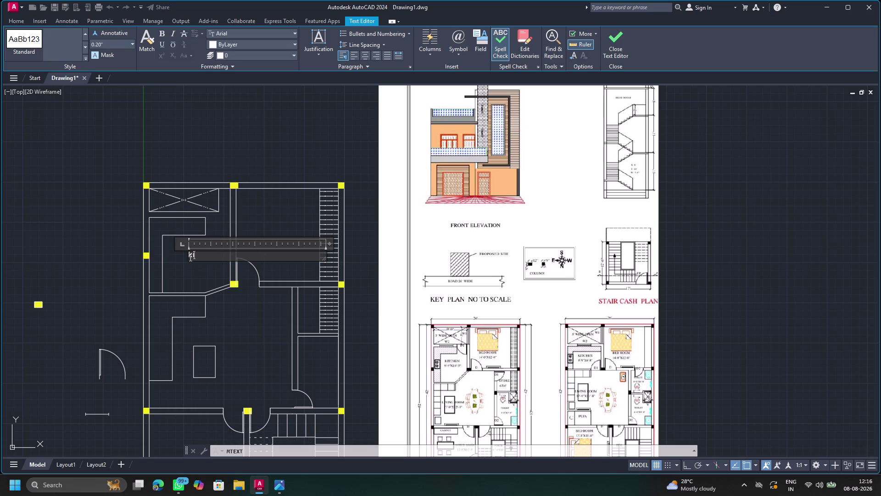
key(BackSpace)
key(BackSpace)
text(KITCH)
text(EN)
key(Return)
Add the 9'9"X10'5' size line, close the text editor and zoom in.
key(9)
key(apostrophe)
key(9)
key(shift+quotedbl)
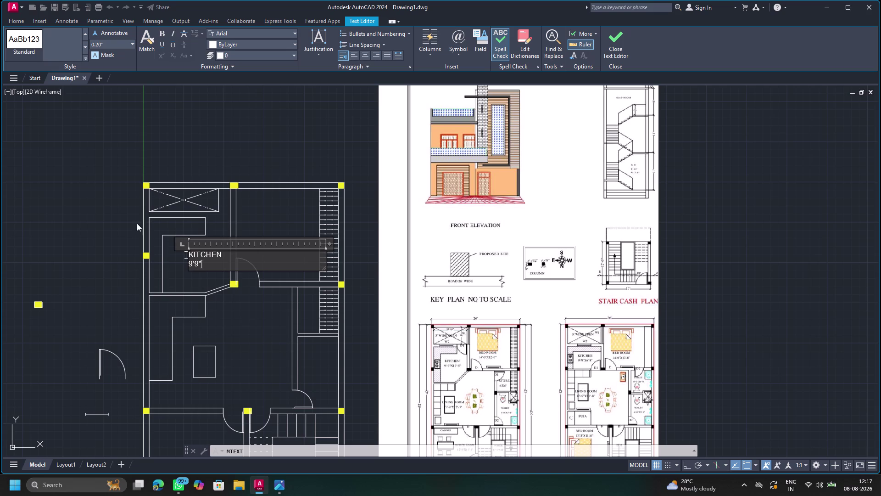
text(10)
text('5)
key(apostrophe)
click(201, 264)
key(x)
key(Escape)
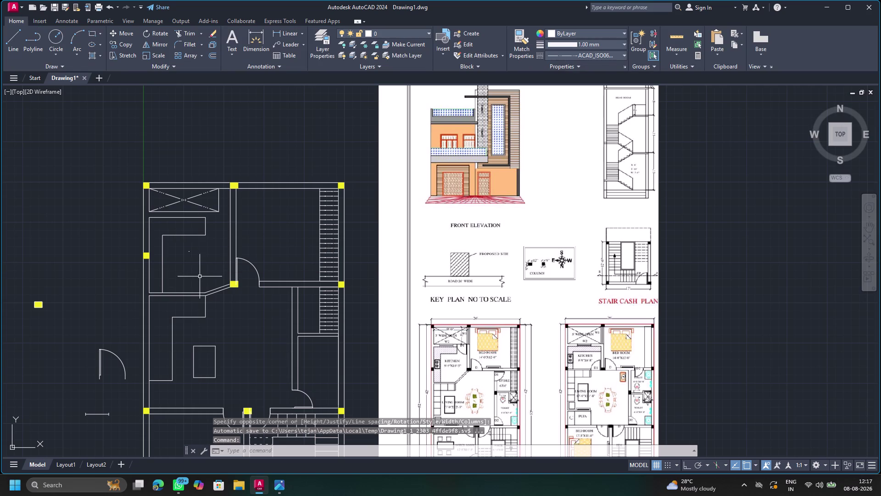
scroll(up, 3)
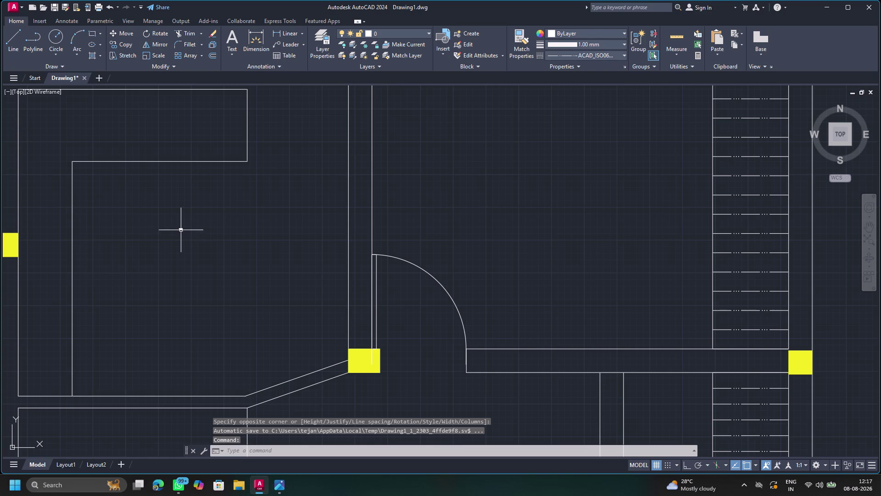
click(179, 228)
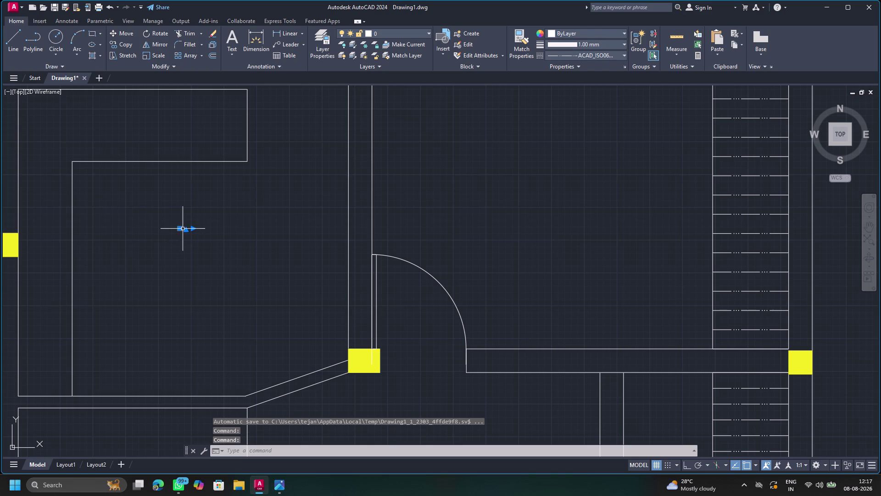
double_click(183, 229)
double_click(179, 229)
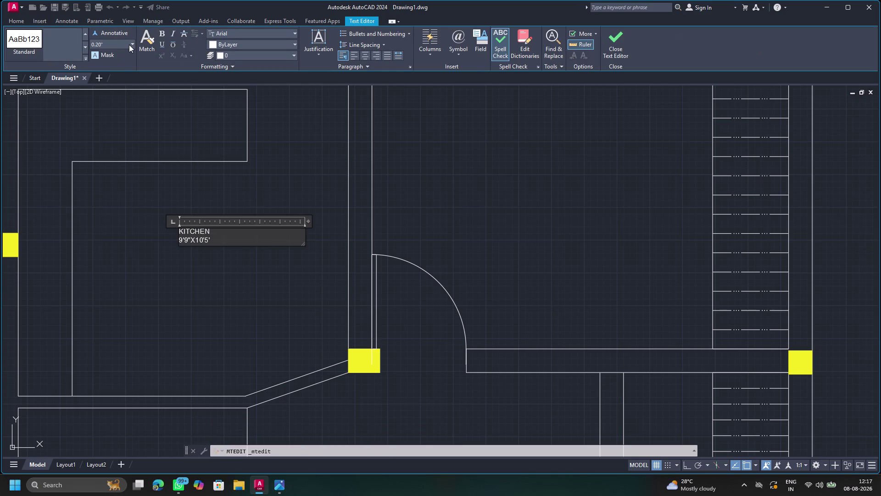
click(131, 44)
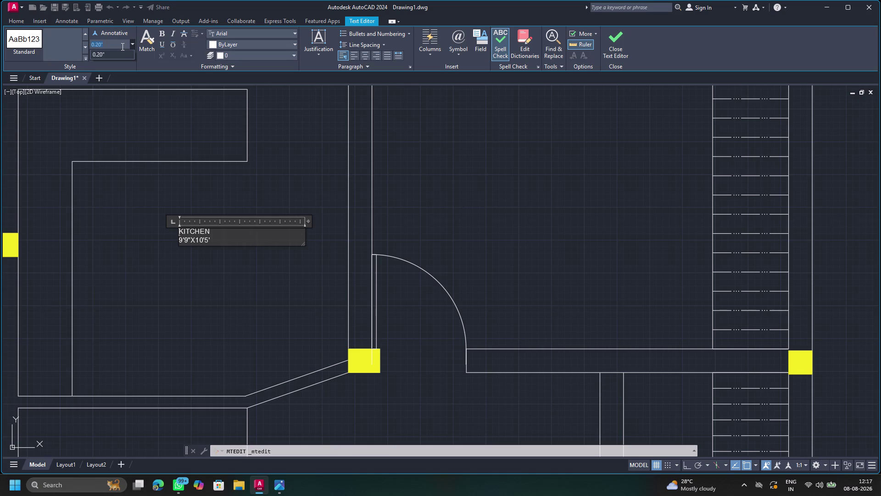
key(Delete)
key(4)
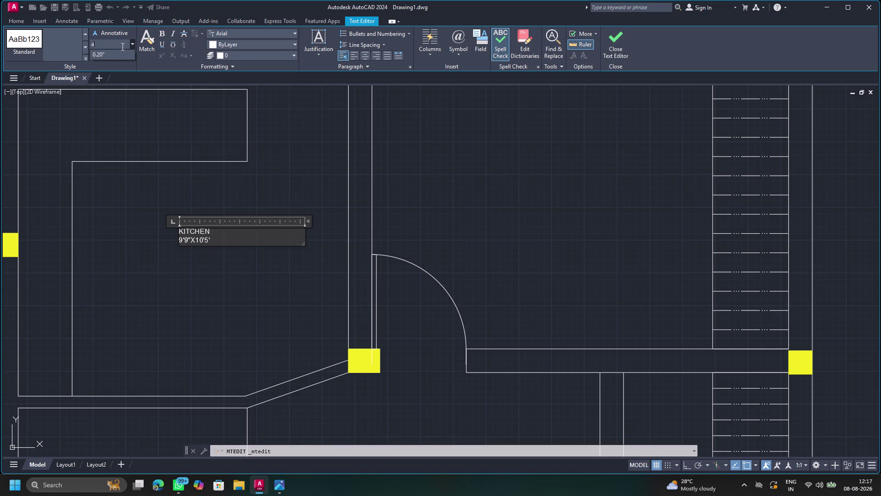
key(Return)
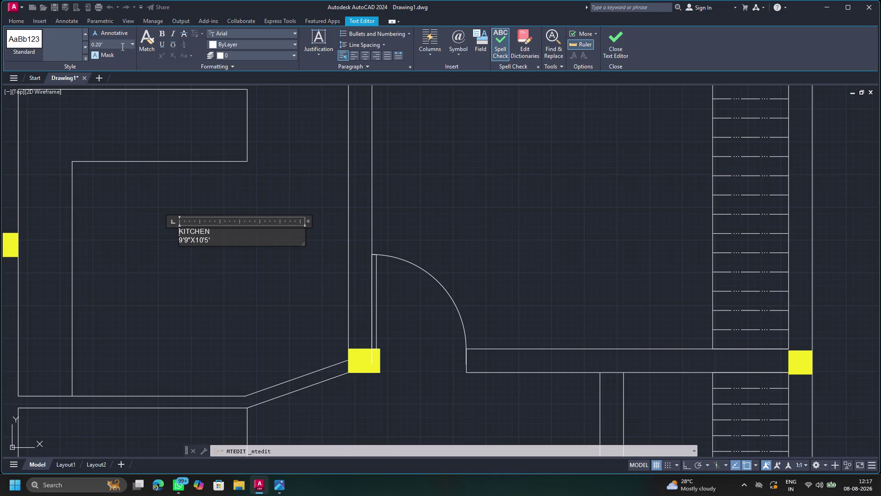
double_click(117, 43)
key(Delete)
key(Delete)
key(Delete)
key(BackSpace)
key(BackSpace)
key(BackSpace)
key(BackSpace)
key(BackSpace)
key(4)
key(Return)
key(Escape)
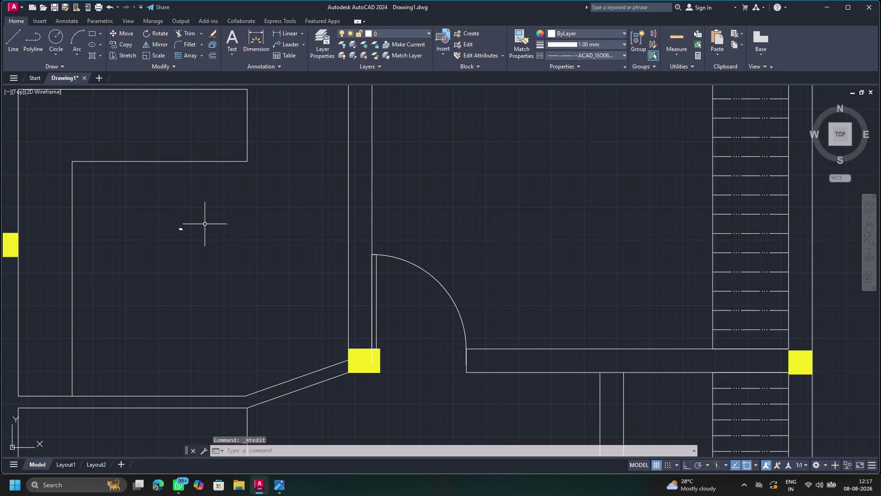
scroll(up, 3)
click(130, 225)
double_click(130, 224)
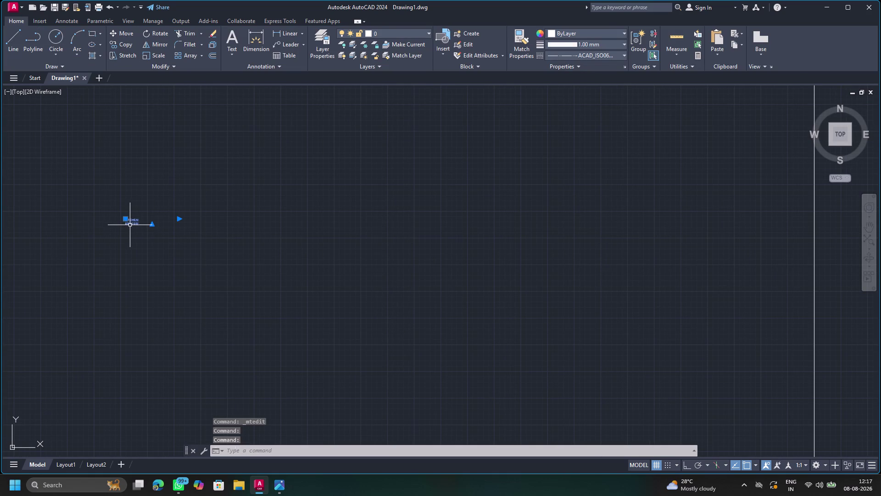
double_click(119, 42)
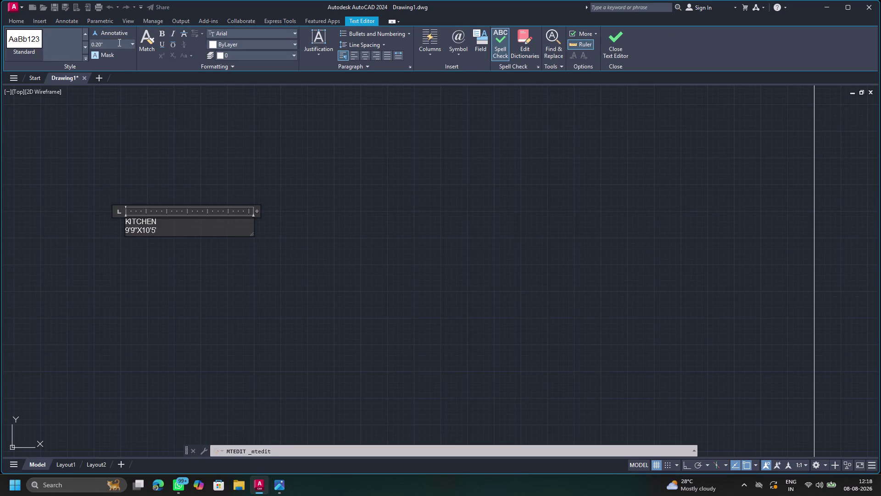
key(BackSpace)
text(4')
key(Return)
key(Escape)
scroll(down, 3)
scroll(up, 3)
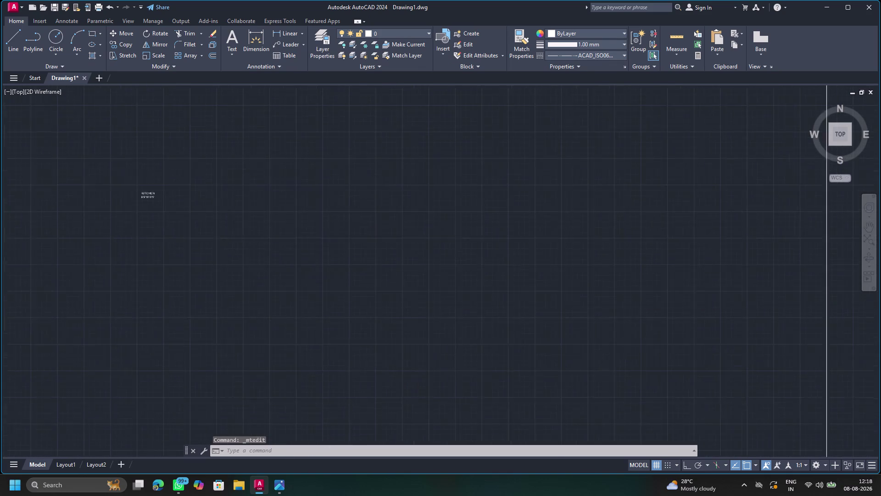
scroll(up, 3)
double_click(147, 194)
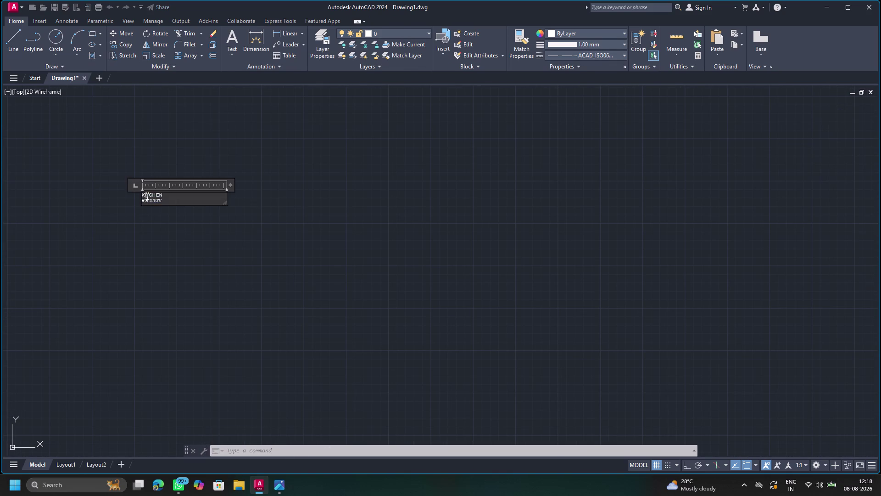
double_click(109, 47)
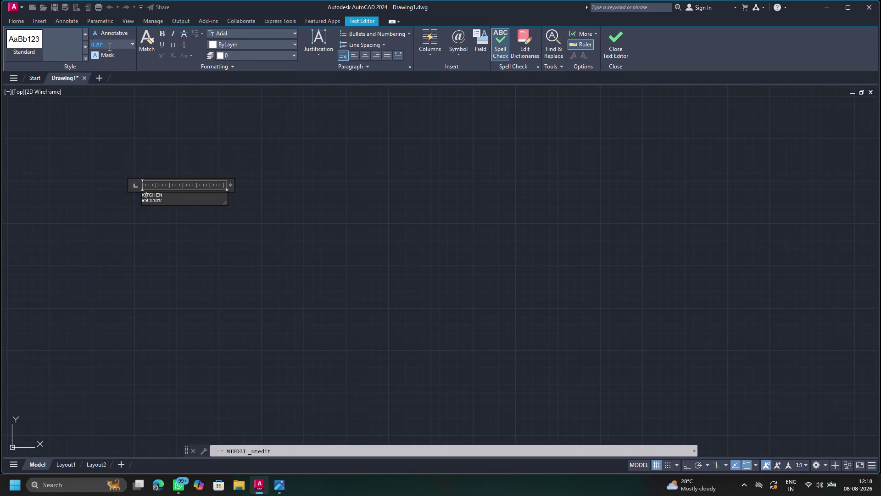
key(BackSpace)
text(1)
text(0)
key(apostrophe)
key(Return)
key(Escape)
scroll(down, 3)
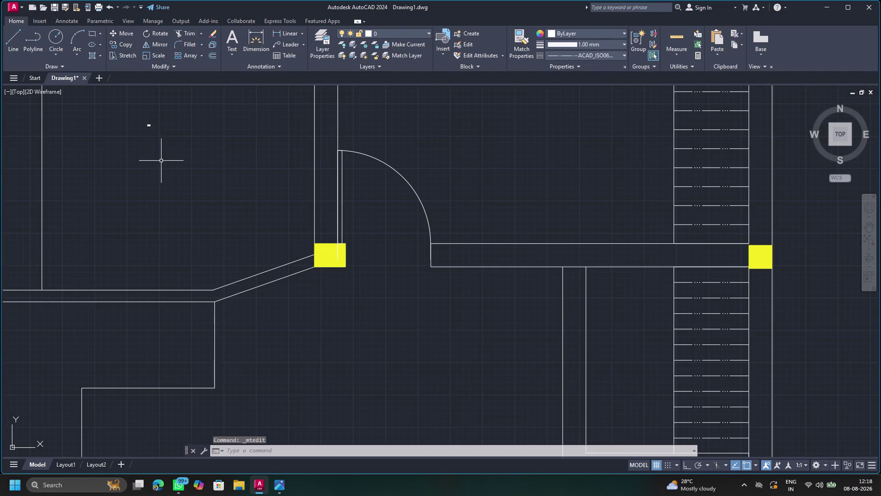
click(147, 127)
drag(147, 126, 117, 124)
click(117, 124)
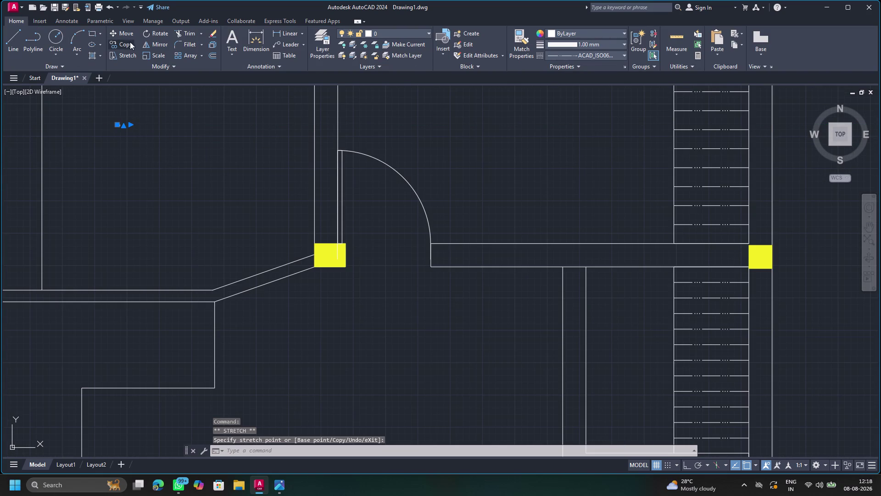
Scale up the KITCHEN 9'9"X10'5" label from a base point at the label.
click(155, 53)
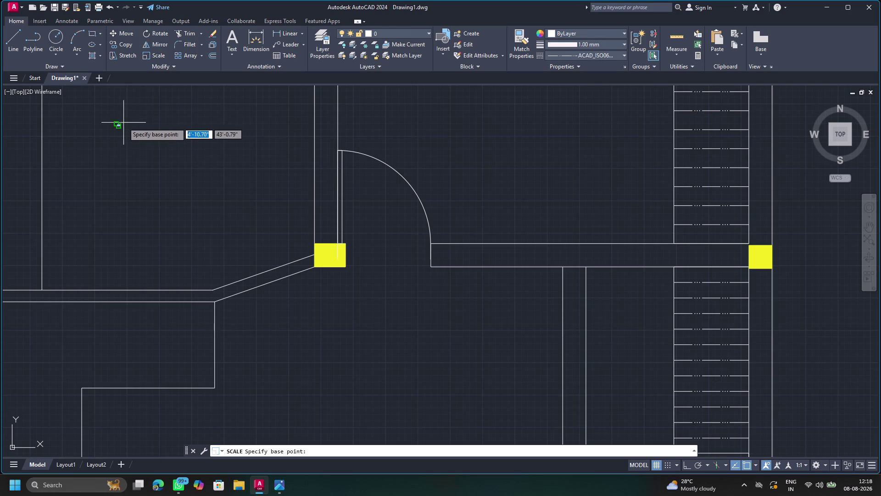
drag(121, 126, 185, 200)
click(182, 199)
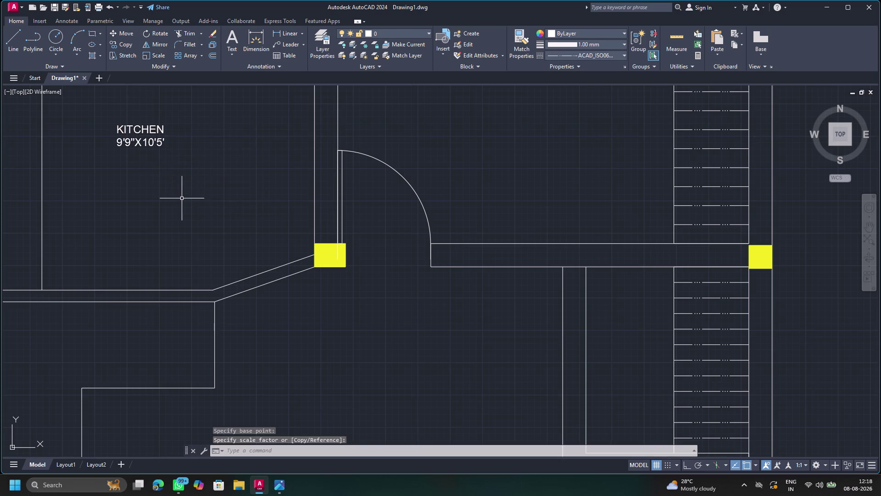
scroll(down, 3)
scroll(up, 3)
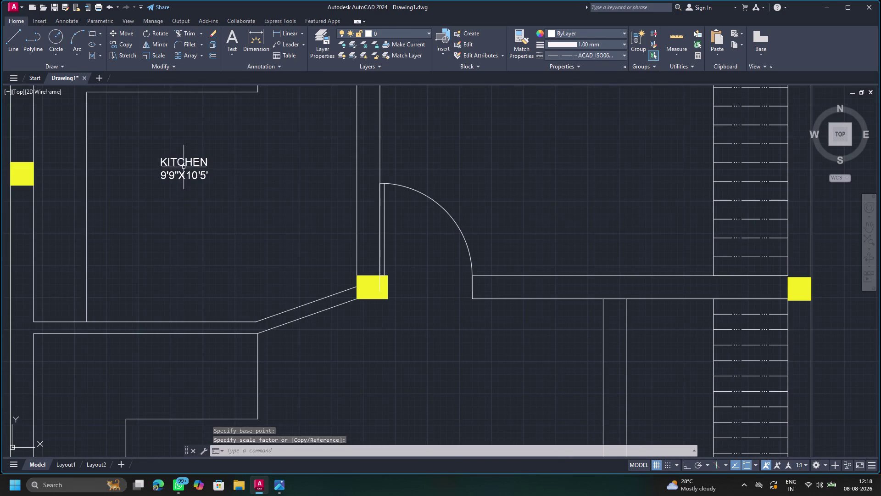
click(179, 162)
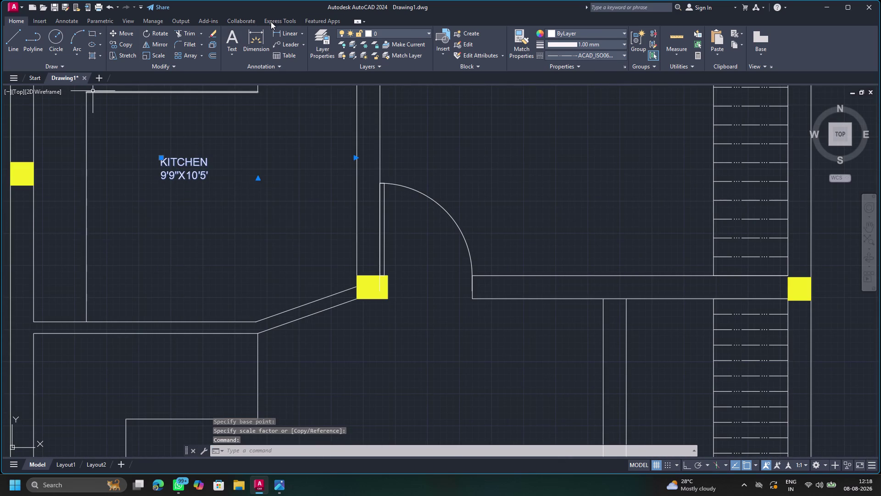
click(542, 33)
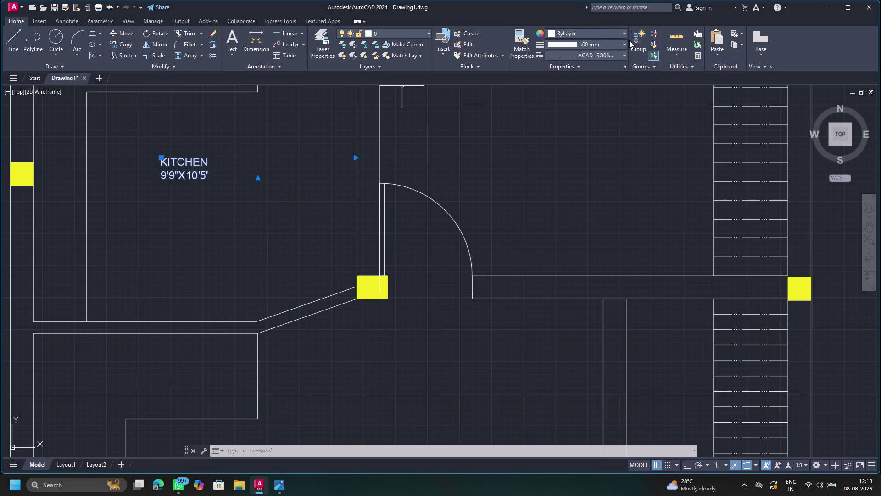
Set the kitchen label's object colour to Red, then reselect it.
click(623, 30)
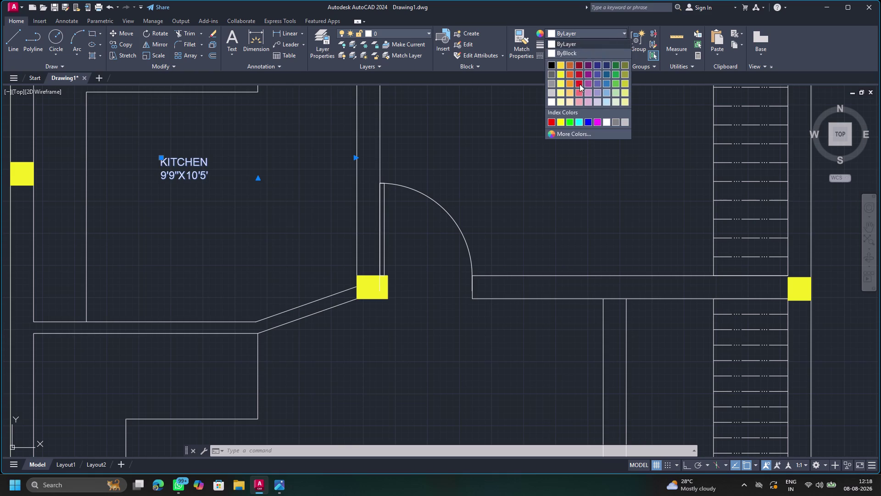
click(549, 121)
key(Escape)
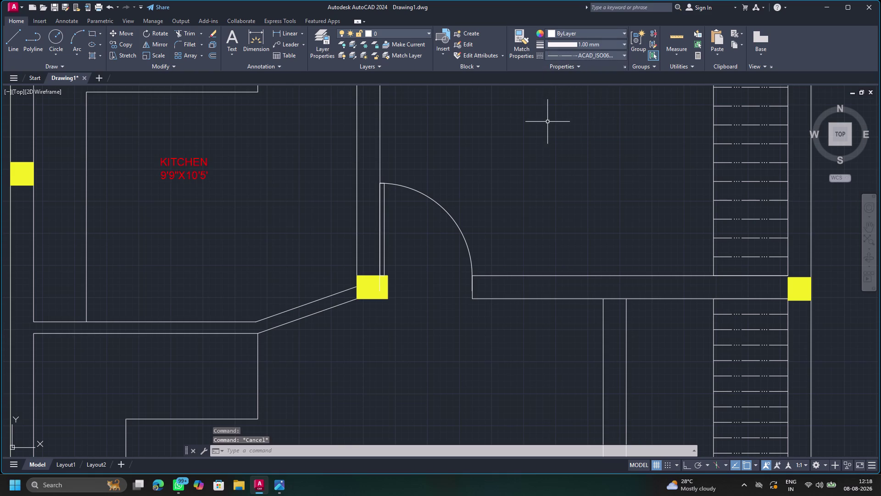
scroll(down, 3)
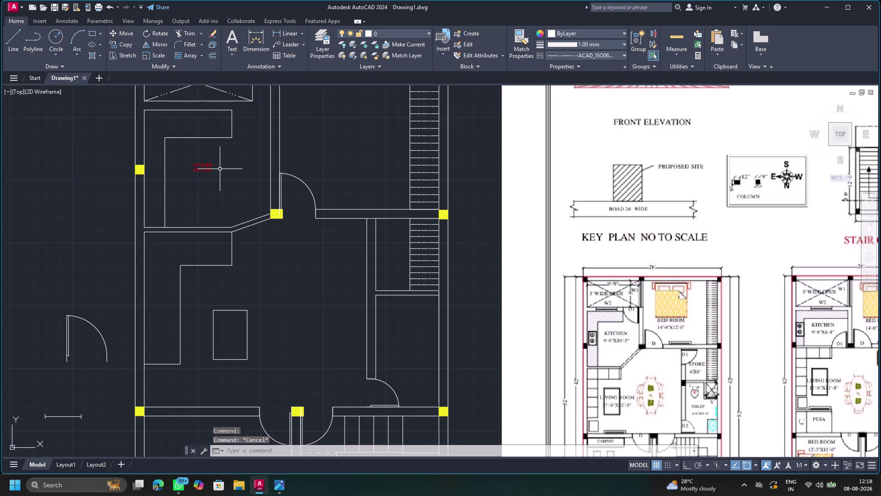
scroll(down, 3)
scroll(up, 3)
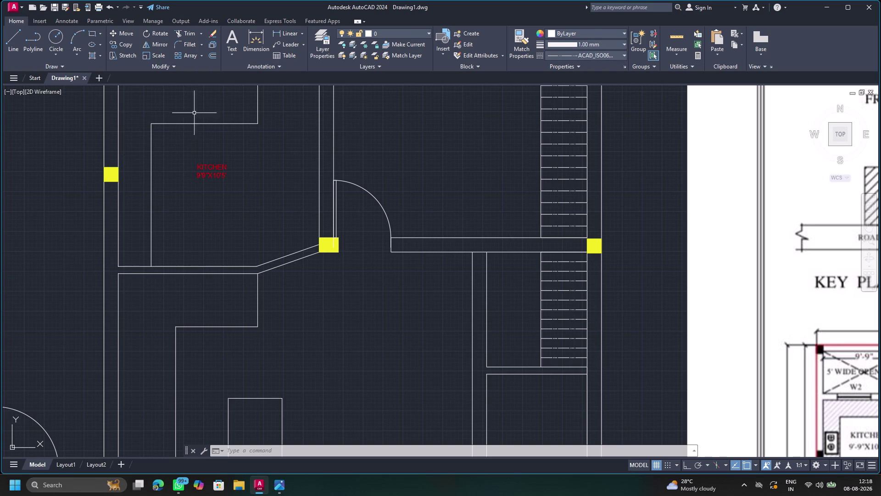
click(216, 172)
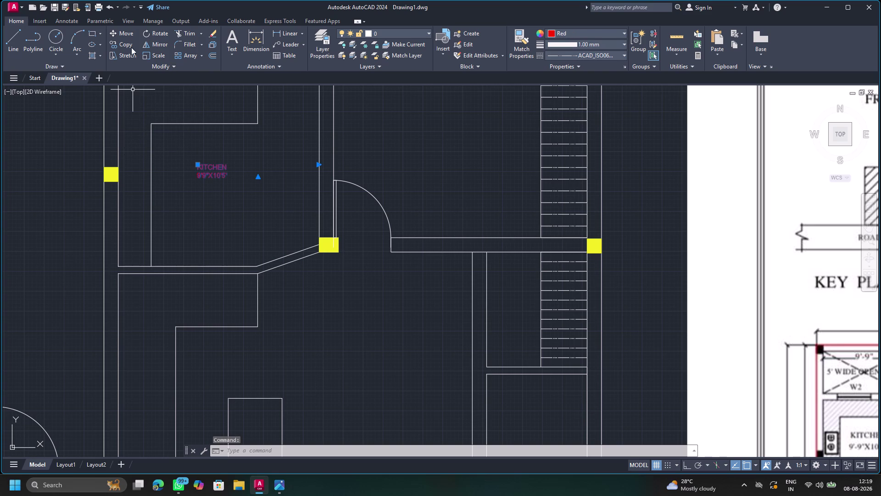
Copy the red label into the lower room, the room past the door and the stair-side room.
click(130, 46)
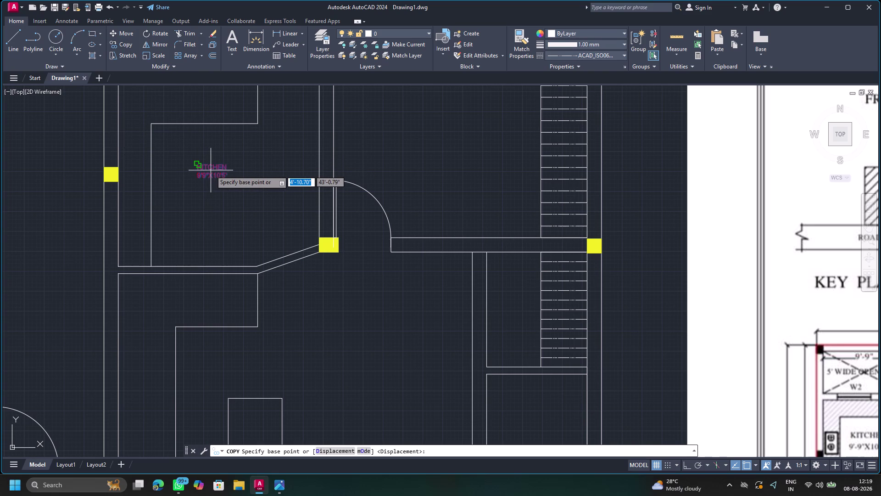
drag(211, 170, 241, 425)
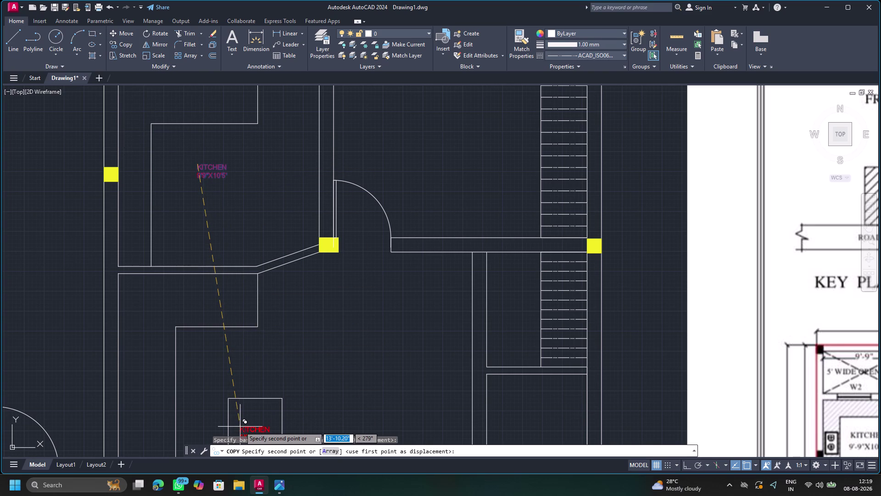
click(240, 426)
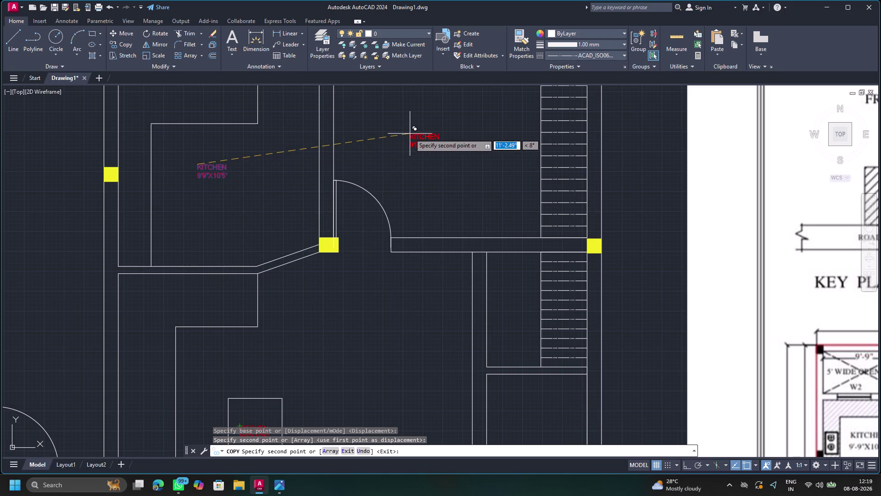
click(435, 192)
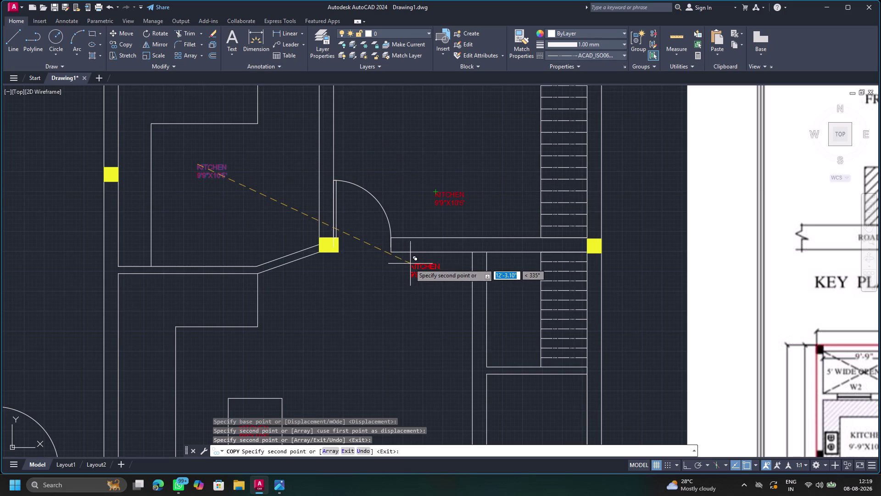
scroll(down, 3)
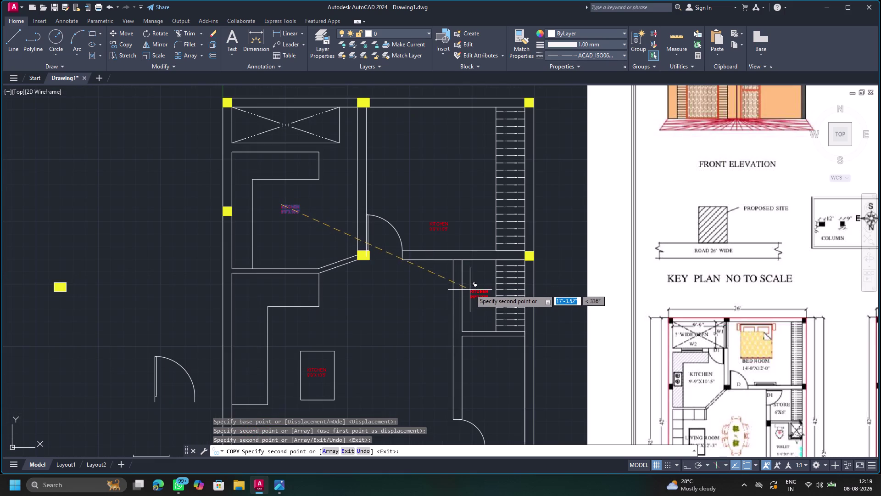
scroll(up, 3)
click(469, 287)
Place three more label copies in further rooms and end the copy command.
scroll(down, 3)
middle_drag(469, 297, 456, 251)
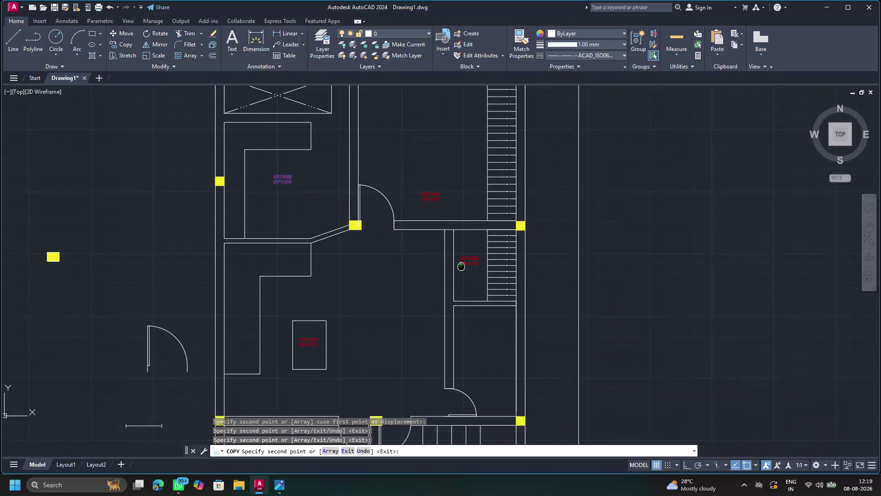
middle_drag(456, 251, 448, 187)
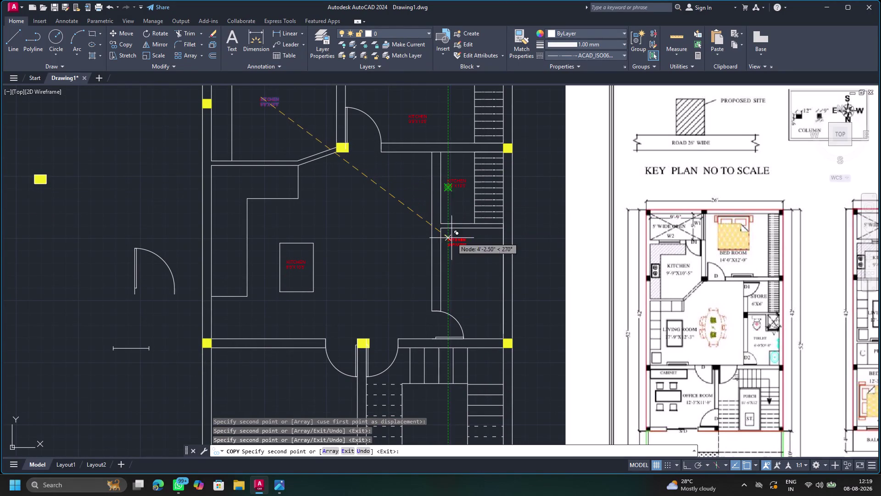
click(464, 273)
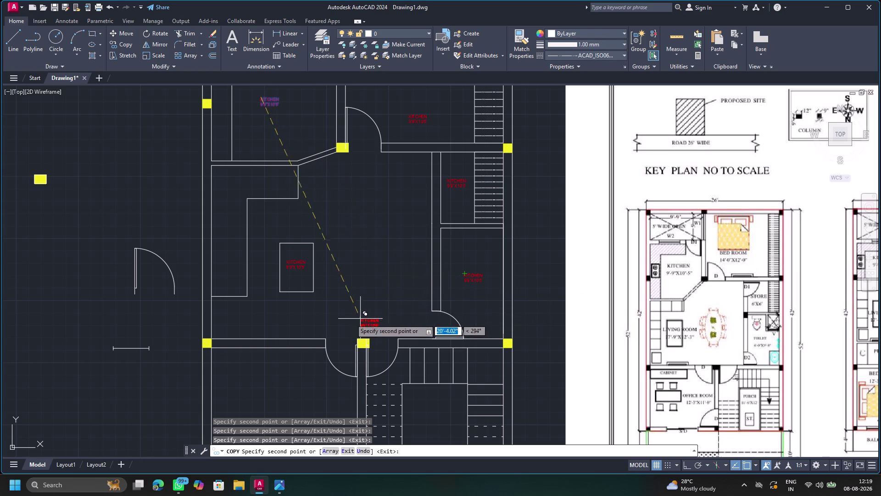
scroll(down, 3)
middle_drag(324, 324, 362, 228)
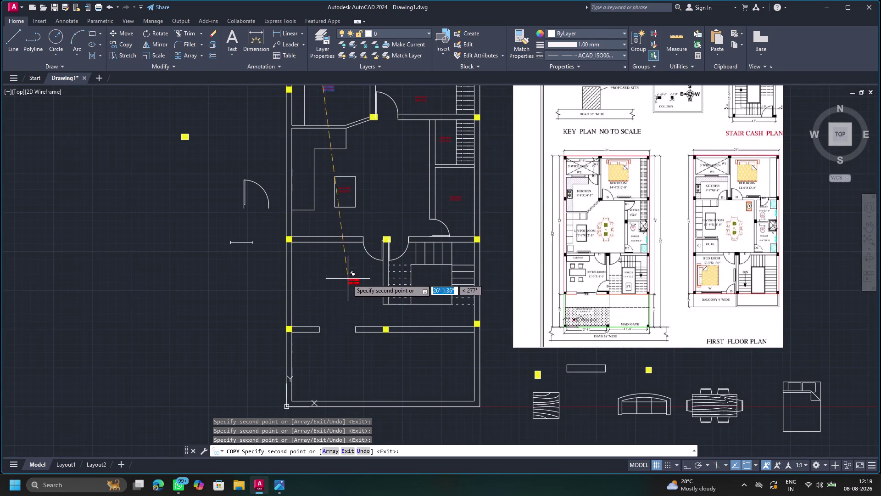
click(334, 282)
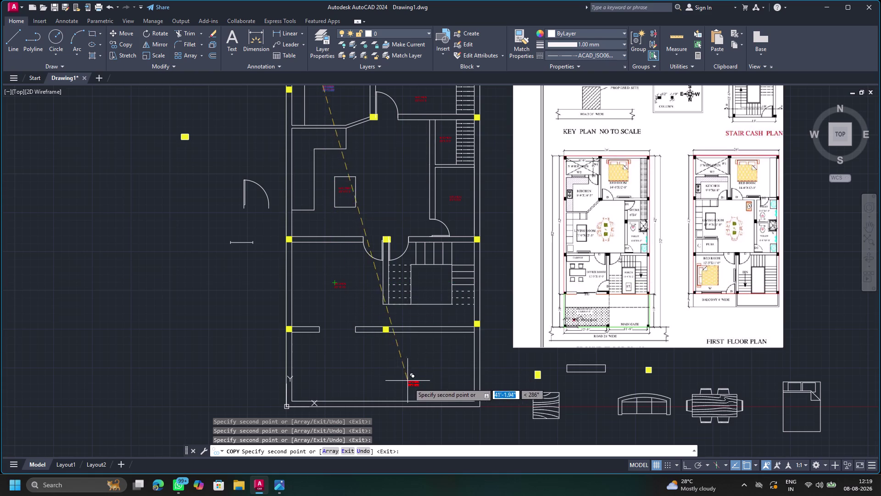
click(427, 391)
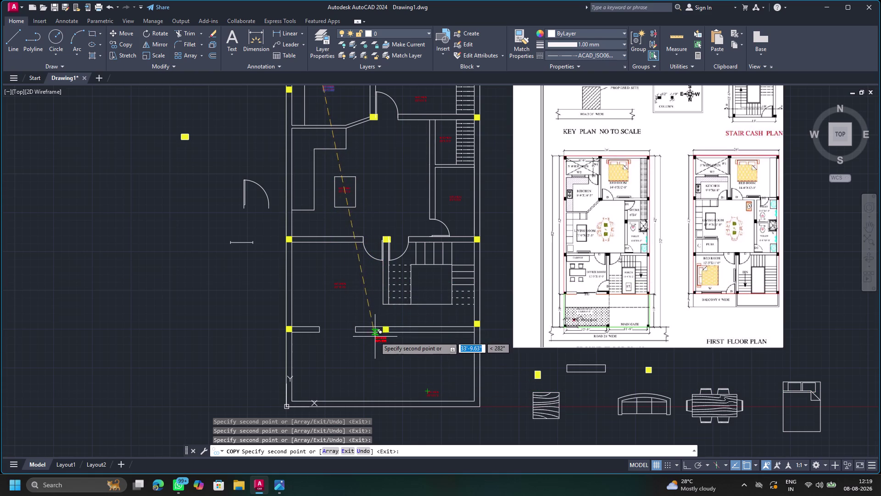
key(Escape)
key(Escape)
scroll(down, 3)
scroll(up, 3)
middle_drag(331, 117, 288, 235)
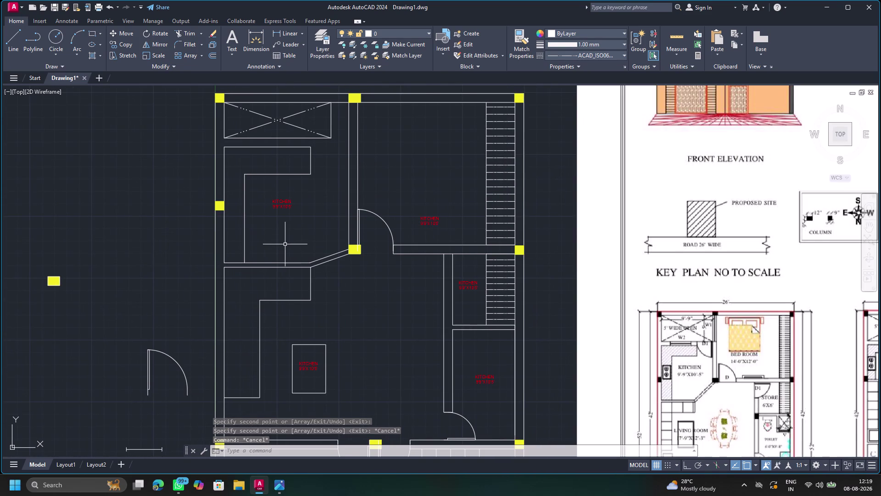
Retype the upper-right room label as BED ROOM 14'0"x12'0".
double_click(435, 224)
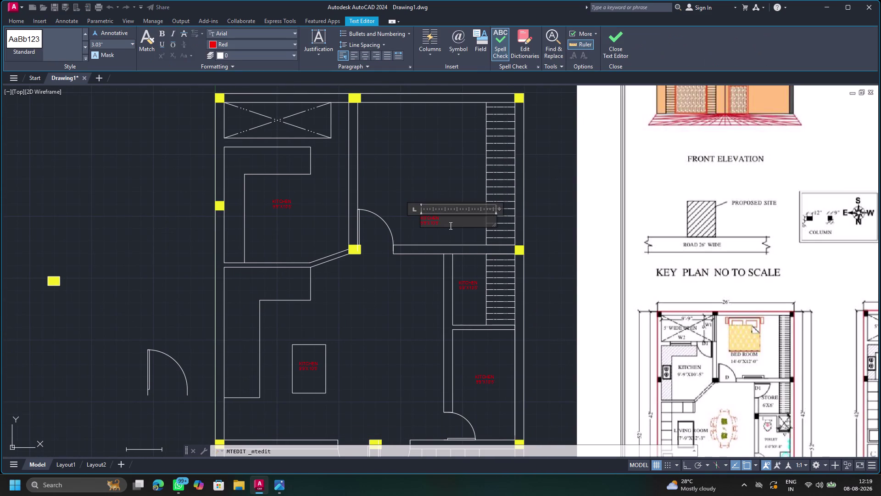
drag(453, 223, 421, 215)
key(Delete)
text(BED)
key(space)
text(ROOM)
key(Return)
text(14)
key(apostrophe)
text(0")
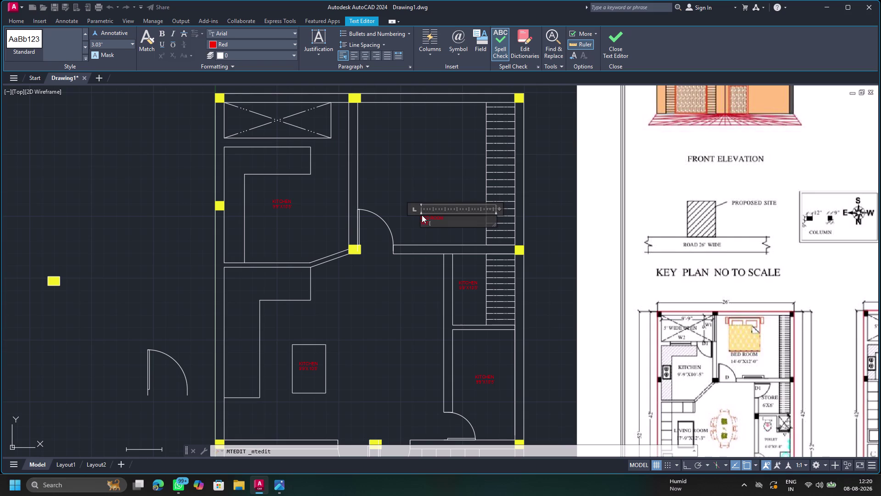
key(x)
text(12'0)
text(")
key(Escape)
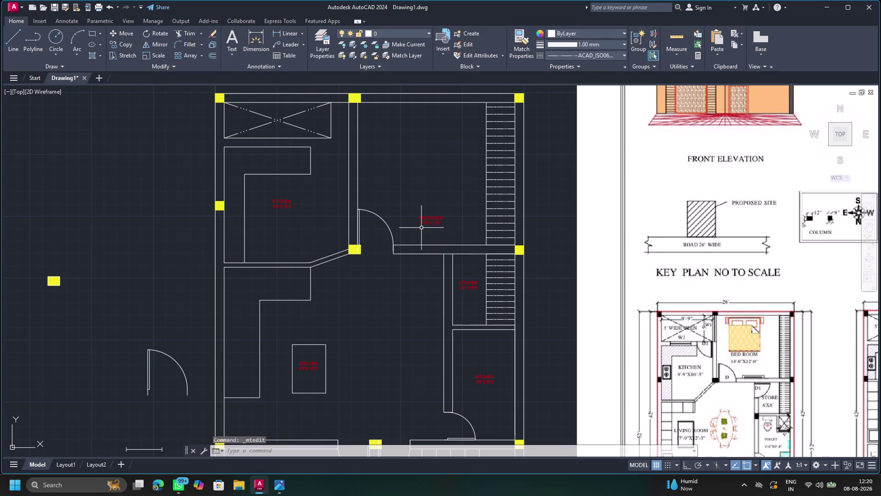
Open the stair-side room's label in the text editor and delete its old text.
click(469, 290)
click(468, 287)
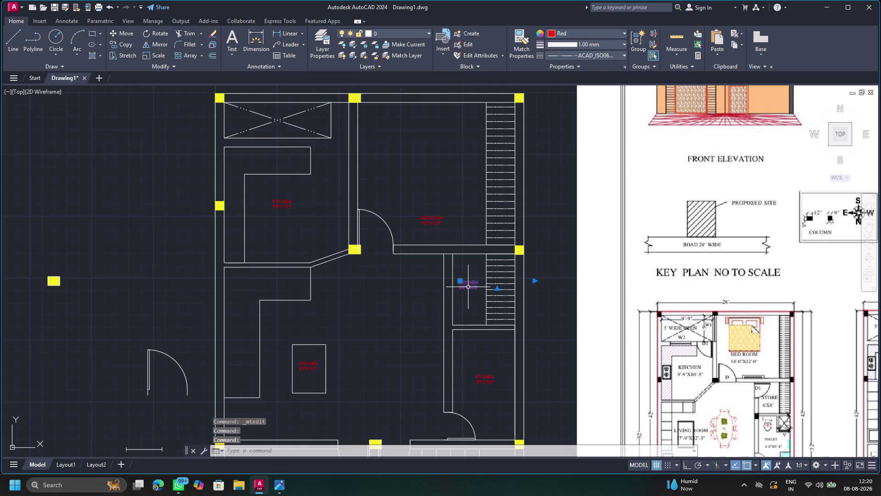
double_click(468, 286)
triple_click(467, 282)
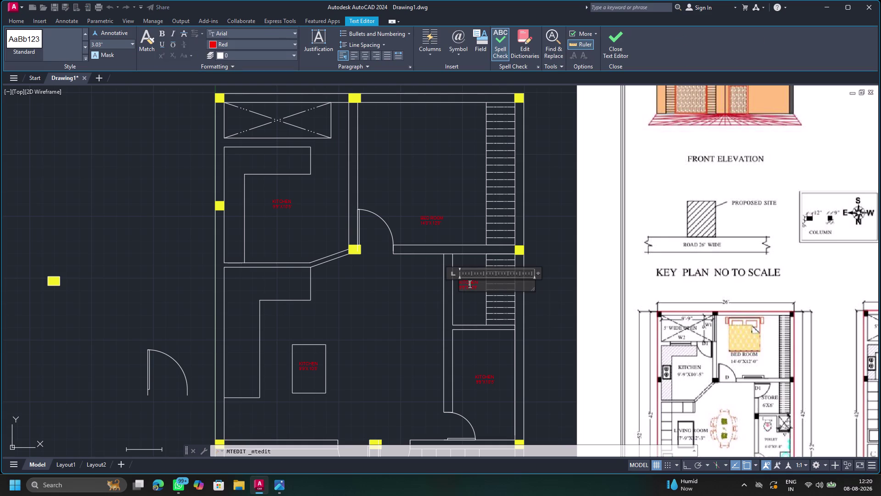
drag(478, 287, 454, 279)
key(Delete)
Type STORE ROOM with a 6'x6' size line and close the editor.
key(s)
text(TO)
text(RE)
key(space)
text(ROO)
key(BackSpace)
key(BackSpace)
key(BackSpace)
key(BackSpace)
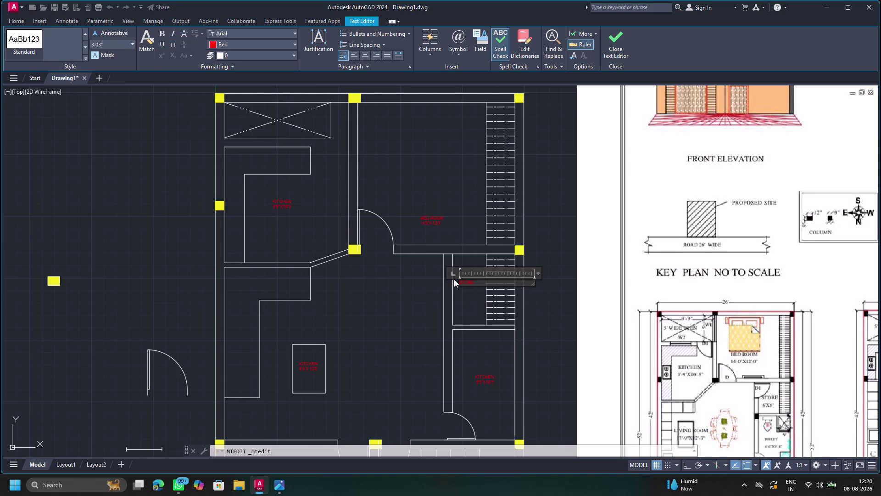
key(BackSpace)
key(e)
key(Return)
key(e)
key(BackSpace)
key(r)
text(OOM)
key(Return)
key(6)
key(apostrophe)
key(x)
text(6)
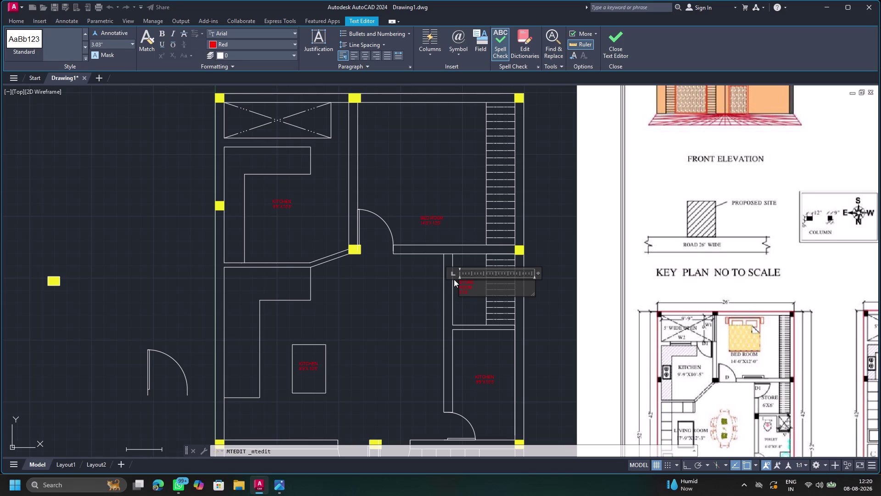
text(')
key(Escape)
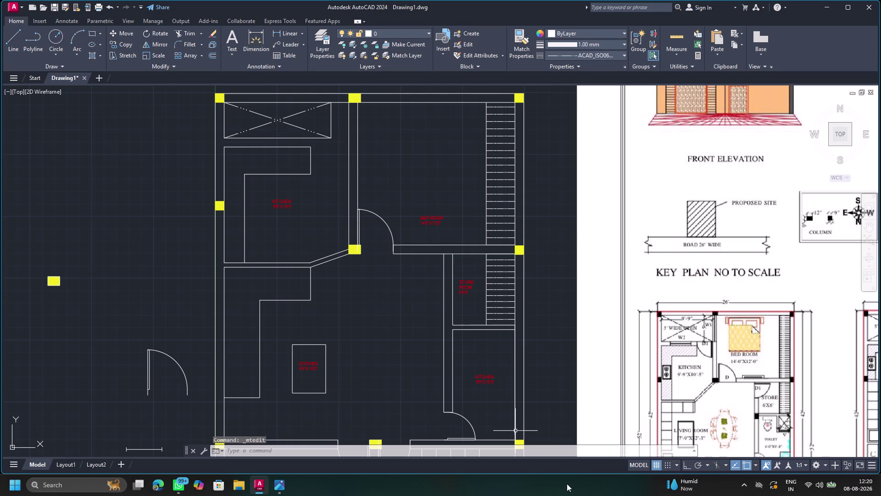
Retype the lower right room label as TOILET with dimensions 6'0" x 9'8".
double_click(488, 381)
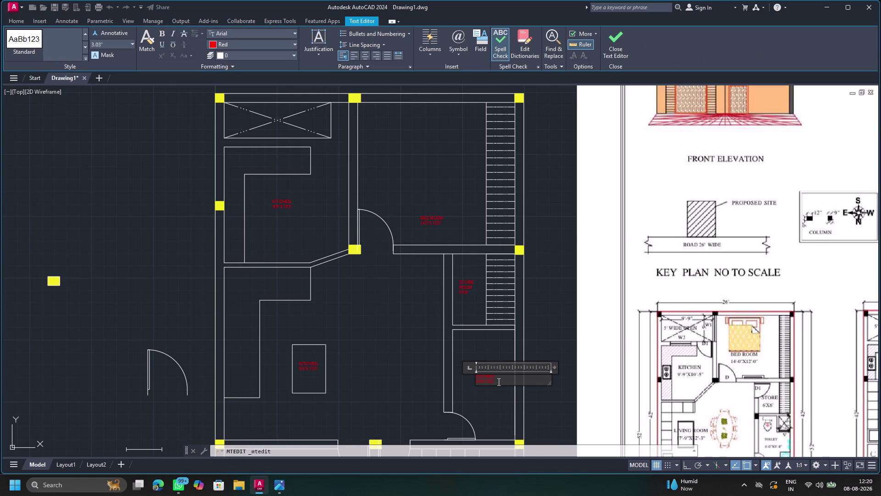
drag(497, 382, 471, 372)
key(Delete)
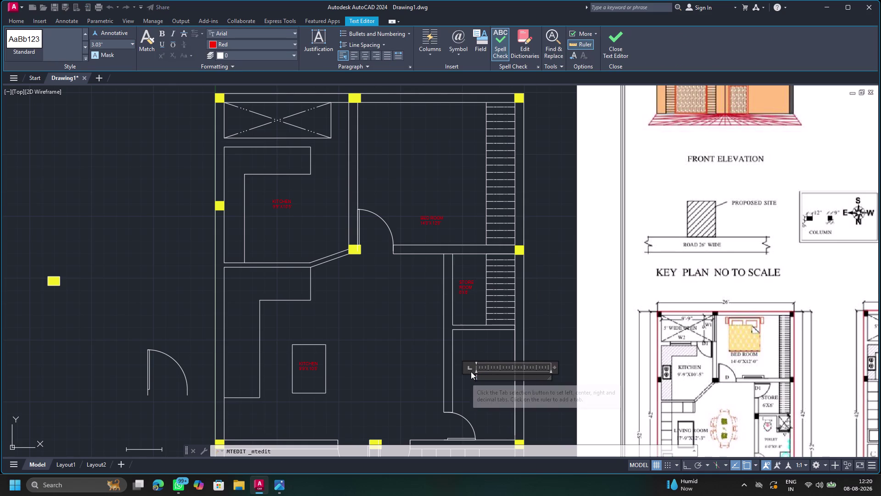
key(t)
text(OIL)
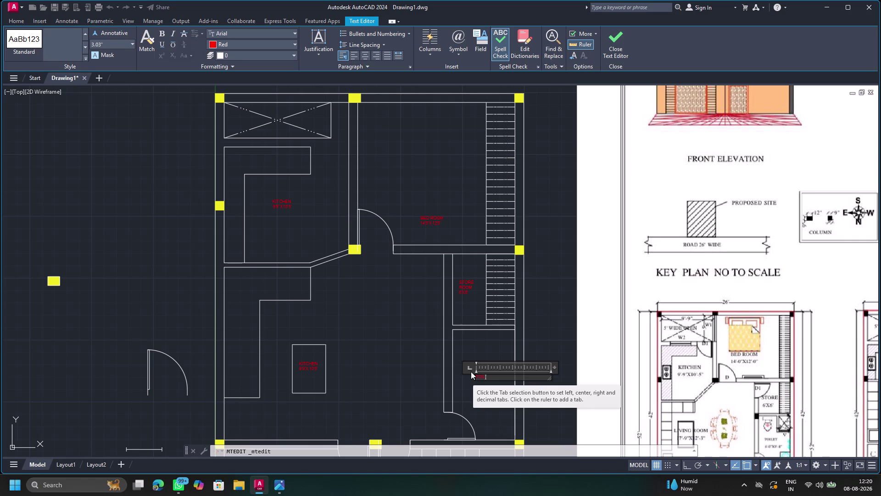
text(ET)
key(Return)
key(6)
text('0)
key(shift+quotedbl)
key(9)
key(BackSpace)
key(x)
key(9)
text('8)
text(:)
key(Escape)
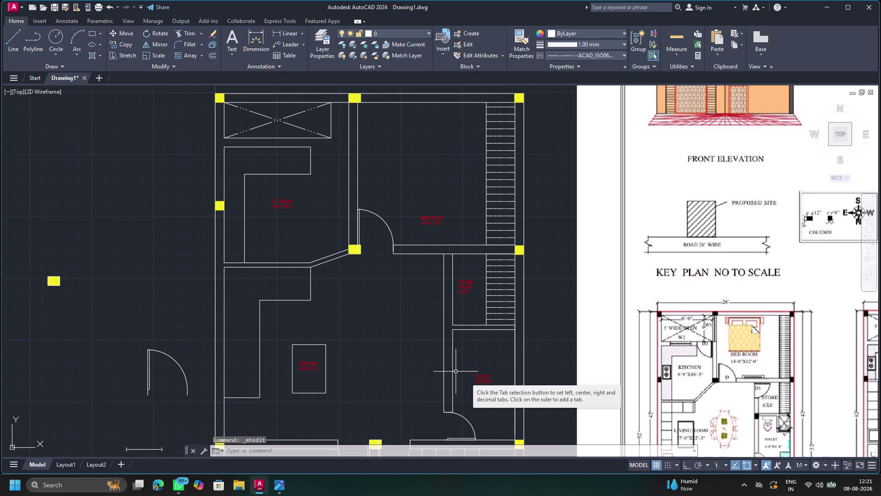
Retype the central box label as LIVING ROOM with dimensions 7'9" x 2'3".
double_click(312, 368)
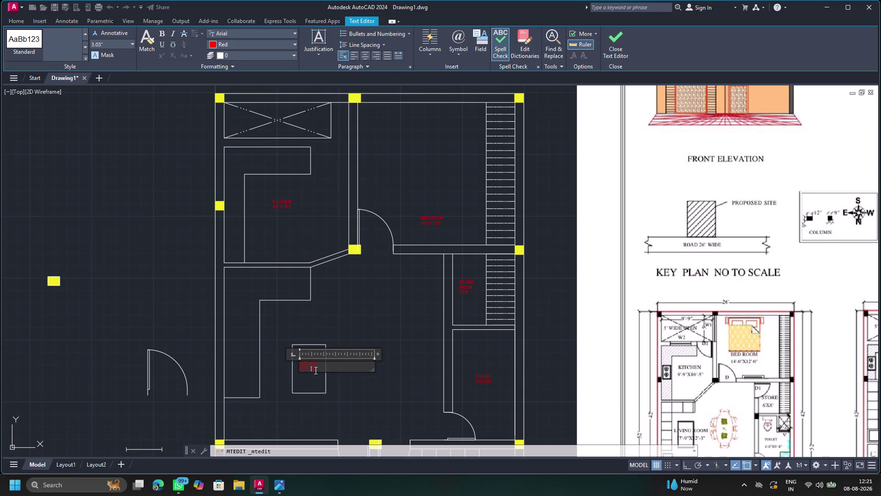
drag(316, 369, 292, 359)
key(BackSpace)
text(LIVING)
key(space)
text(RII)
key(BackSpace)
key(BackSpace)
text(OOM)
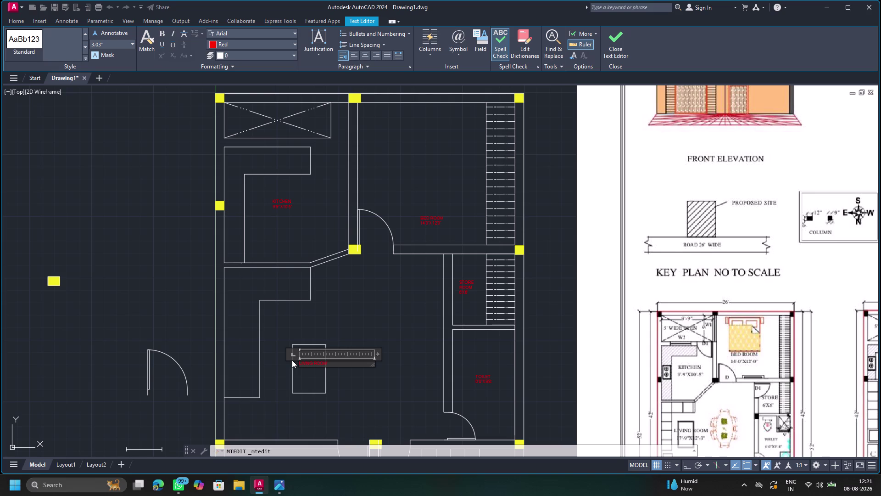
key(Return)
text(7')
text(9)
text(")
key(x)
text(2'3)
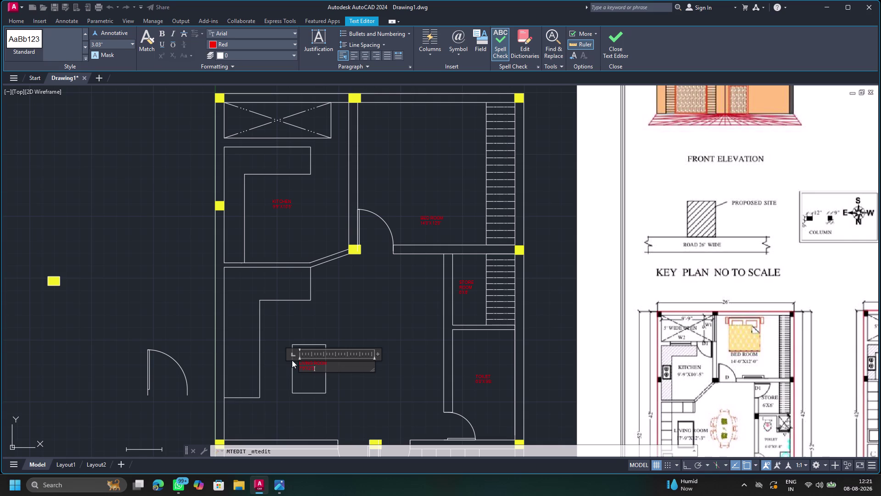
text(")
key(Return)
key(Escape)
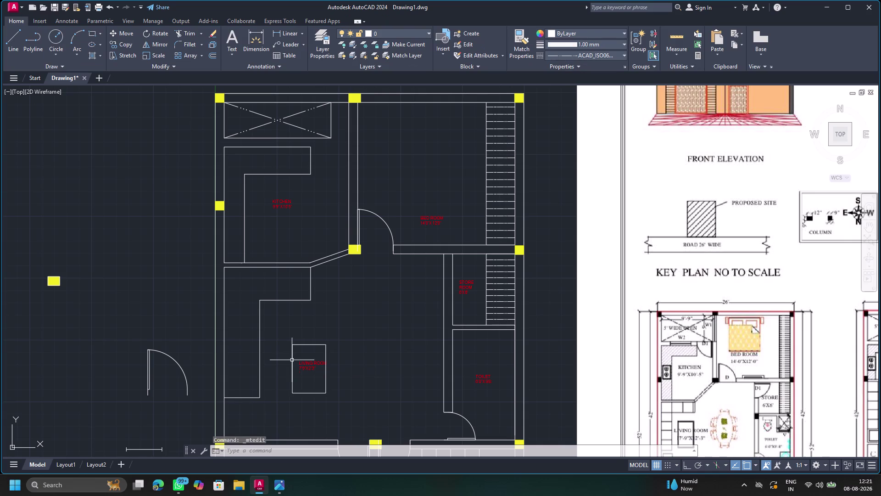
Reopen the LIVING ROOM label and delete two trailing characters.
double_click(303, 372)
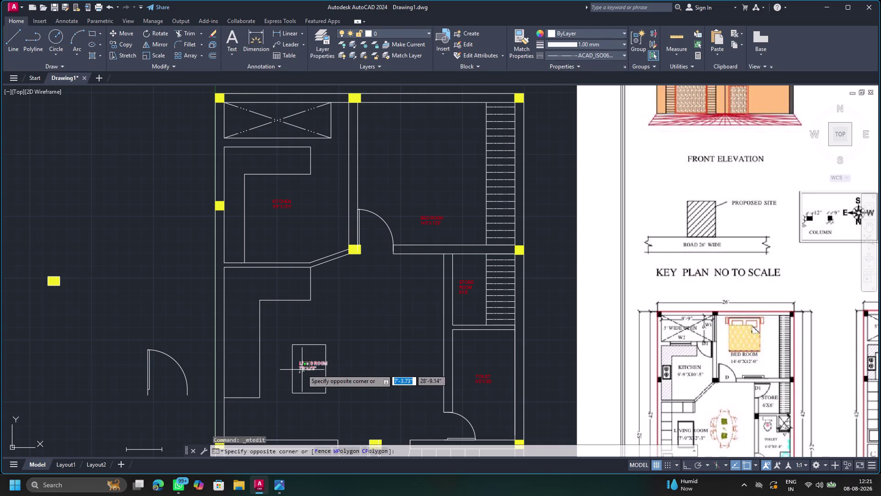
double_click(306, 367)
double_click(306, 365)
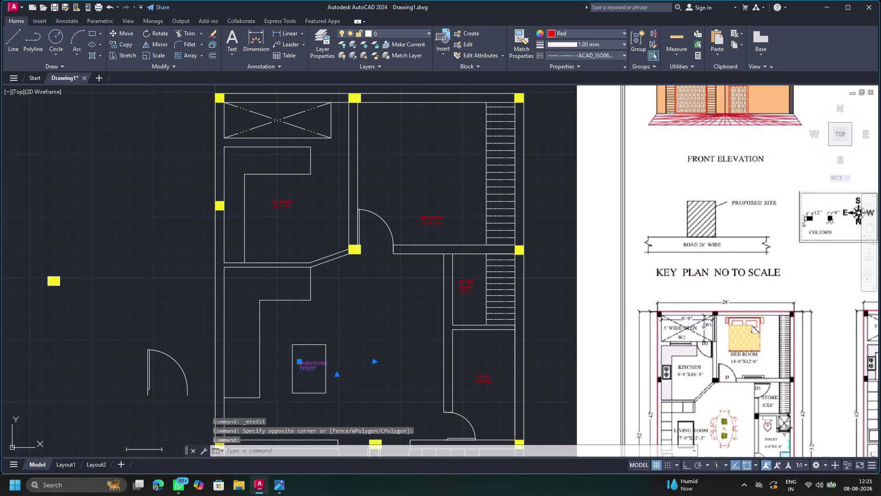
click(306, 371)
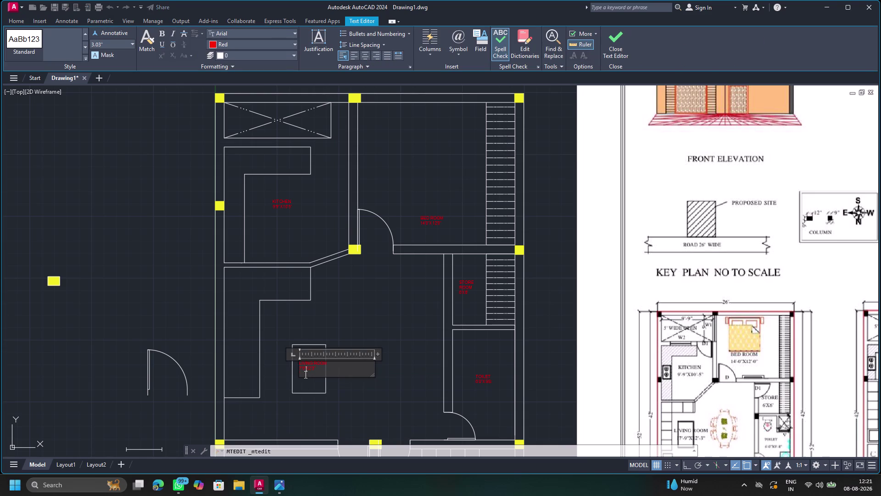
click(304, 374)
key(BackSpace)
key(BackSpace)
key(Escape)
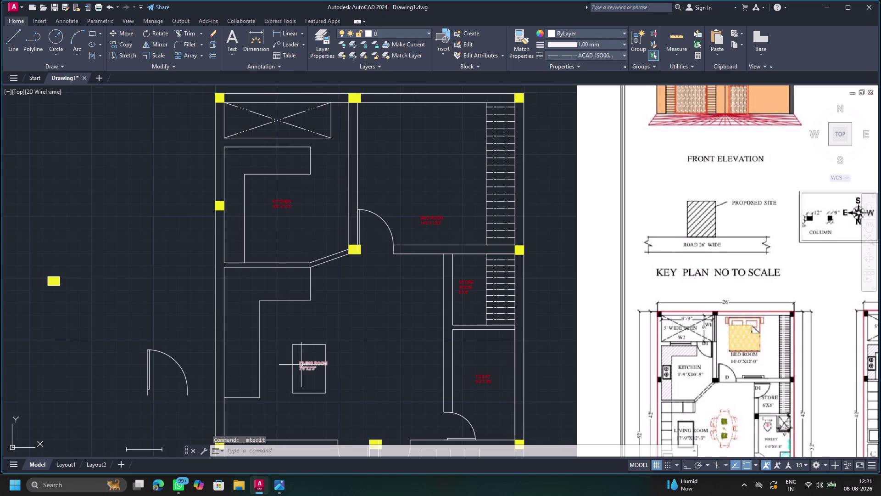
scroll(down, 3)
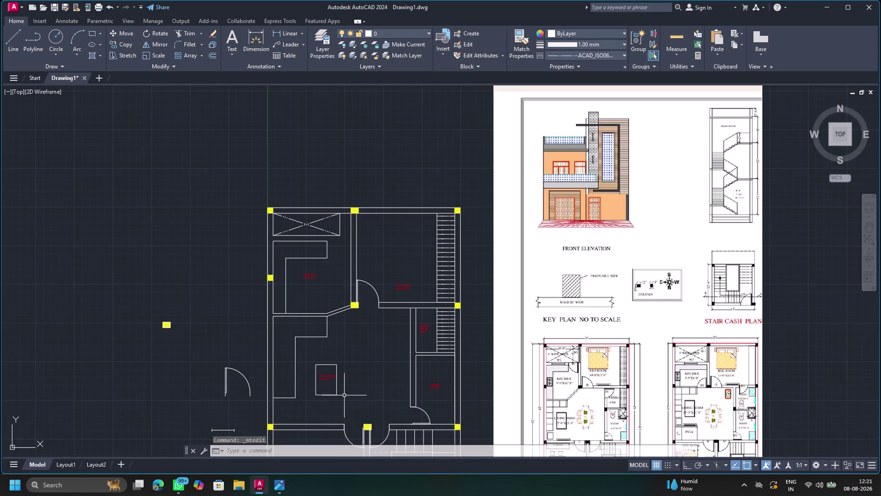
Retype the label in the room below the stairs as OFFICE ROOM, 12'3" x 11'0".
middle_drag(334, 426, 356, 359)
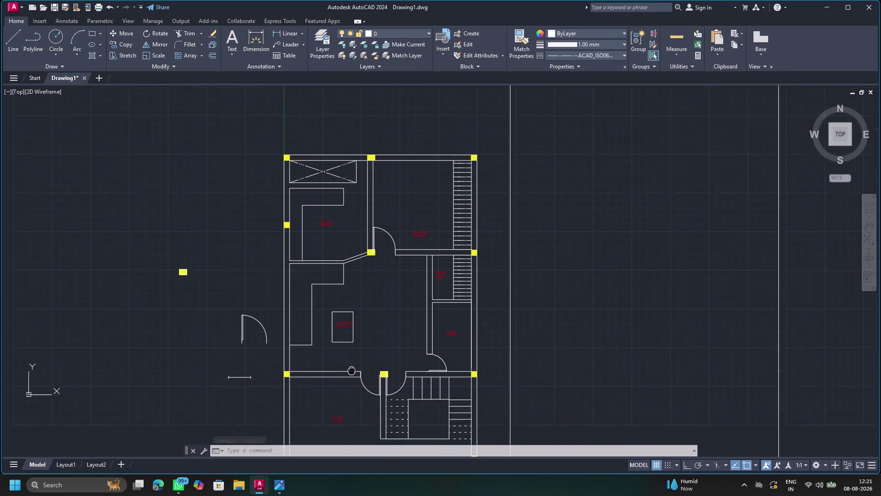
middle_drag(355, 359, 371, 304)
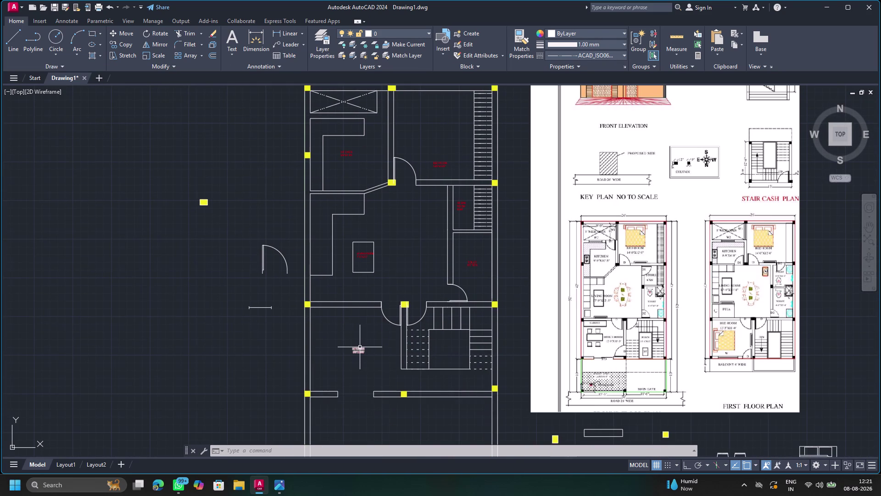
double_click(359, 347)
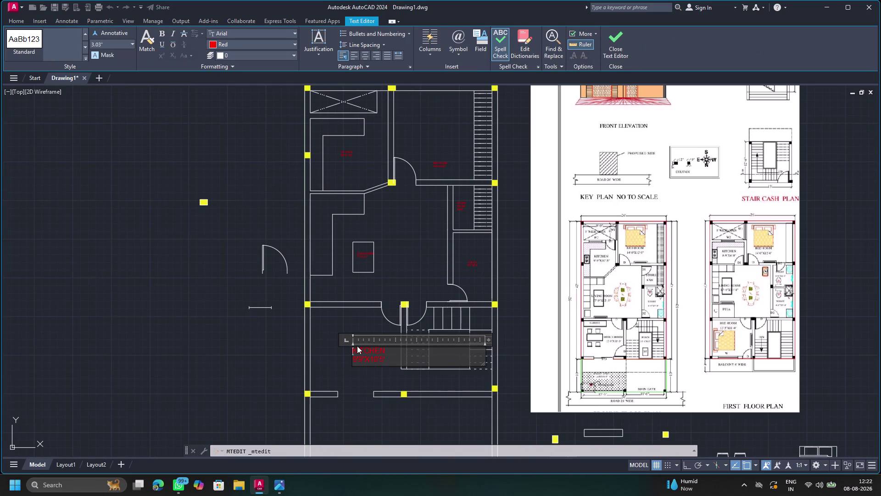
drag(398, 363, 340, 351)
key(Delete)
text(OFF)
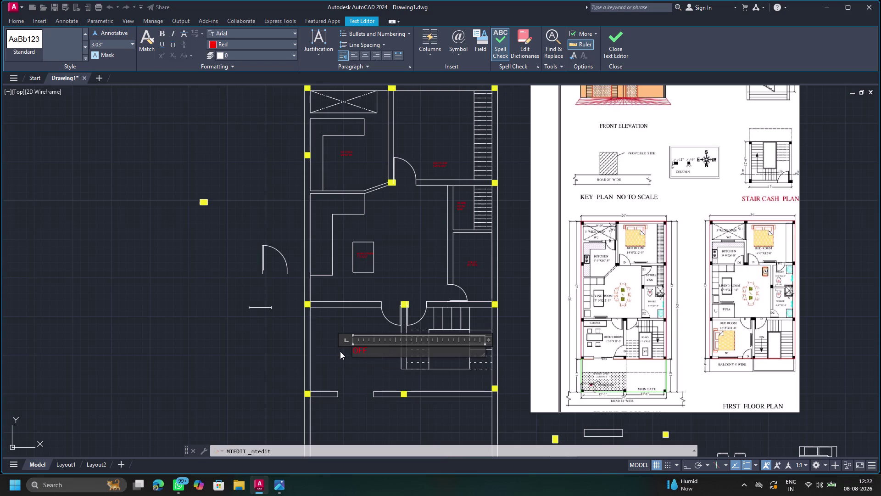
text(ICE ROO)
text(M)
key(Return)
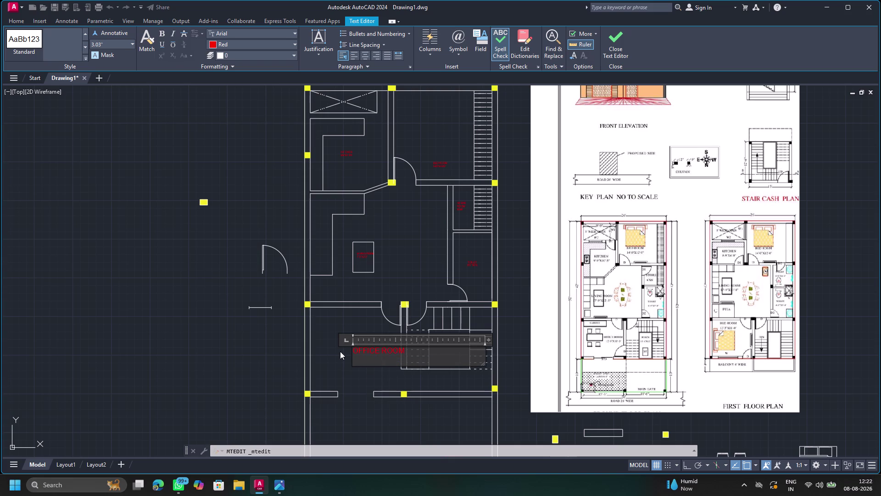
text(12)
text('3")
key(x)
text(11)
key(apostrophe)
text(0")
key(Return)
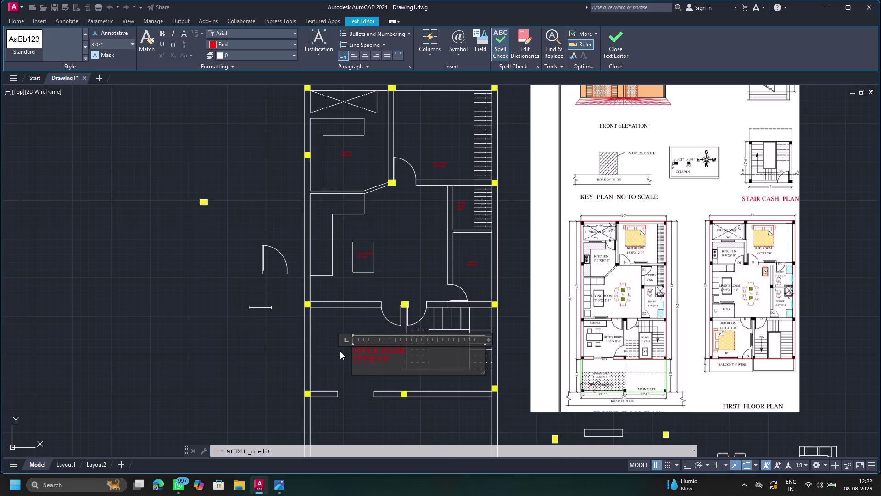
key(BackSpace)
key(Escape)
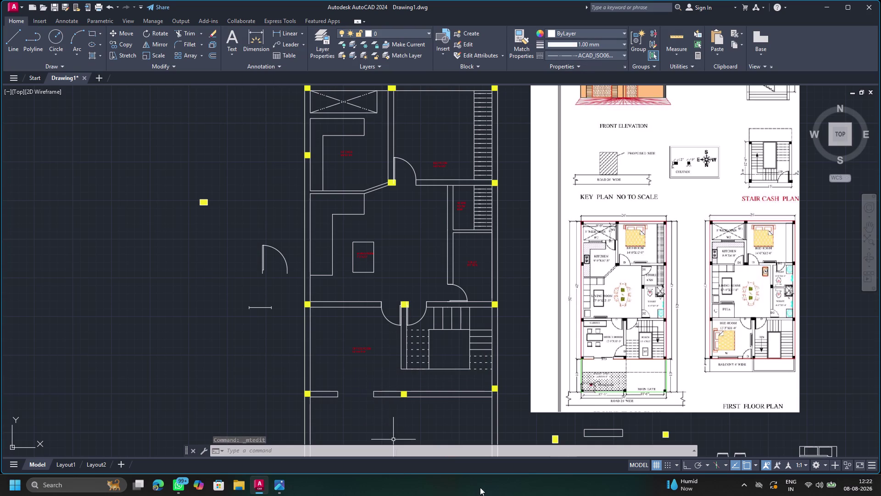
Retype the copied kitchen-area label as MAIN GATE.
scroll(down, 3)
scroll(up, 3)
scroll(down, 3)
middle_drag(444, 408, 443, 405)
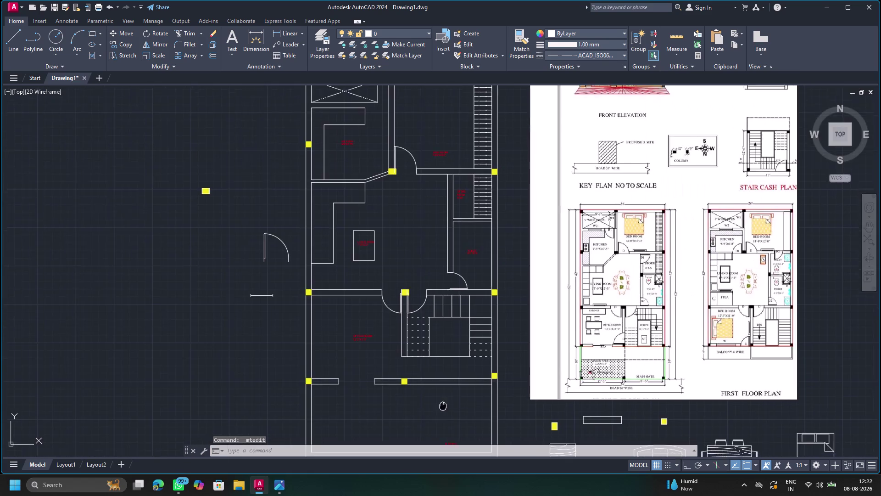
middle_drag(443, 404, 382, 154)
scroll(up, 3)
double_click(389, 209)
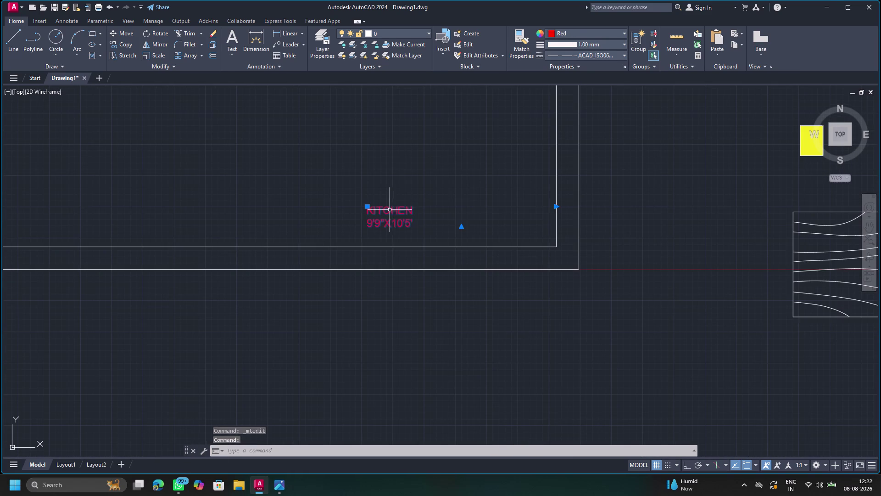
drag(418, 221, 351, 214)
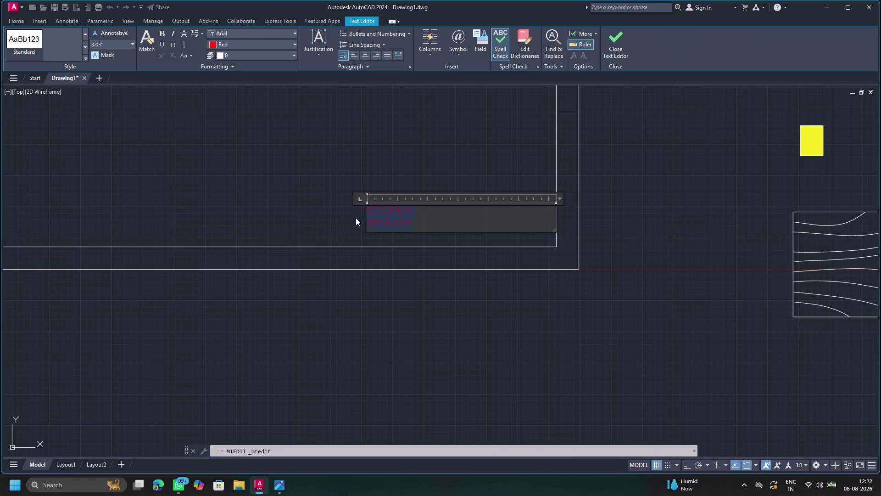
key(Delete)
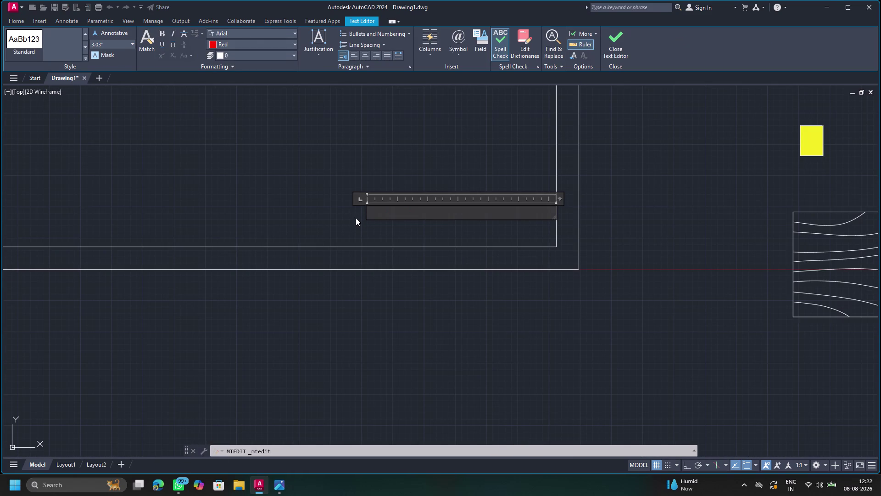
text(MAIN GA)
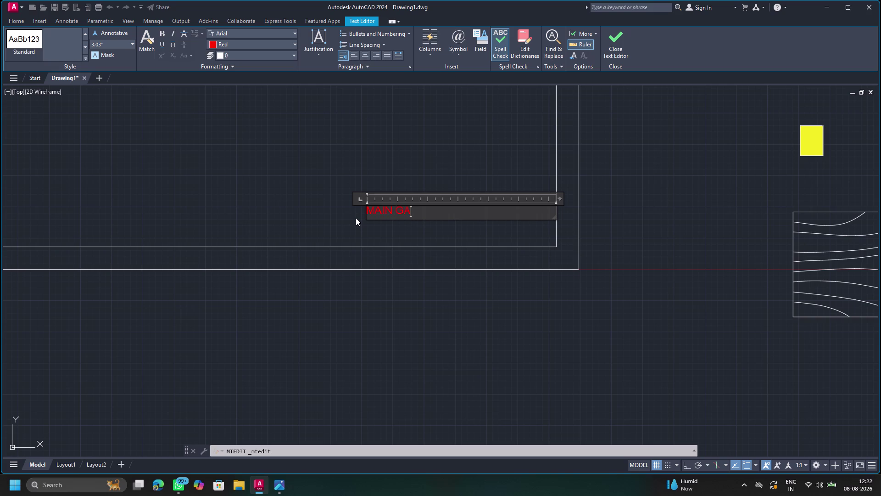
text(TE)
key(Escape)
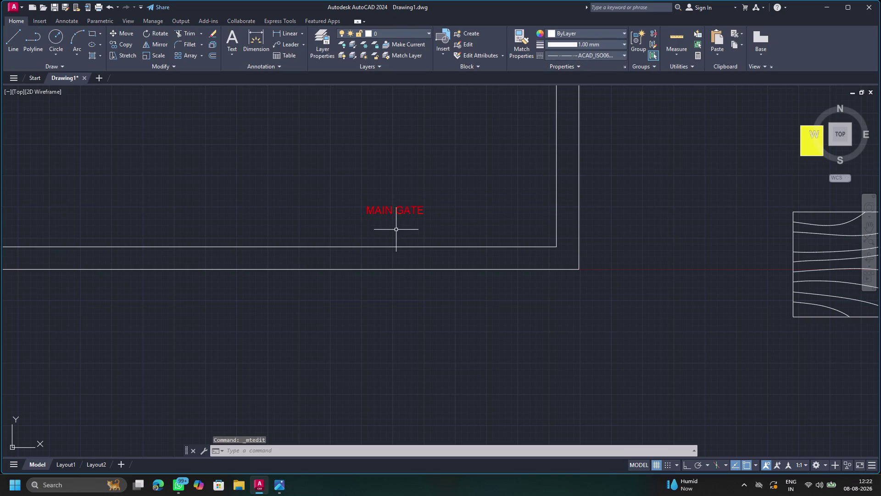
Scale up the OFFICE ROOM label.
scroll(down, 3)
scroll(down, 3)
scroll(down, 3)
middle_drag(259, 170, 319, 315)
scroll(up, 3)
click(305, 258)
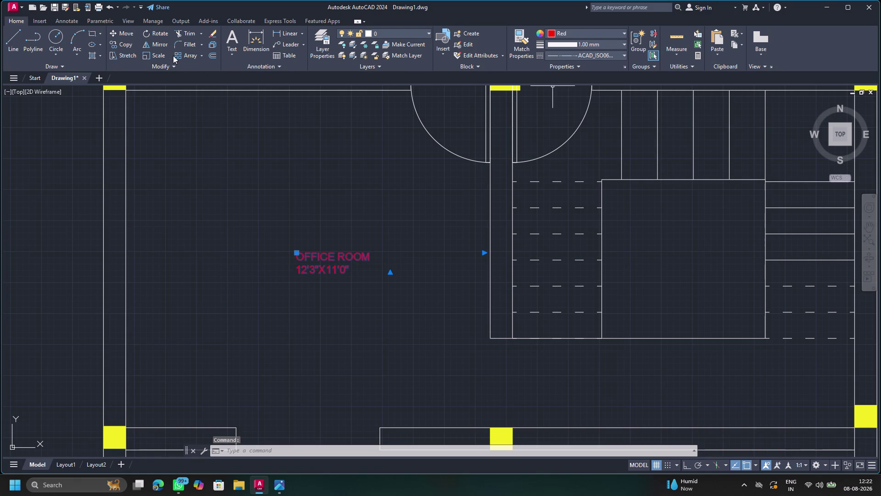
click(149, 56)
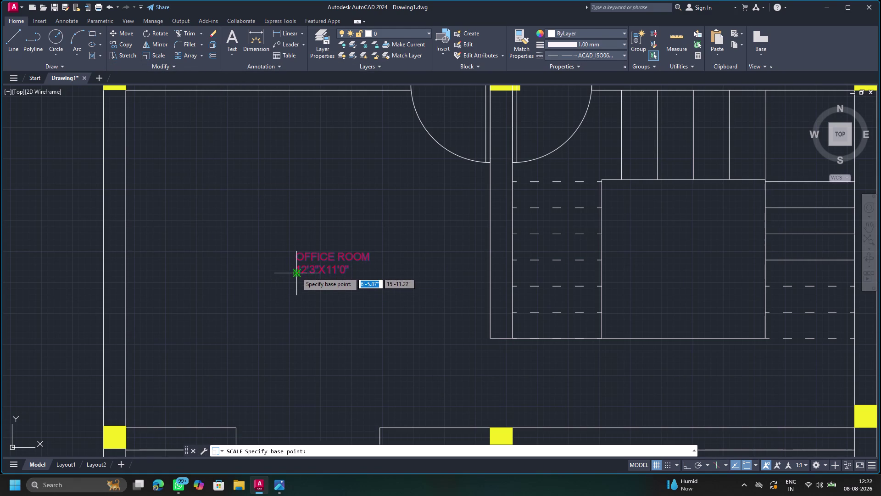
drag(297, 272, 114, 353)
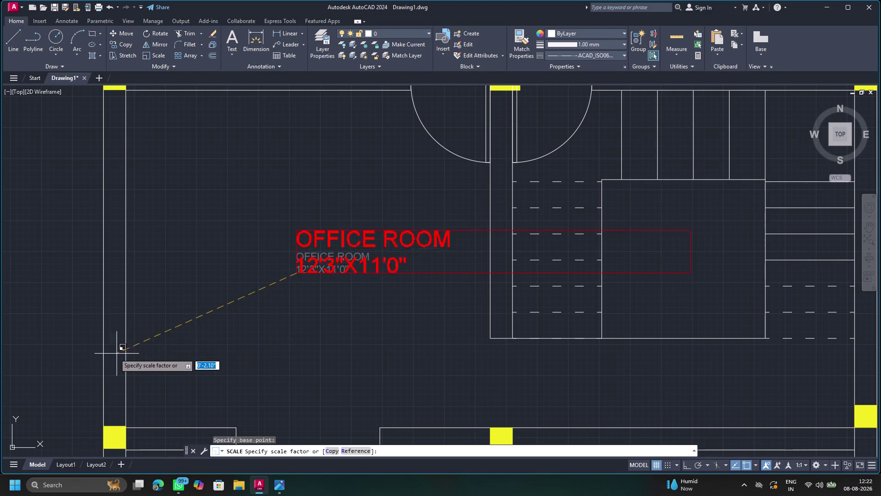
drag(114, 353, 100, 355)
click(101, 355)
Enlarge the LIVING ROOM label and move it higher in the room.
scroll(down, 3)
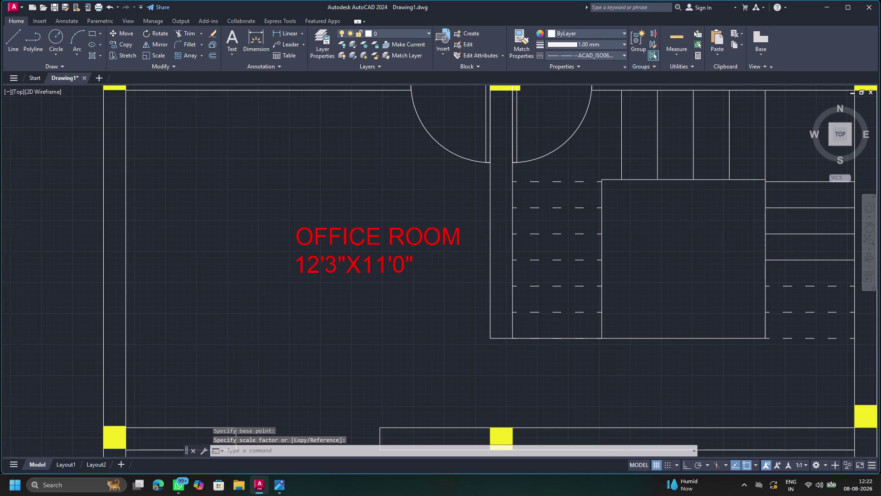
scroll(down, 3)
click(335, 323)
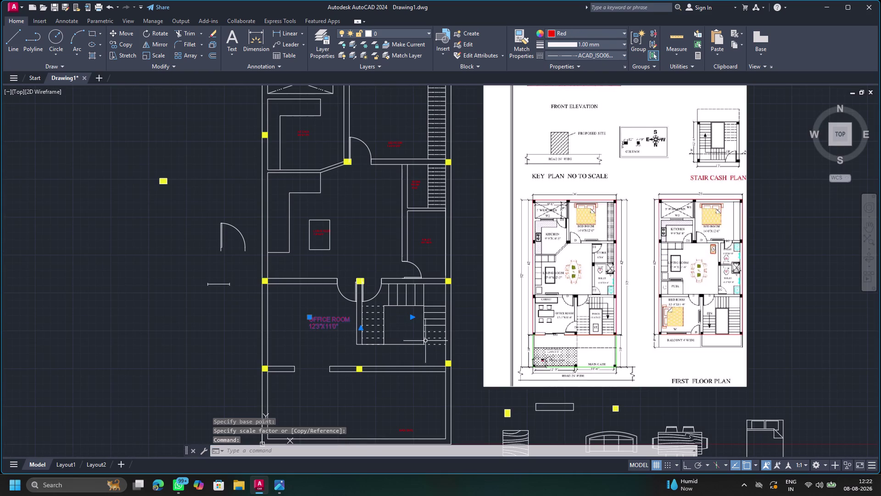
drag(414, 317, 348, 322)
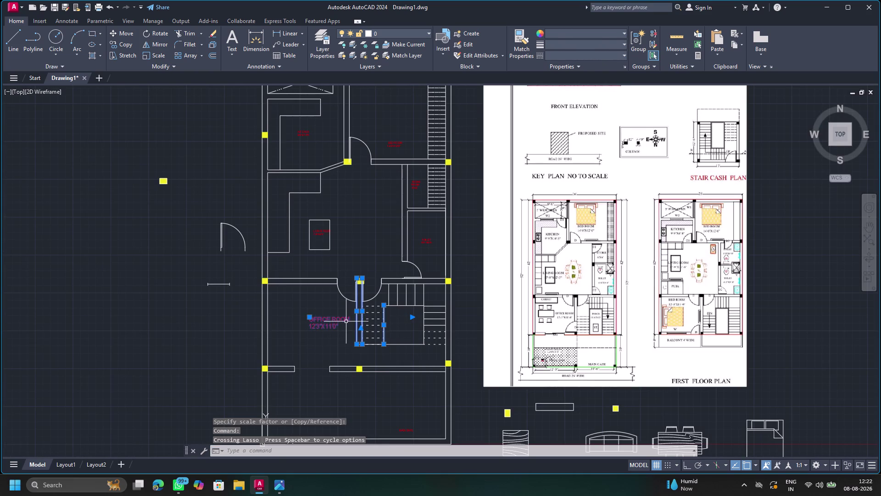
key(Escape)
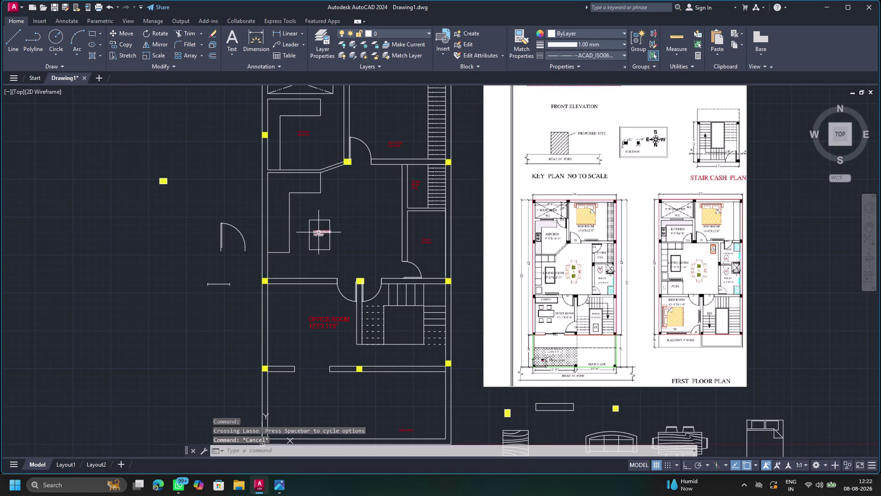
click(318, 232)
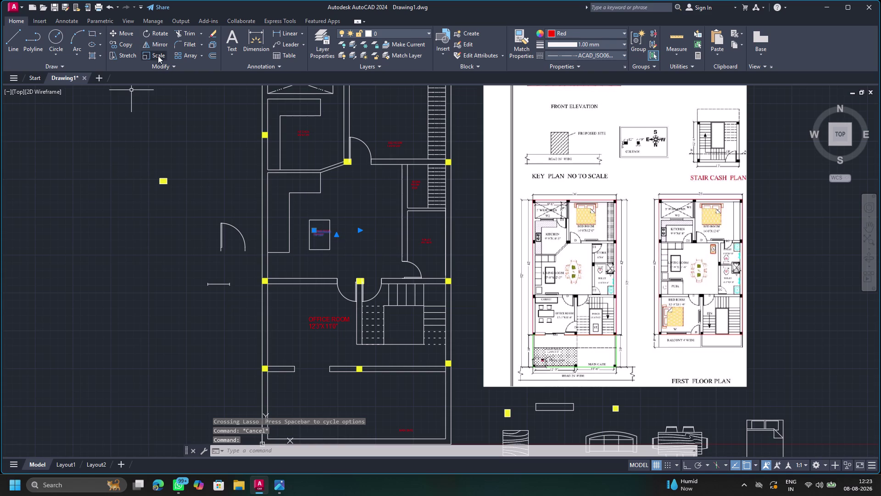
click(158, 56)
drag(314, 234, 279, 260)
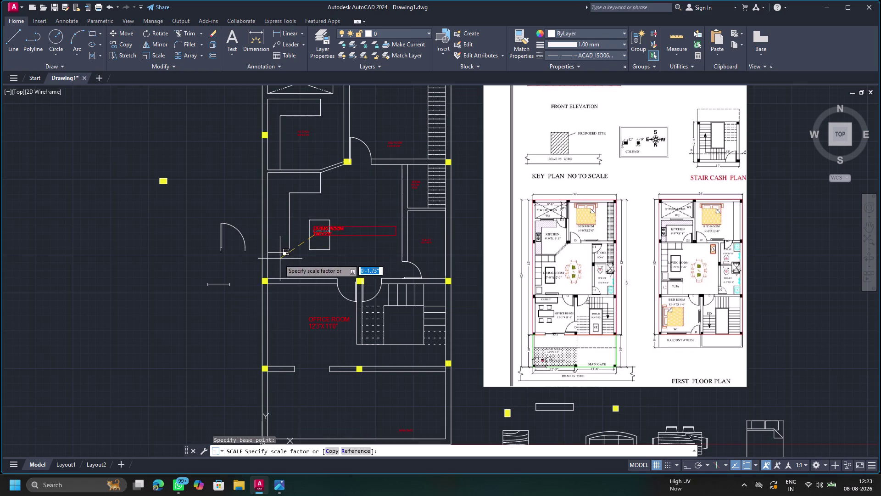
drag(279, 259, 266, 267)
click(266, 266)
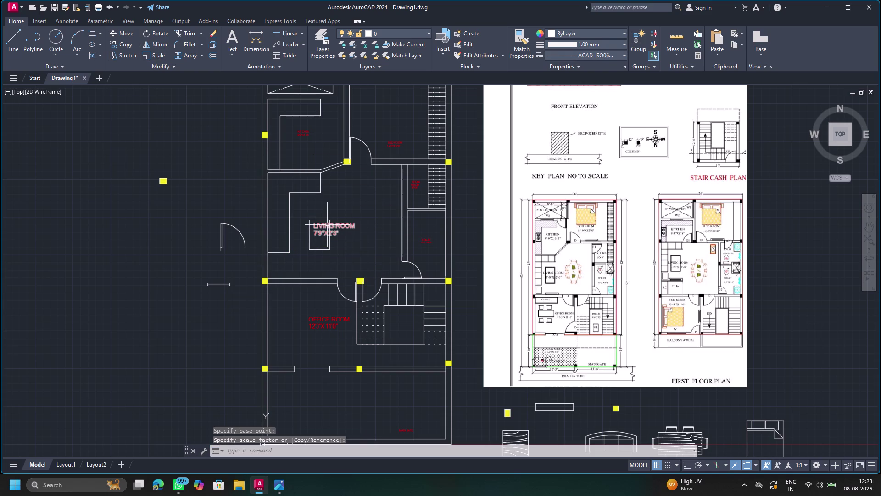
click(327, 224)
click(129, 33)
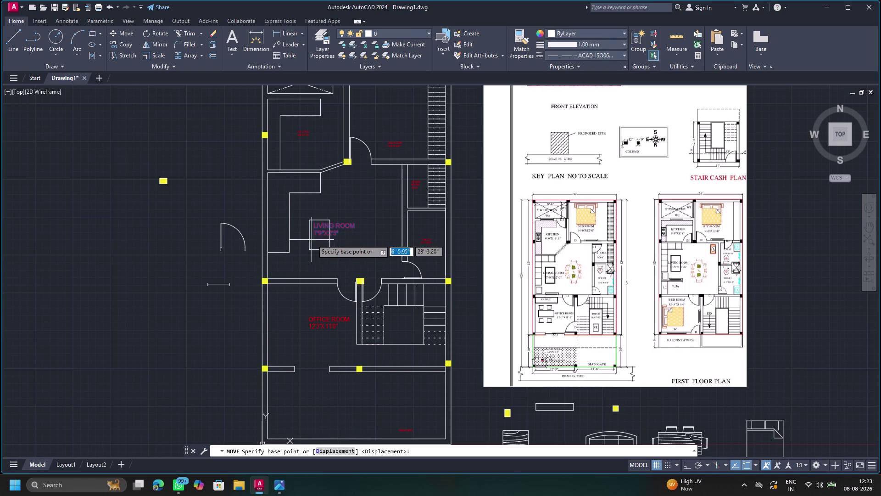
drag(316, 234, 301, 270)
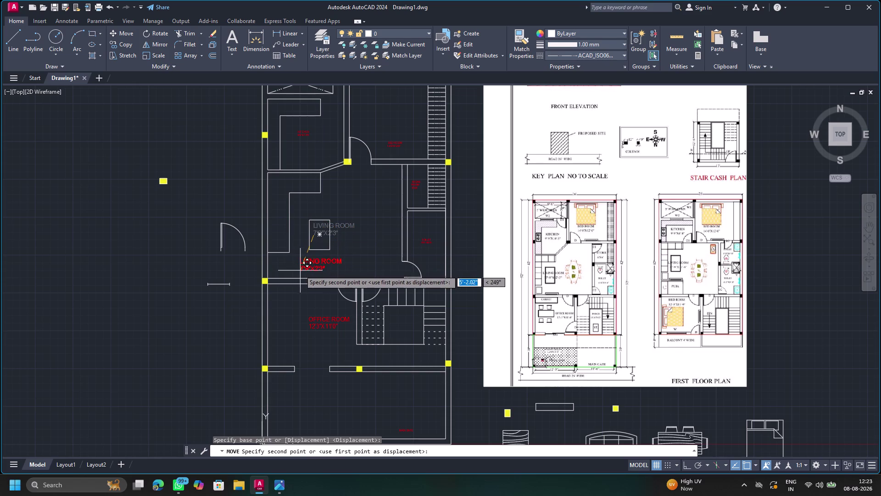
drag(300, 271, 299, 269)
click(306, 214)
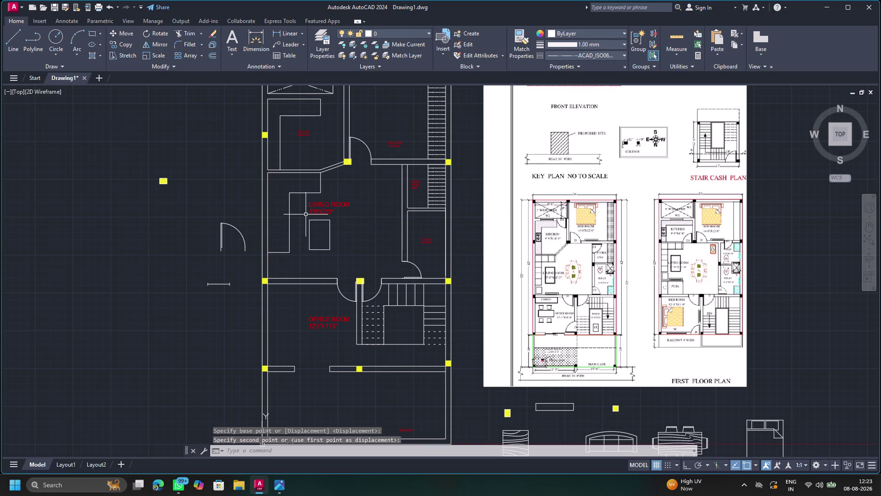
Scale up the stair-side label and the toilet label.
click(413, 188)
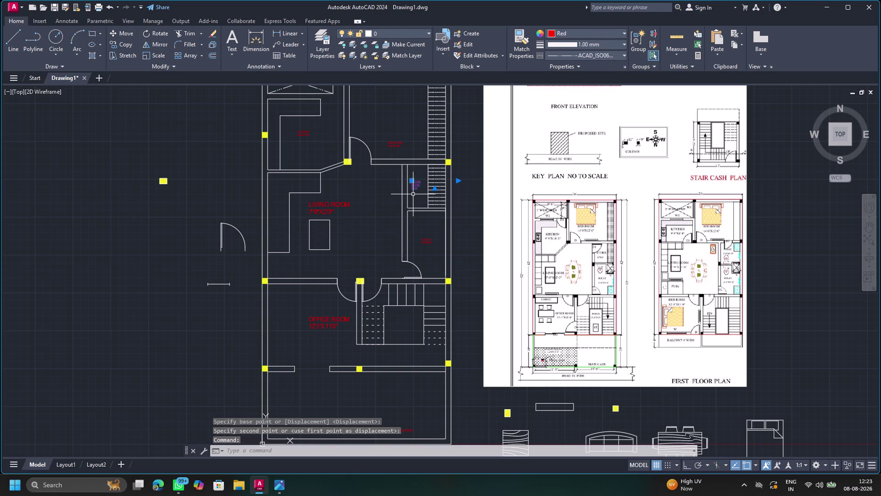
click(158, 55)
drag(411, 186, 410, 189)
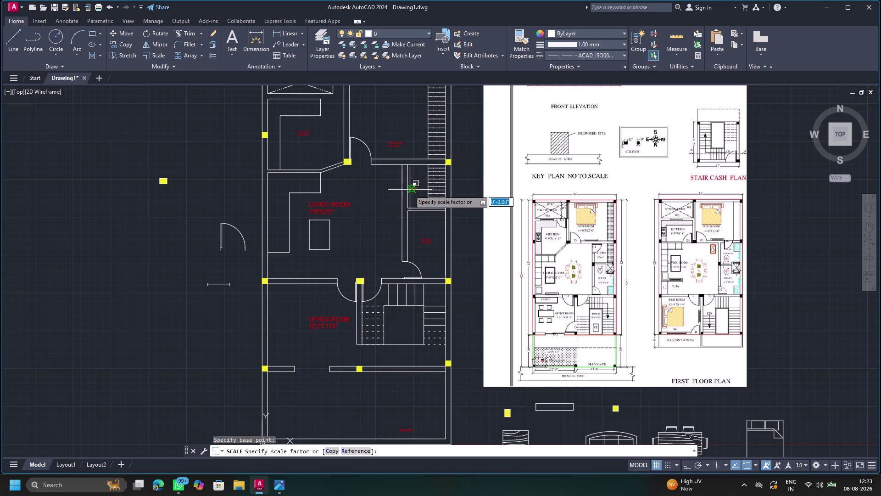
drag(409, 189, 386, 216)
click(382, 216)
click(427, 244)
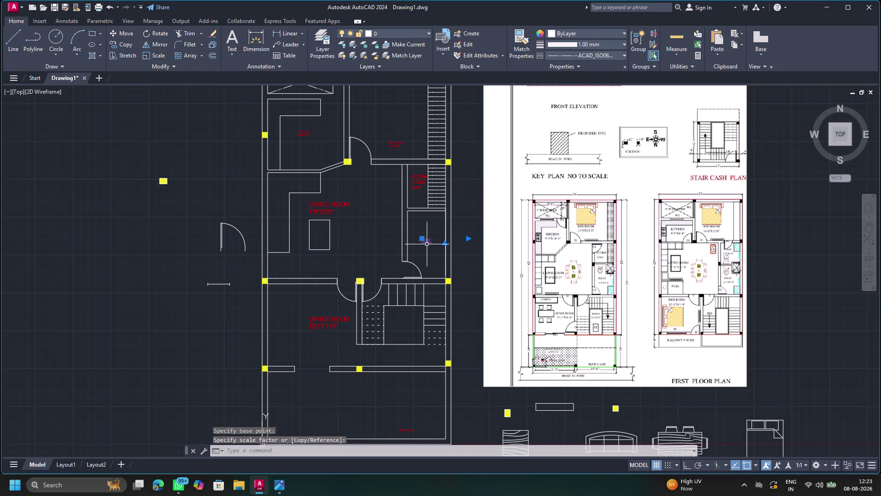
click(161, 58)
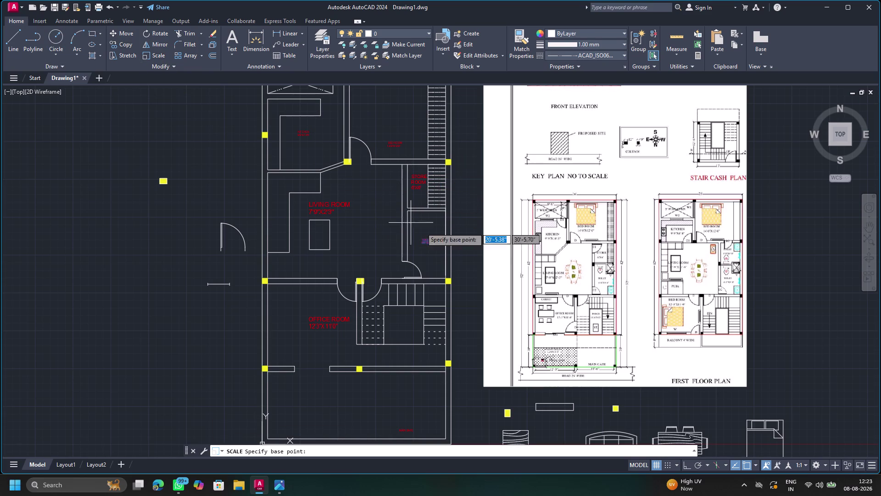
drag(423, 245, 370, 269)
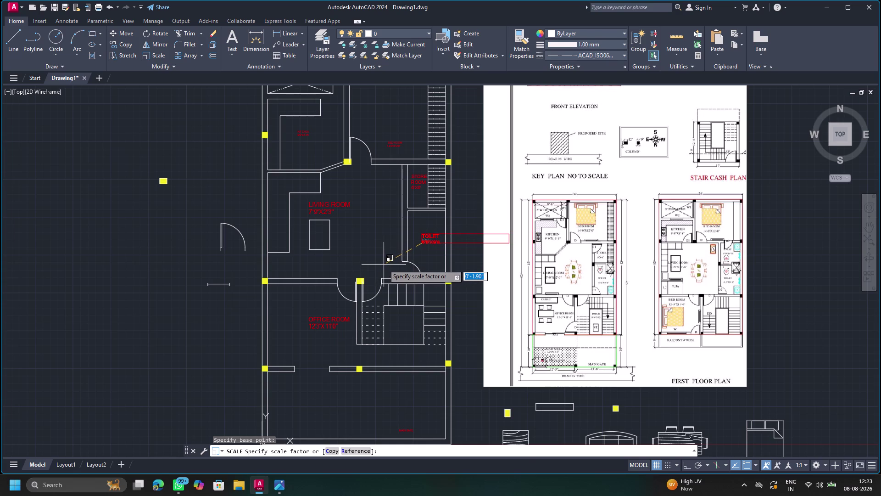
click(383, 264)
Scale up the bed room and kitchen labels.
click(393, 147)
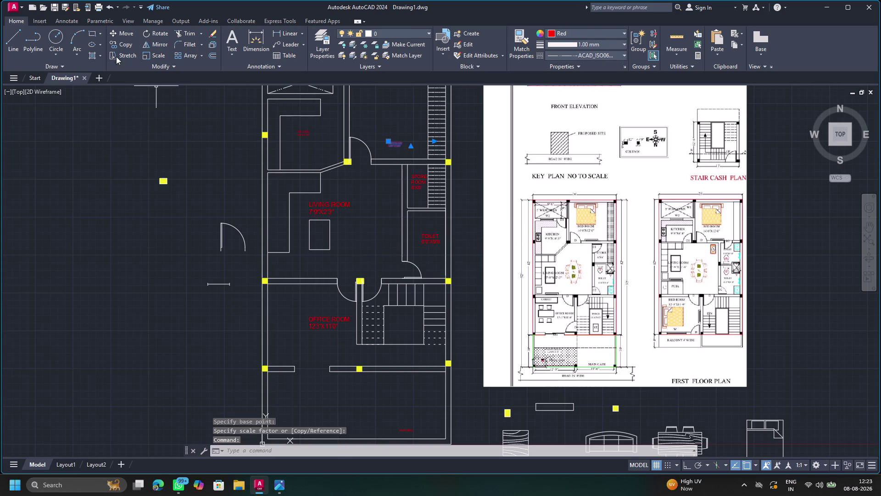
click(162, 55)
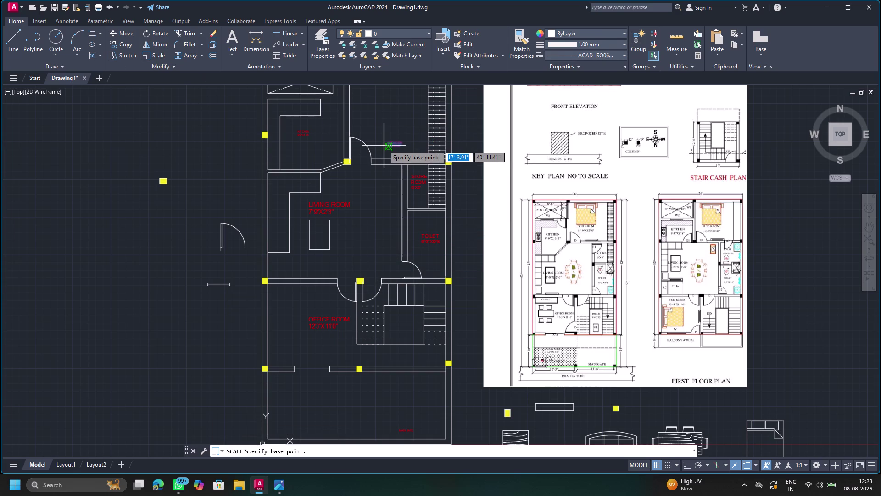
drag(386, 147, 339, 176)
click(334, 177)
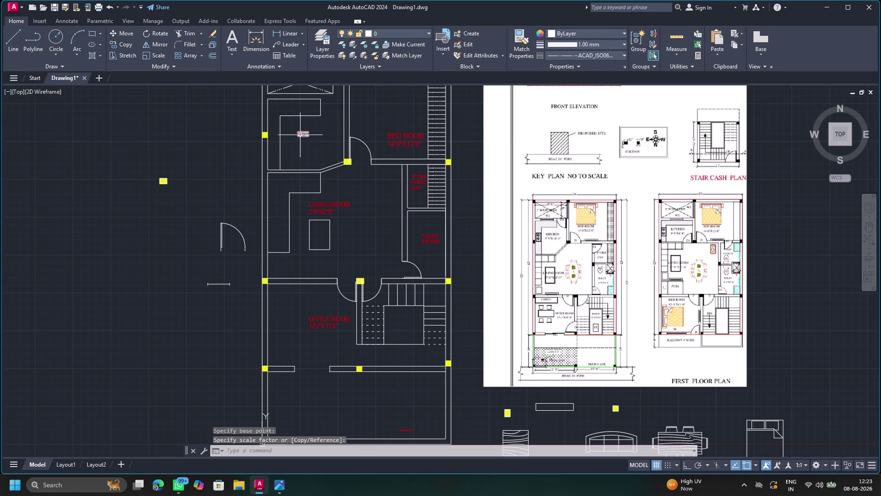
click(300, 134)
click(161, 54)
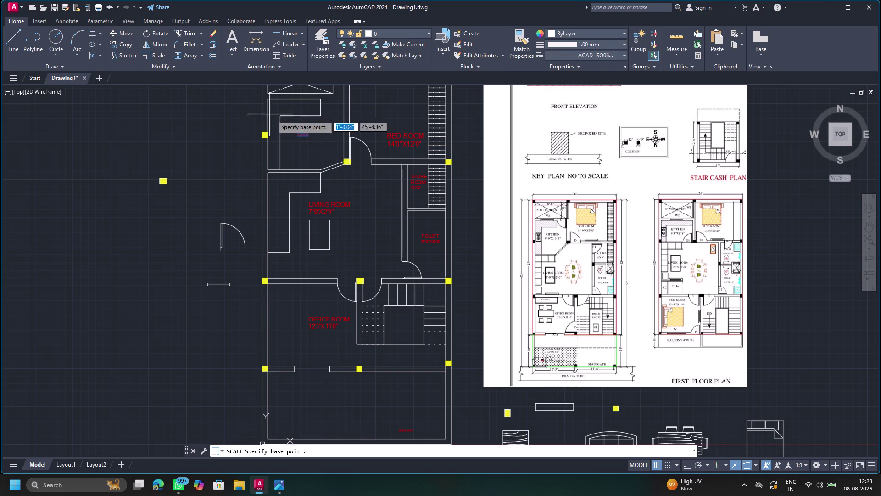
drag(296, 136, 258, 172)
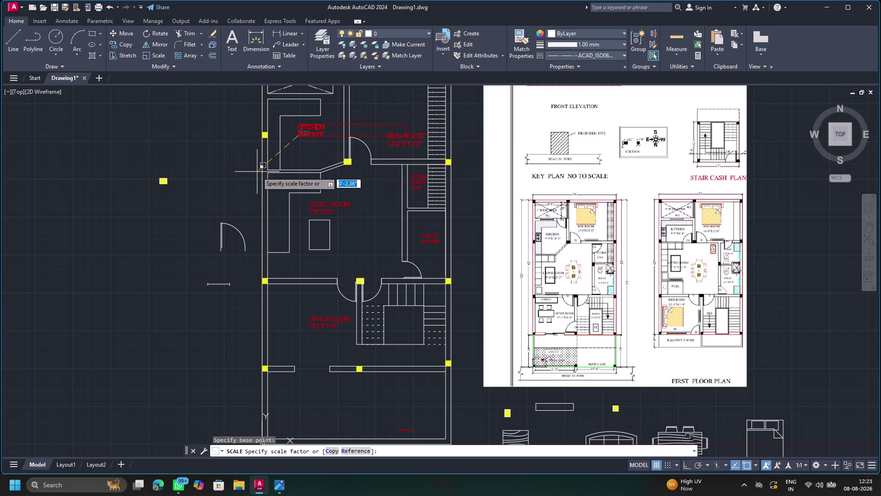
click(257, 172)
scroll(down, 3)
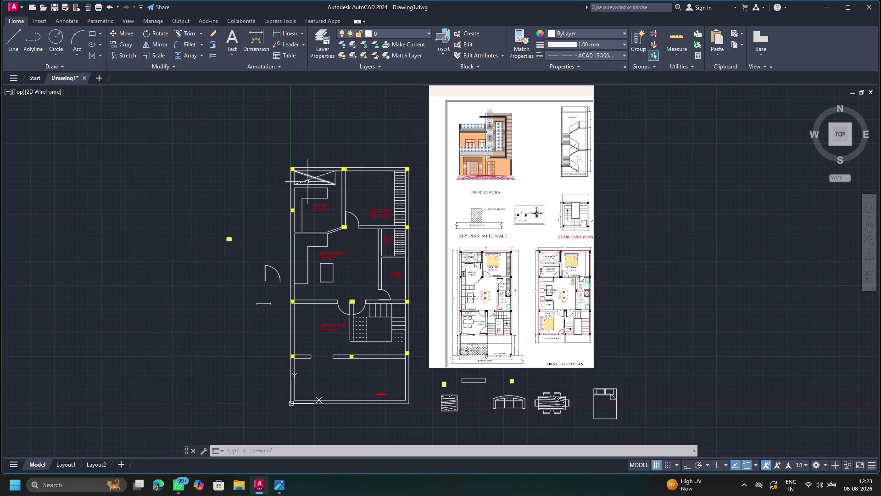
Hatch the kitchen counter with a diagonal line pattern coloured white.
click(91, 53)
click(157, 45)
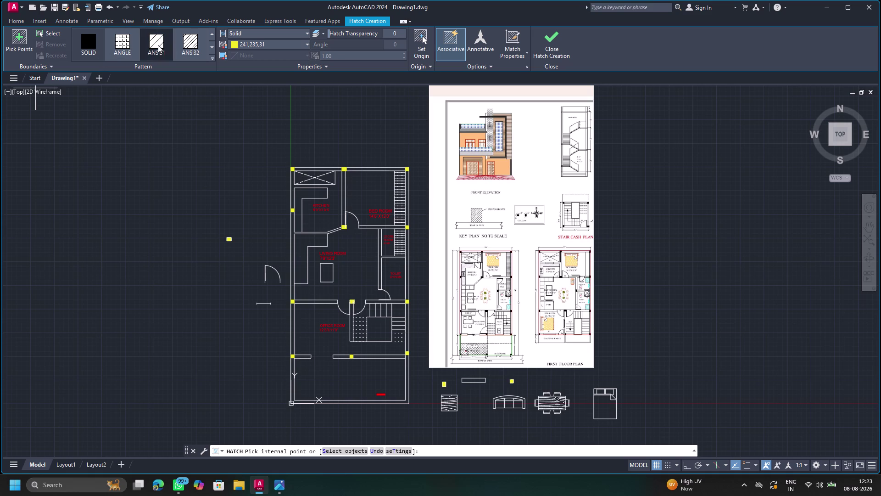
click(302, 195)
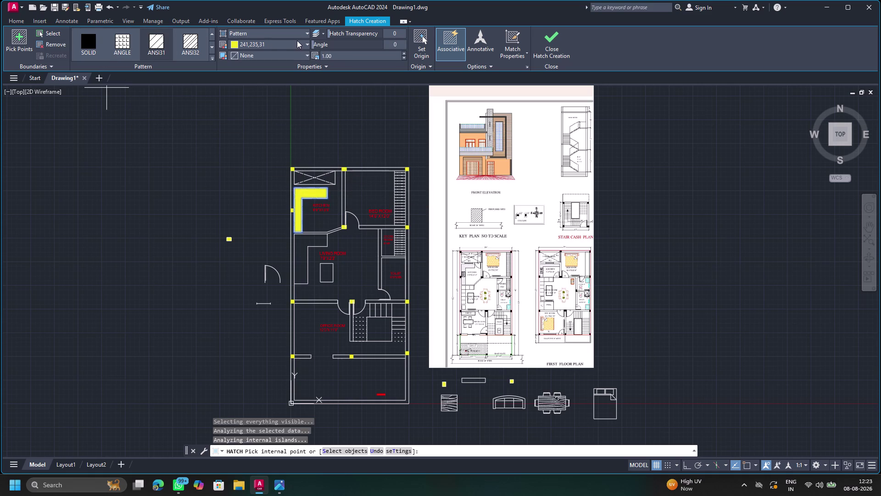
click(305, 43)
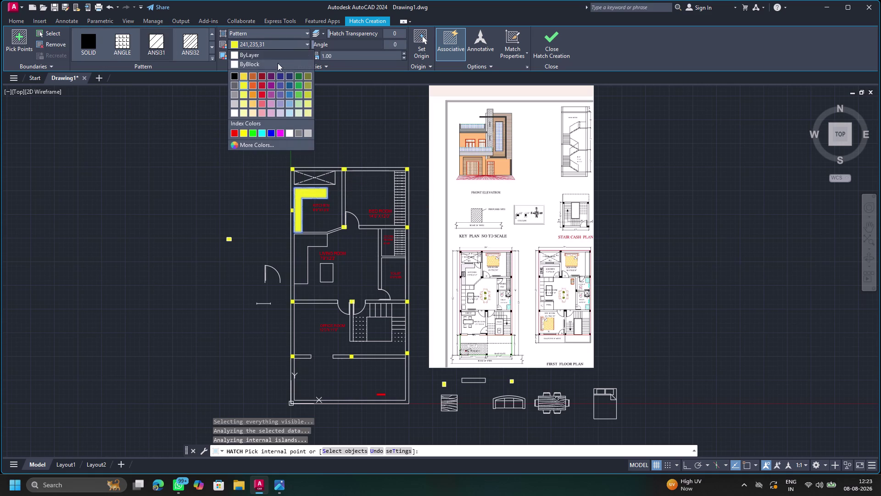
click(236, 113)
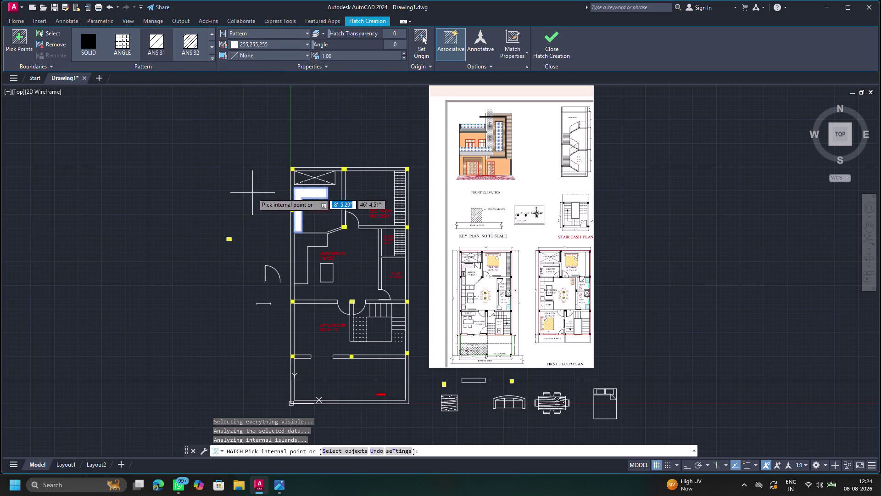
key(Escape)
Switch the counter hatch to another line pattern, then delete the hatch.
scroll(up, 3)
scroll(up, 3)
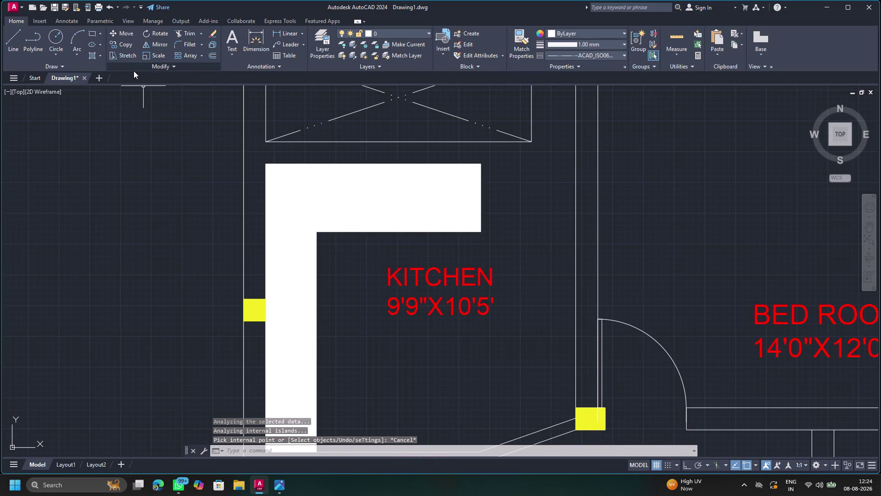
click(304, 203)
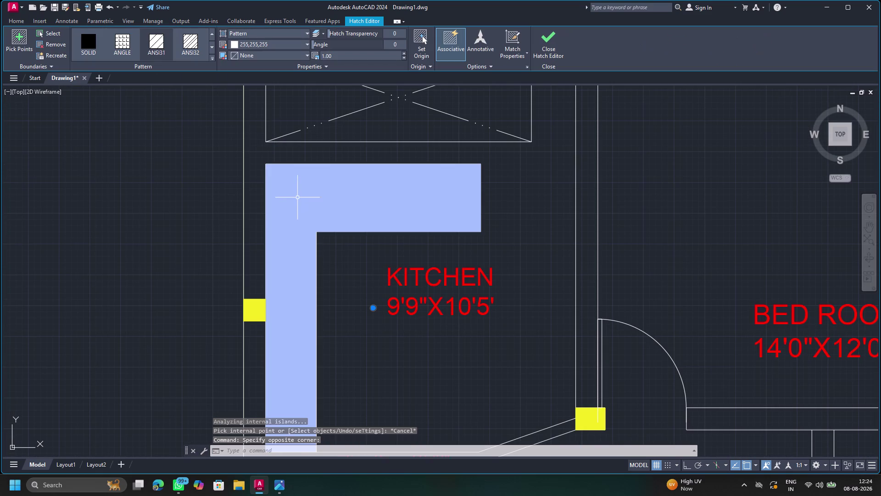
click(158, 44)
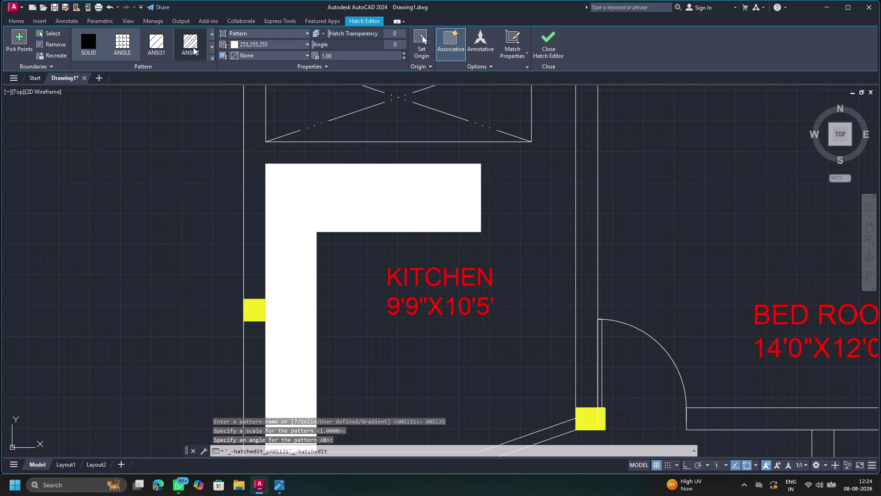
click(191, 46)
key(Escape)
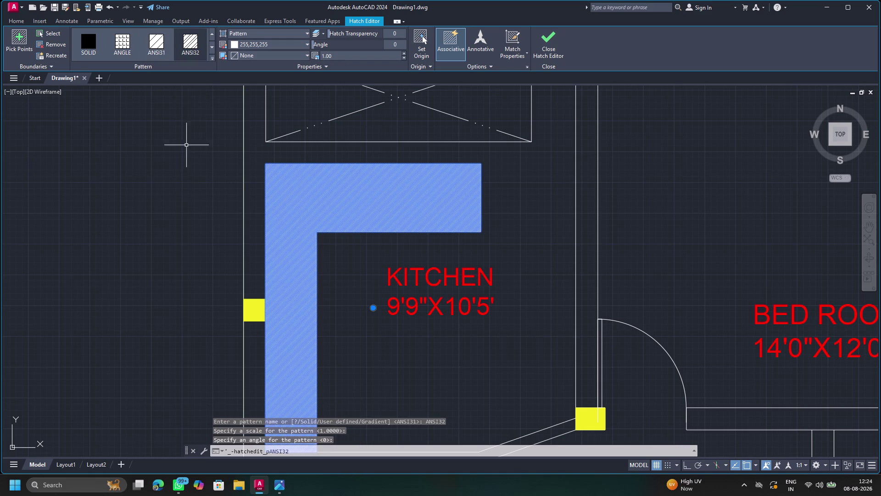
key(Escape)
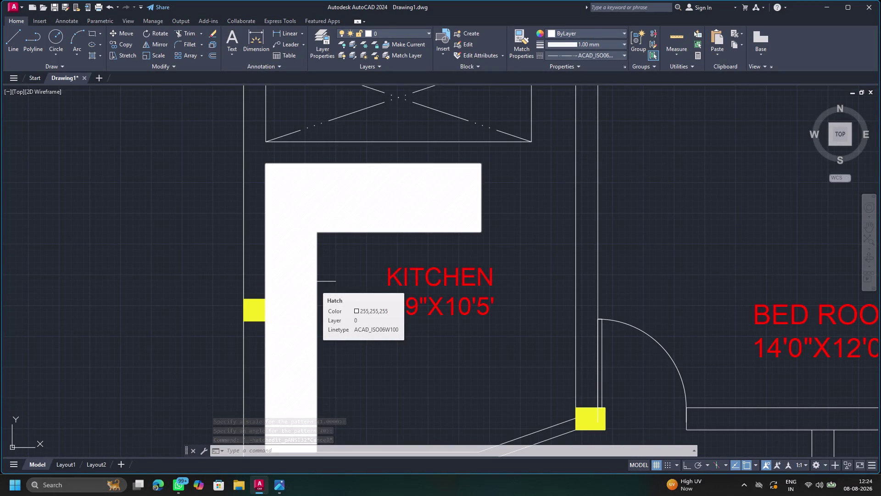
key(Escape)
click(299, 202)
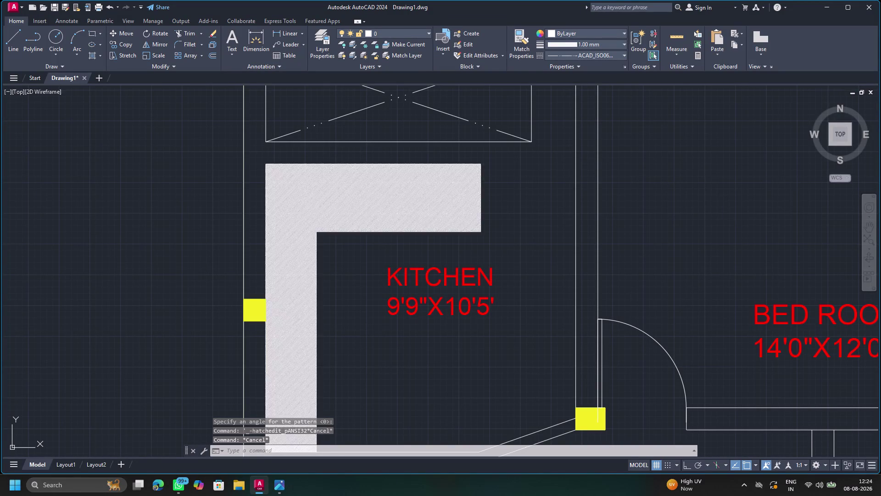
key(Delete)
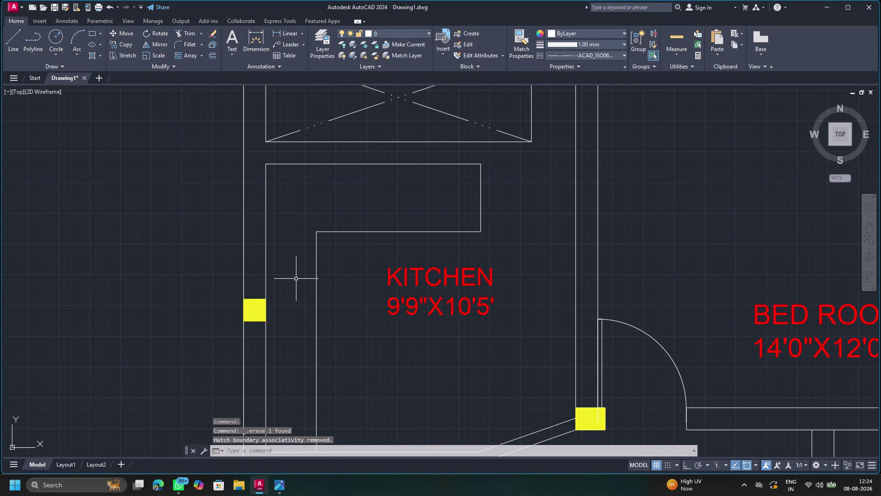
Draw a small rectangle on the counter's left arm and pick a circle centre inside it.
middle_drag(299, 285, 316, 229)
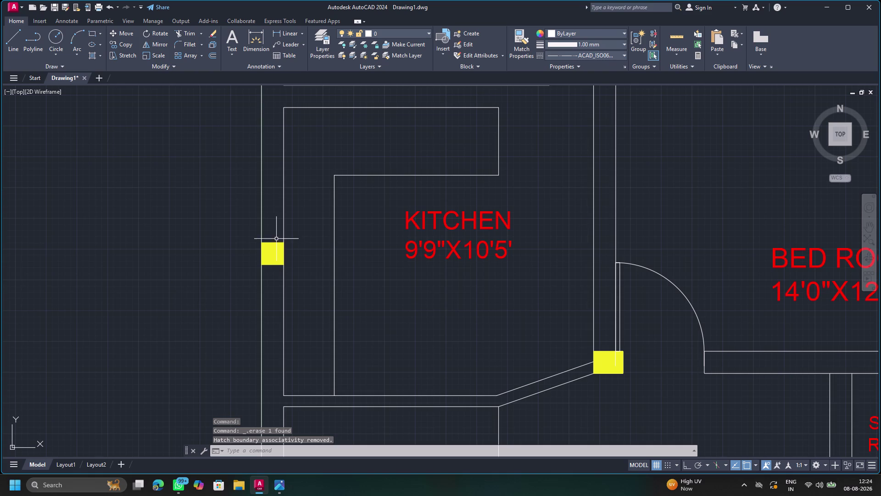
click(89, 33)
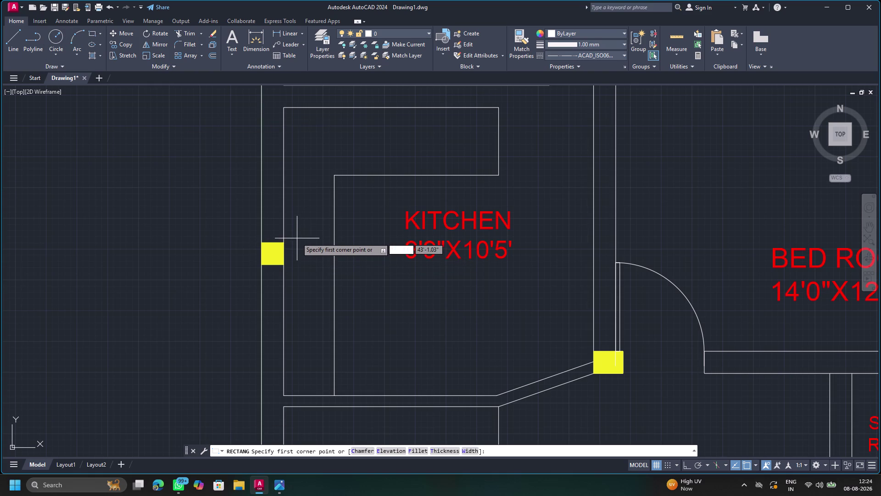
click(297, 237)
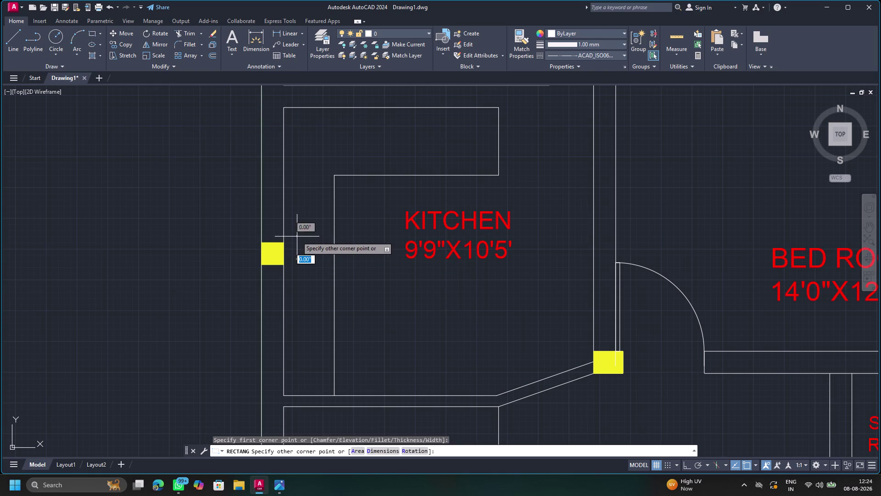
click(323, 290)
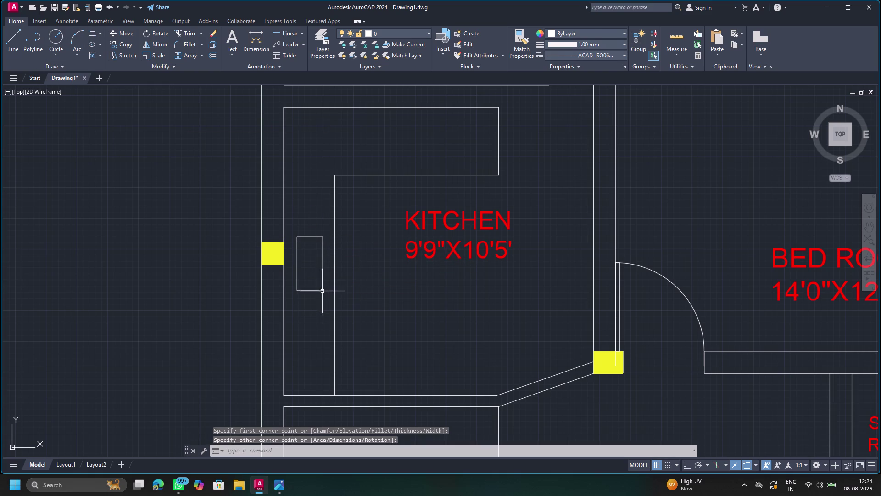
click(55, 43)
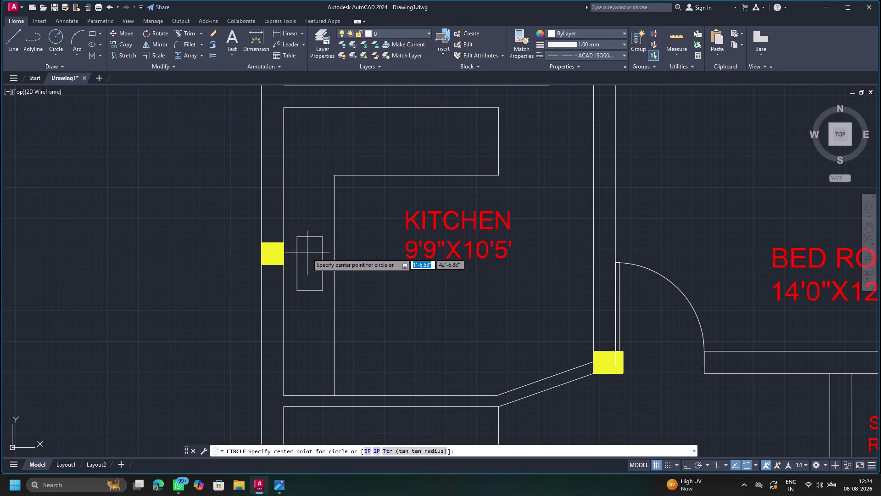
click(307, 253)
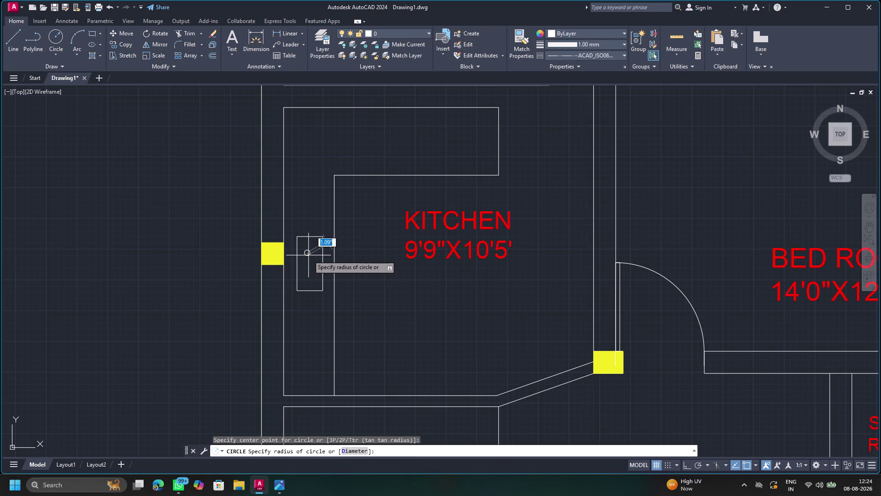